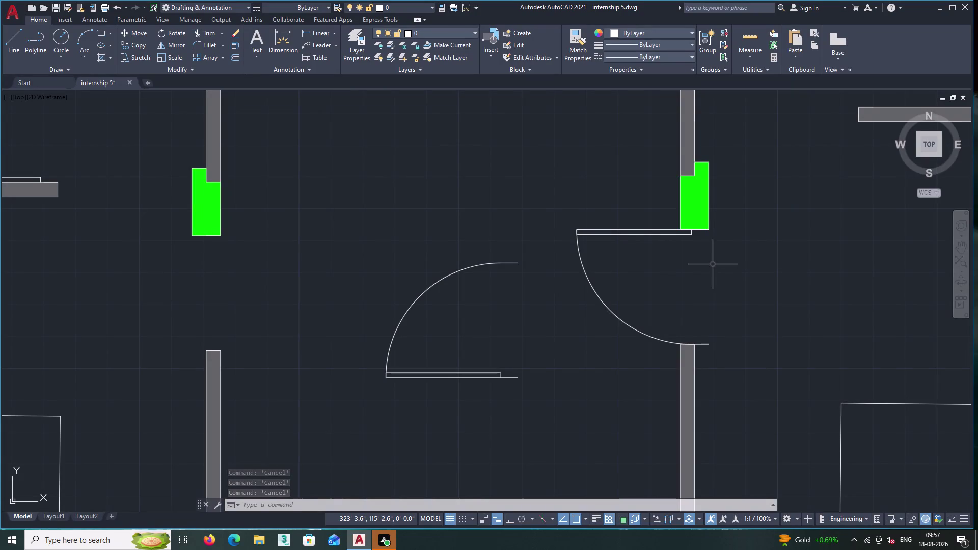
Select the right-hand door, try resizing it from the wall corner, then cancel.
key(Escape)
key(Escape)
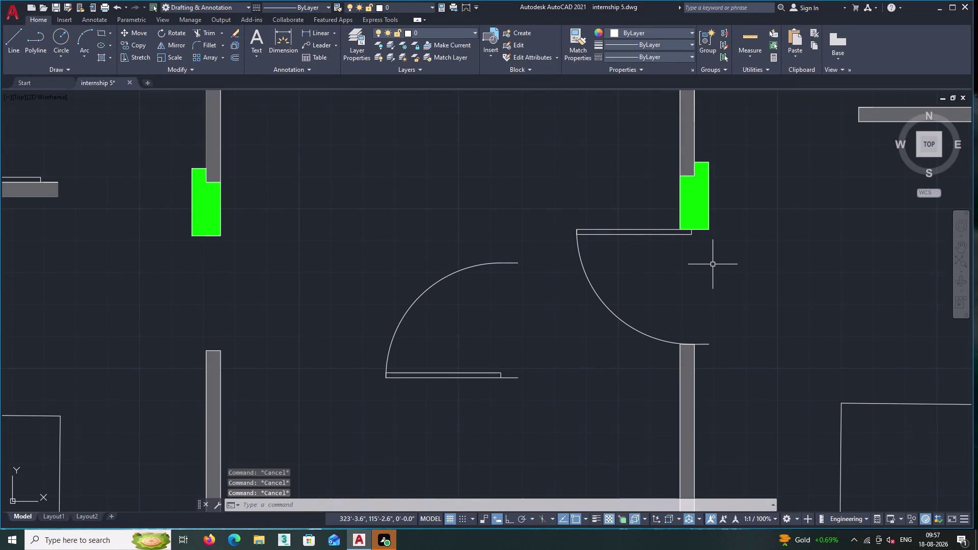
key(Escape)
key(Escape)
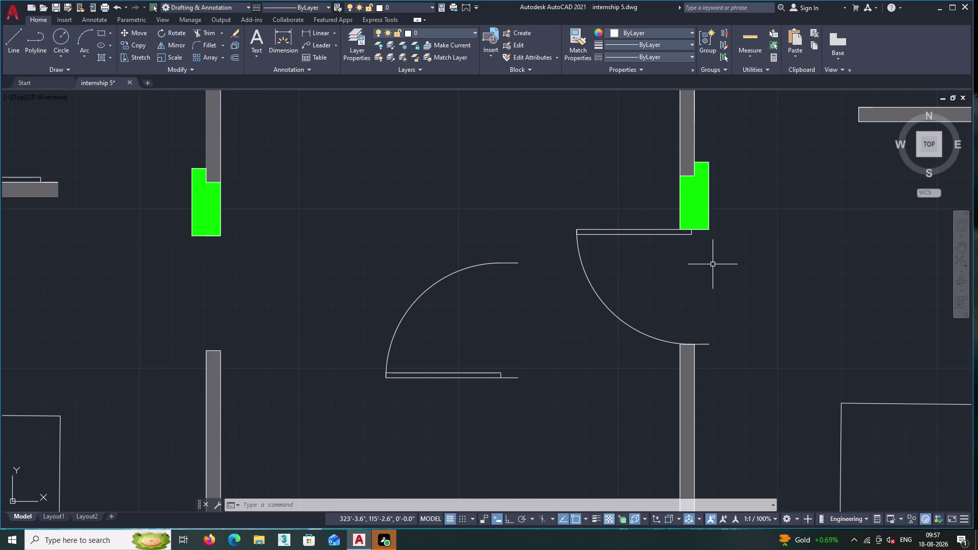
middle_drag(719, 313, 617, 314)
scroll(up, 3)
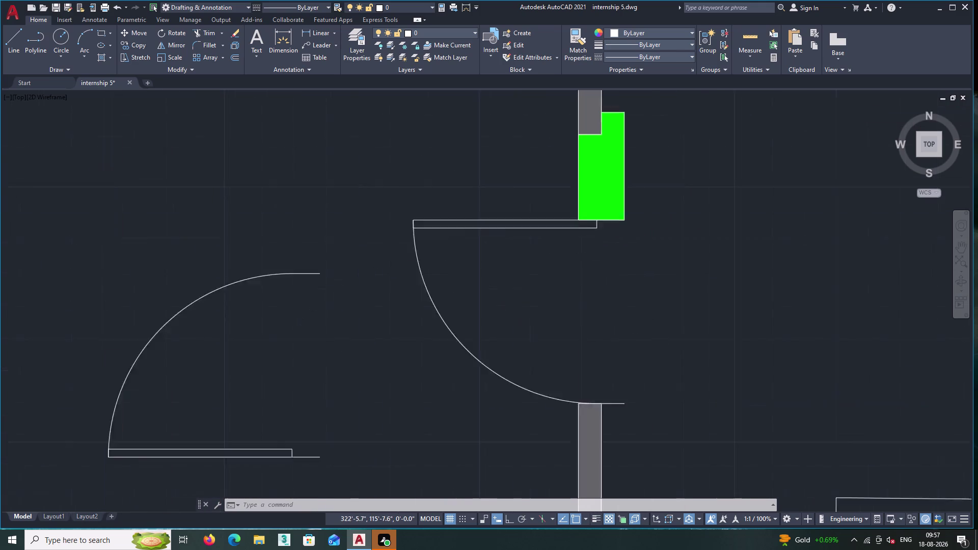
click(592, 251)
click(527, 203)
right_click(401, 164)
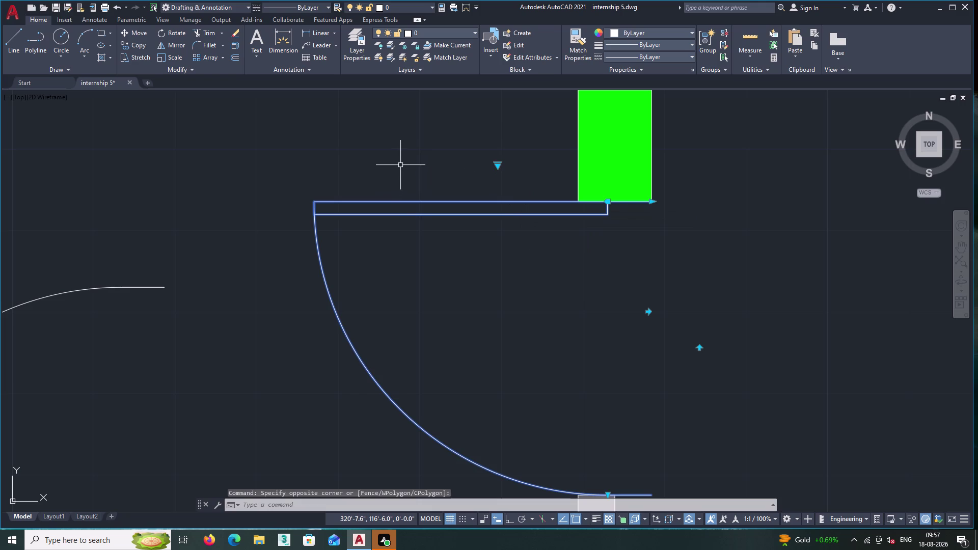
click(451, 311)
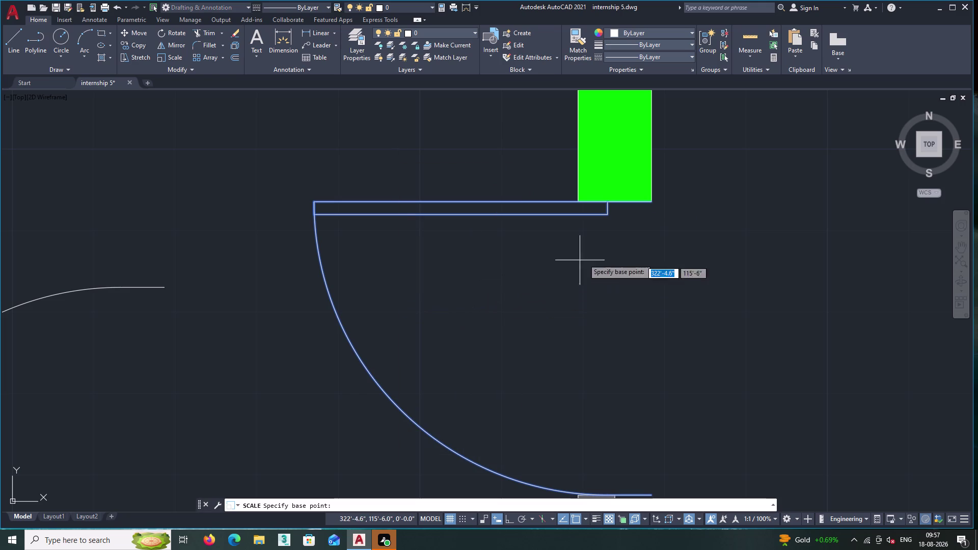
double_click(652, 203)
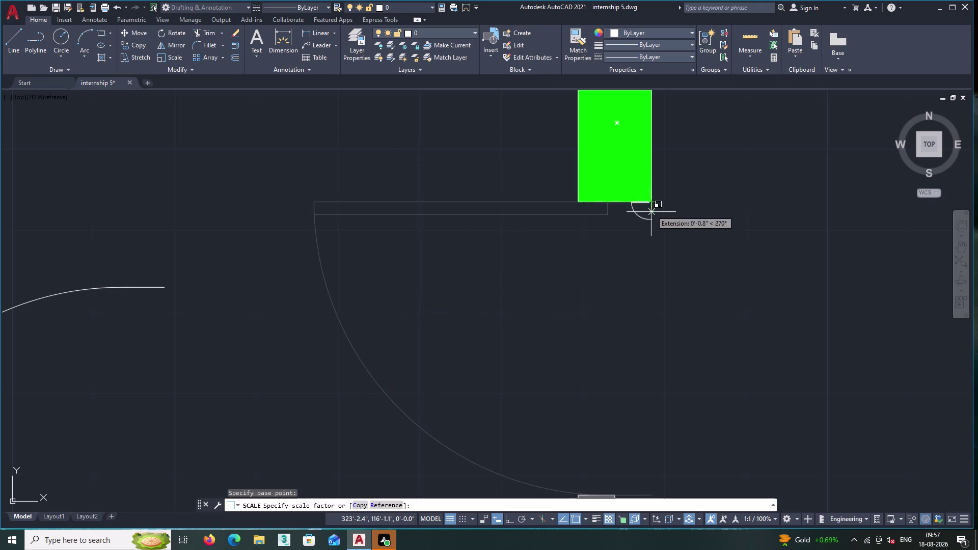
middle_drag(547, 284, 477, 181)
scroll(down, 3)
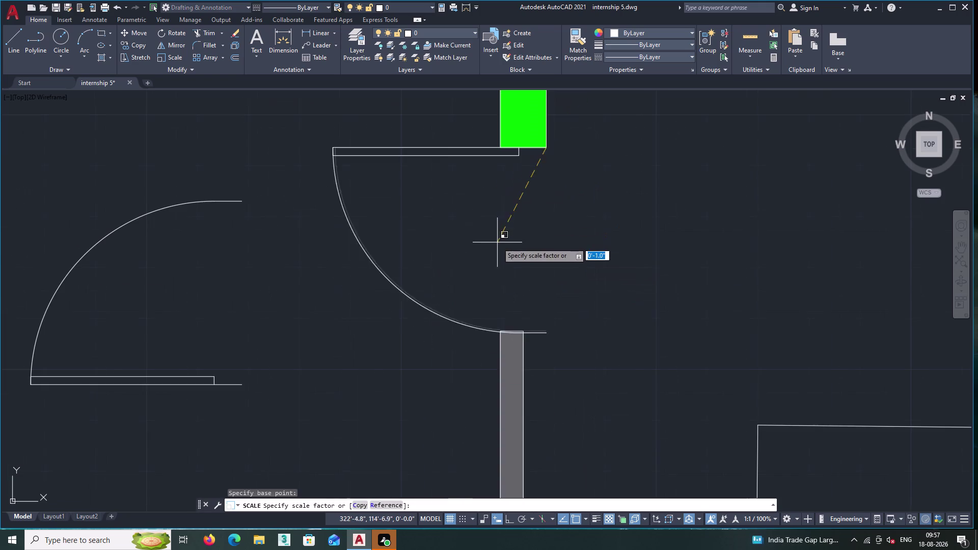
middle_drag(521, 299, 584, 324)
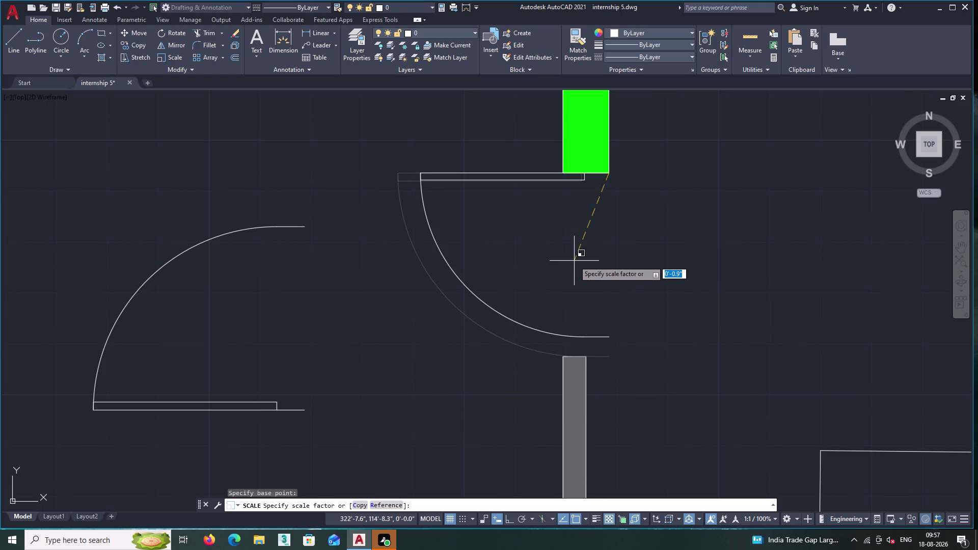
key(Escape)
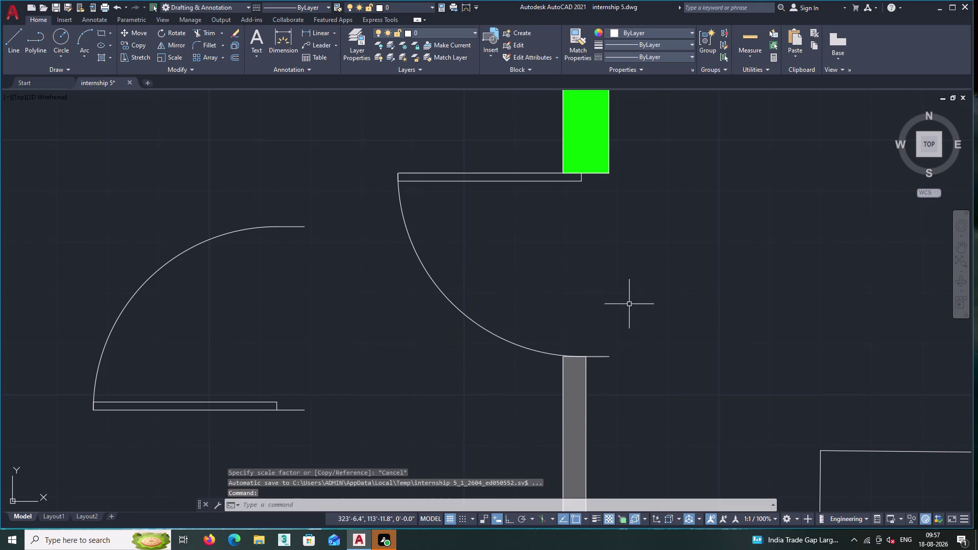
Move the right-hand door so its arc end snaps to the wall corner below.
drag(610, 386, 610, 380)
double_click(596, 333)
right_click(602, 315)
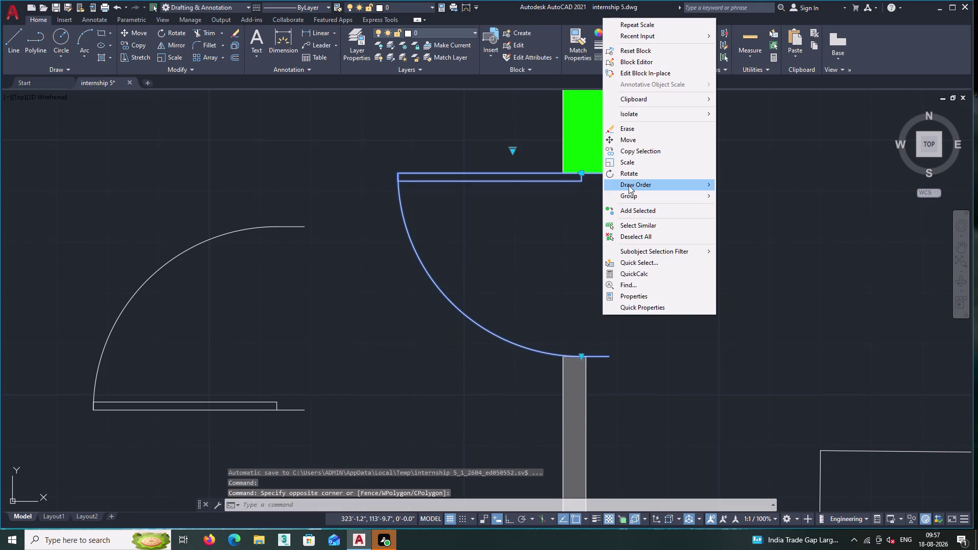
click(630, 137)
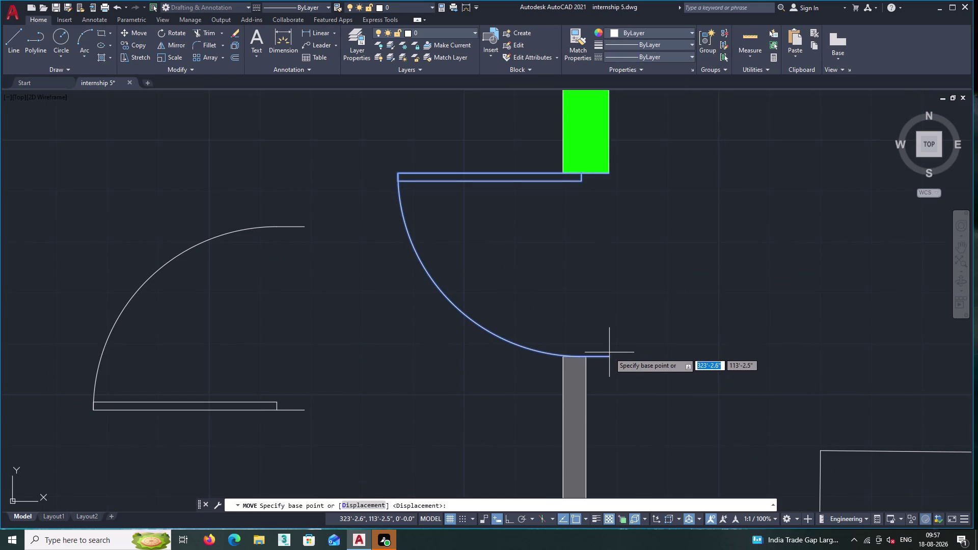
click(608, 356)
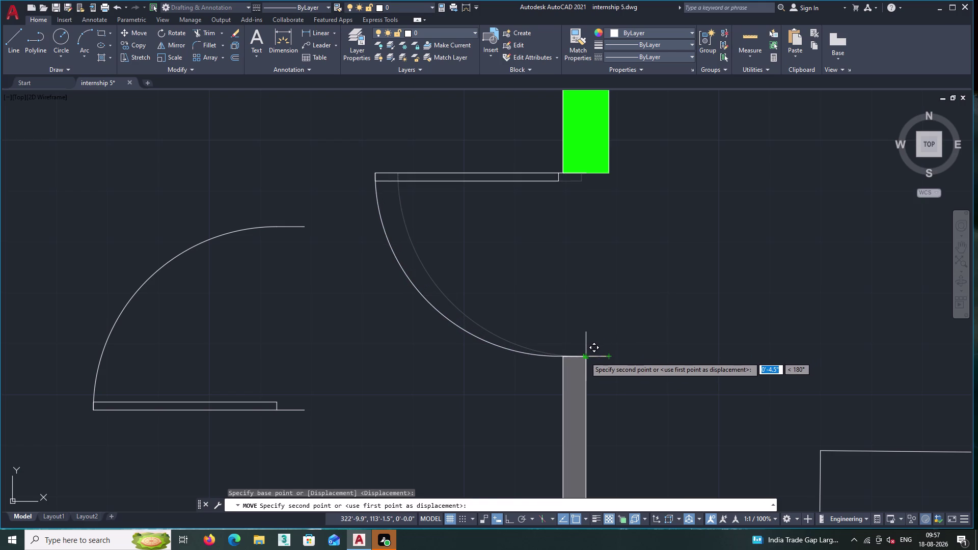
scroll(up, 3)
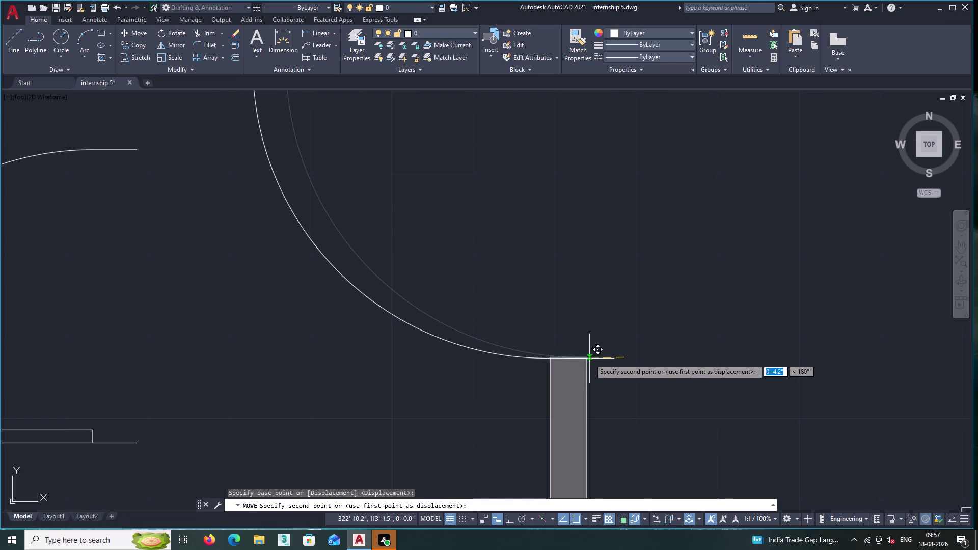
double_click(585, 359)
scroll(down, 3)
middle_drag(622, 318, 628, 376)
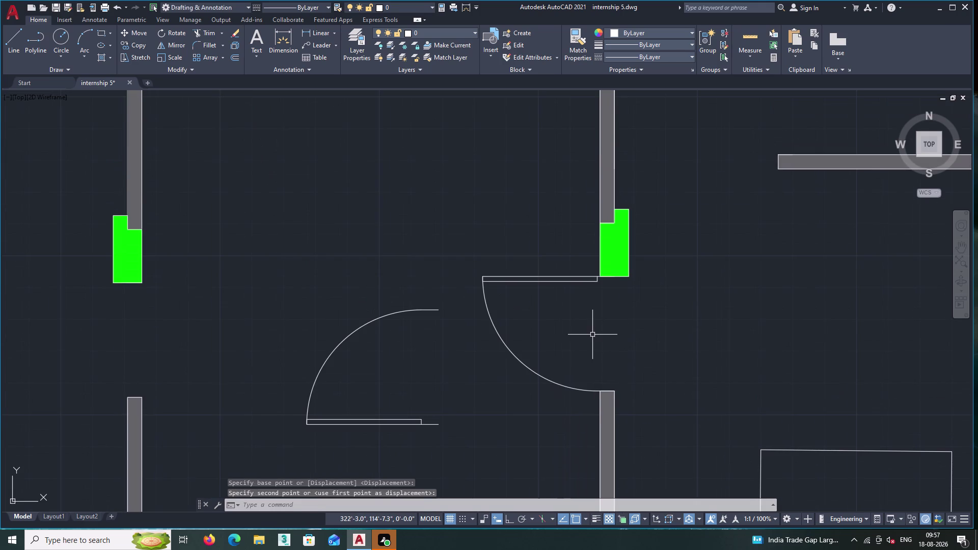
Reselect the moved door and start a resize, then cancel it unchanged.
double_click(586, 330)
click(554, 270)
right_click(526, 245)
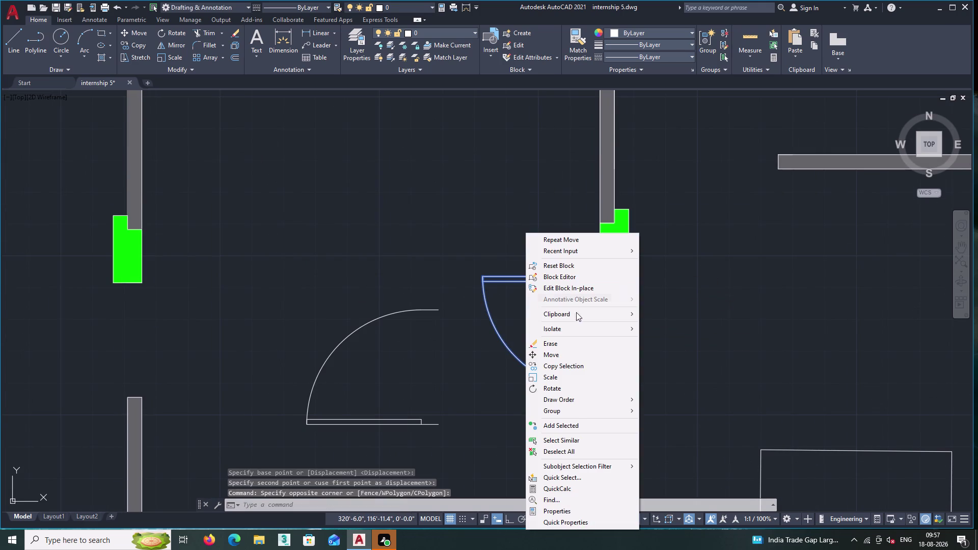
click(563, 379)
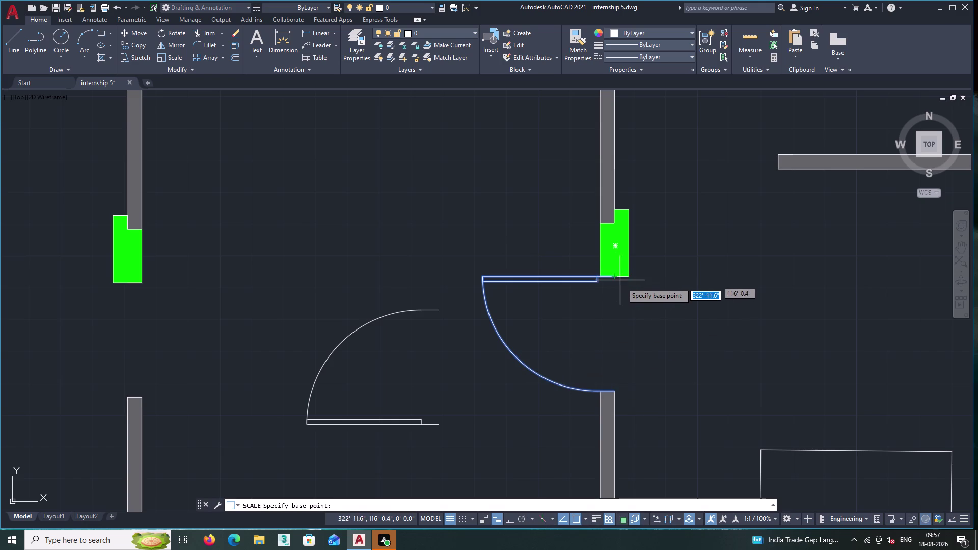
key(Escape)
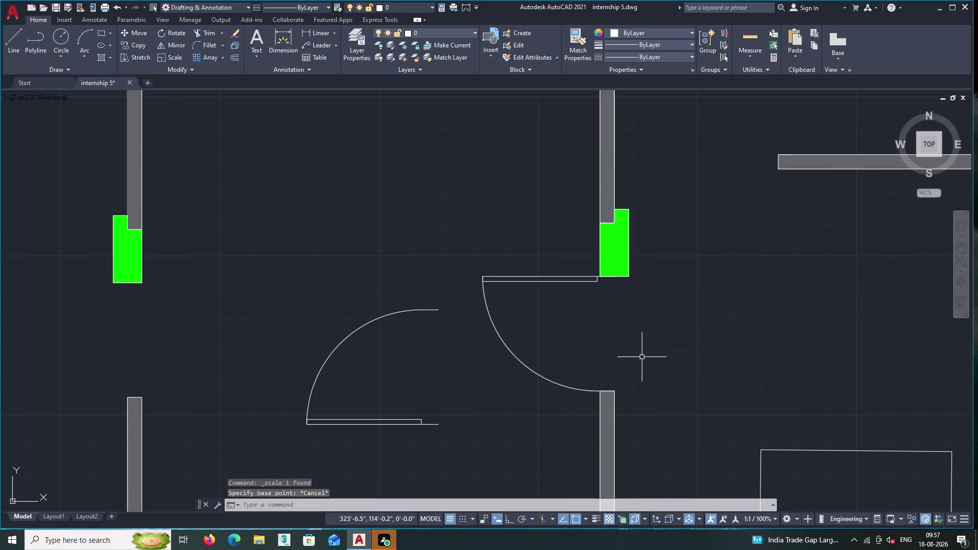
scroll(down, 3)
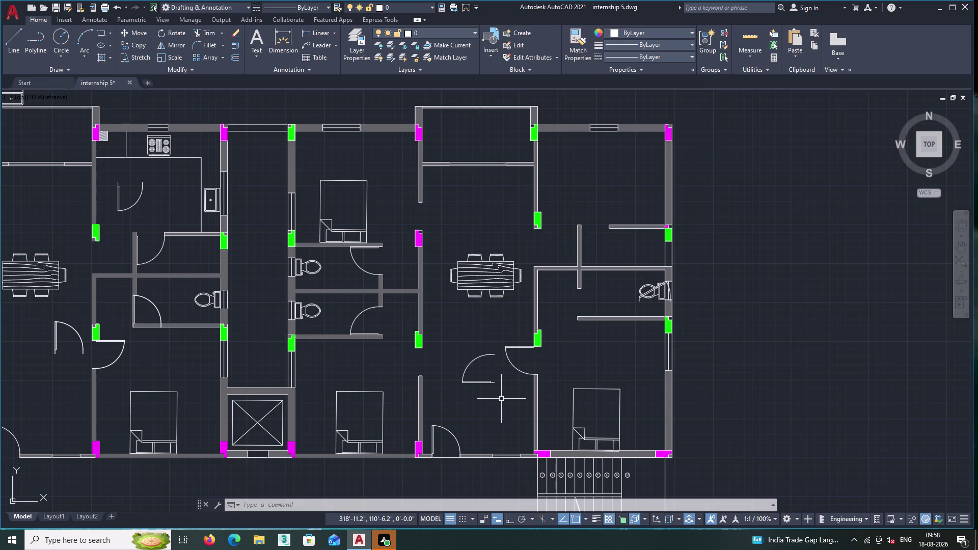
scroll(up, 3)
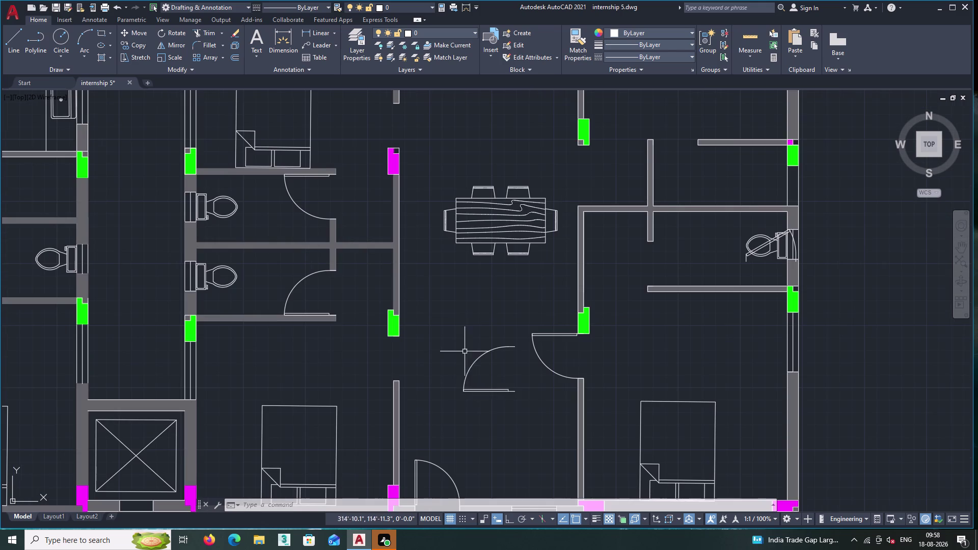
click(494, 413)
drag(493, 413, 491, 407)
click(451, 333)
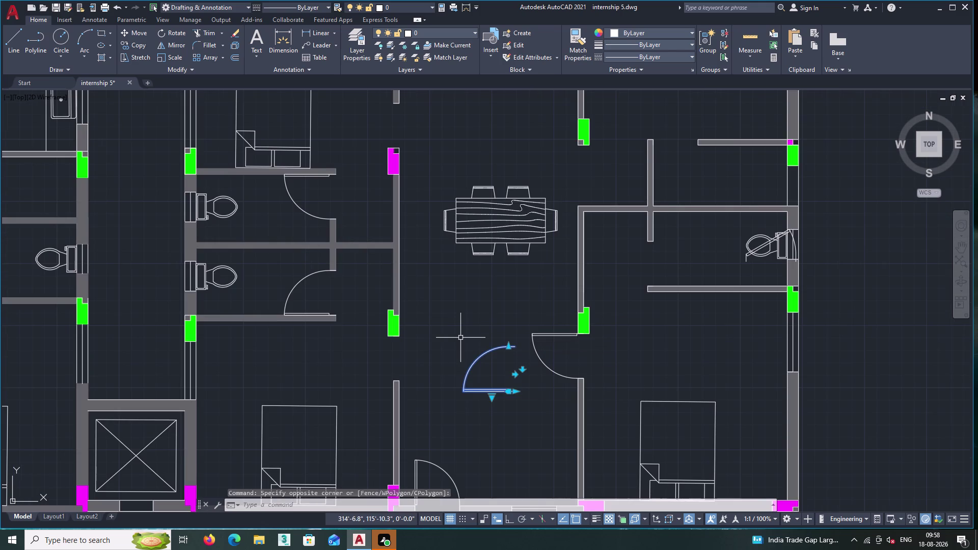
key(Escape)
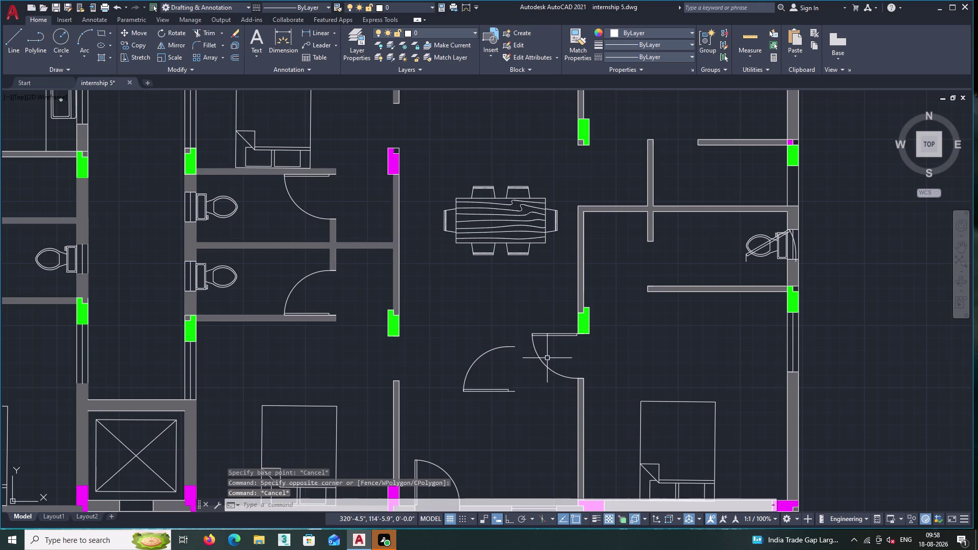
double_click(547, 358)
click(529, 325)
right_click(512, 292)
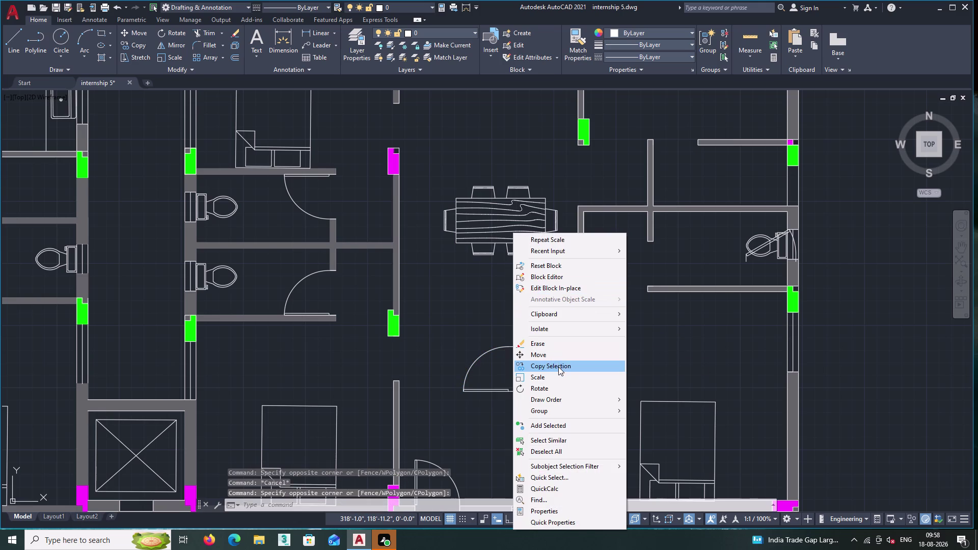
click(547, 354)
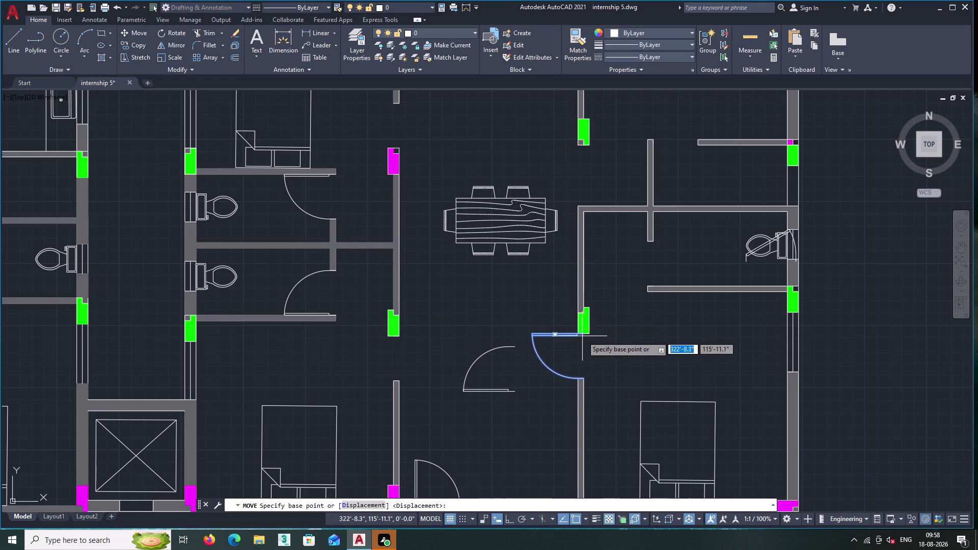
click(584, 334)
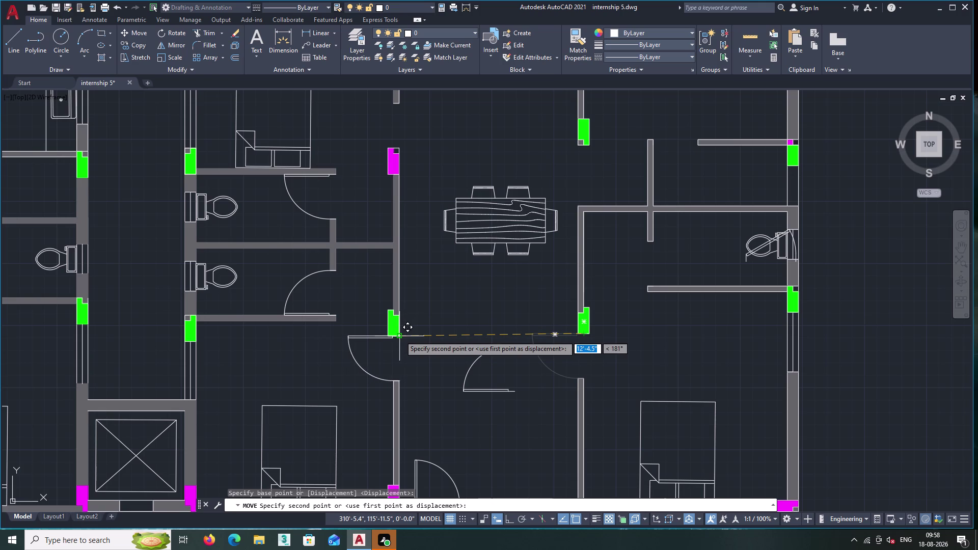
click(400, 336)
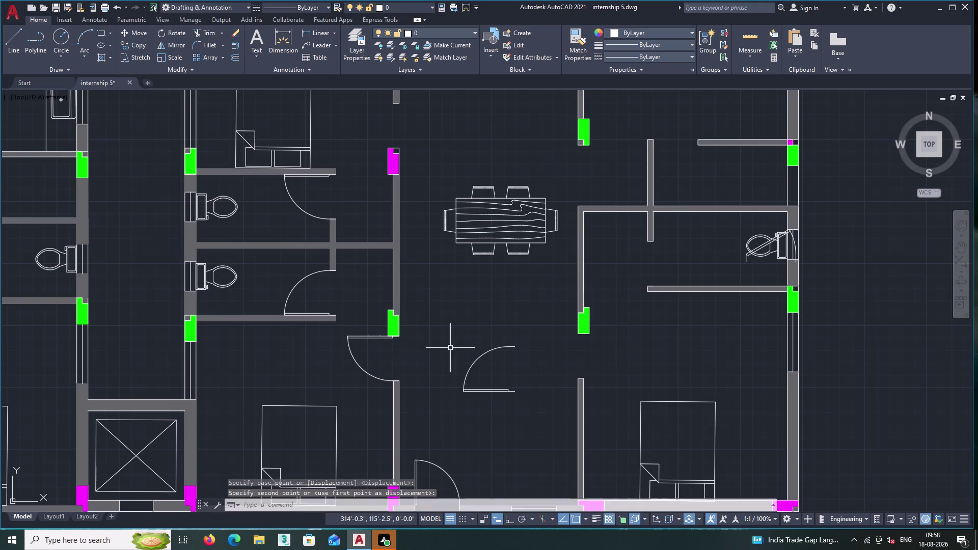
scroll(up, 3)
scroll(up, 3)
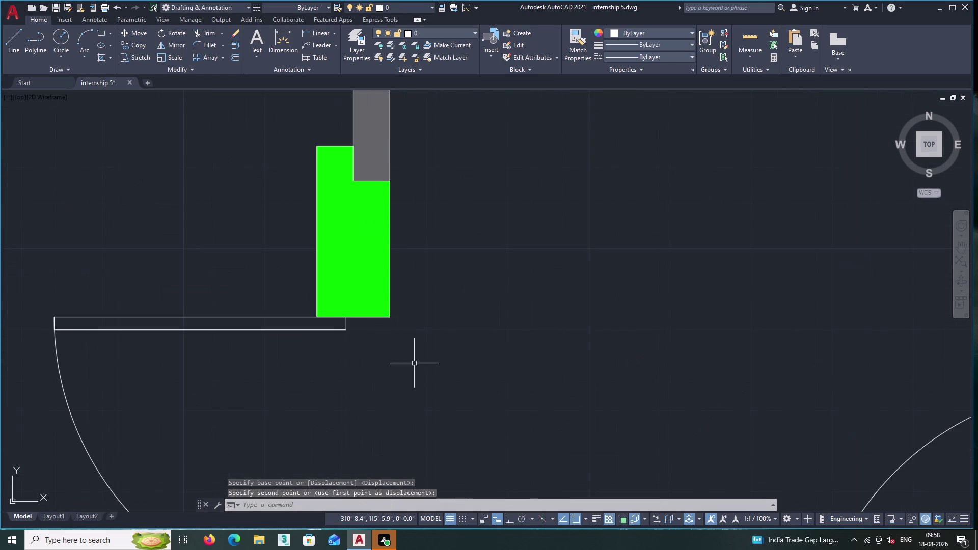
middle_drag(414, 363, 470, 255)
scroll(down, 3)
middle_drag(492, 346, 475, 302)
scroll(up, 3)
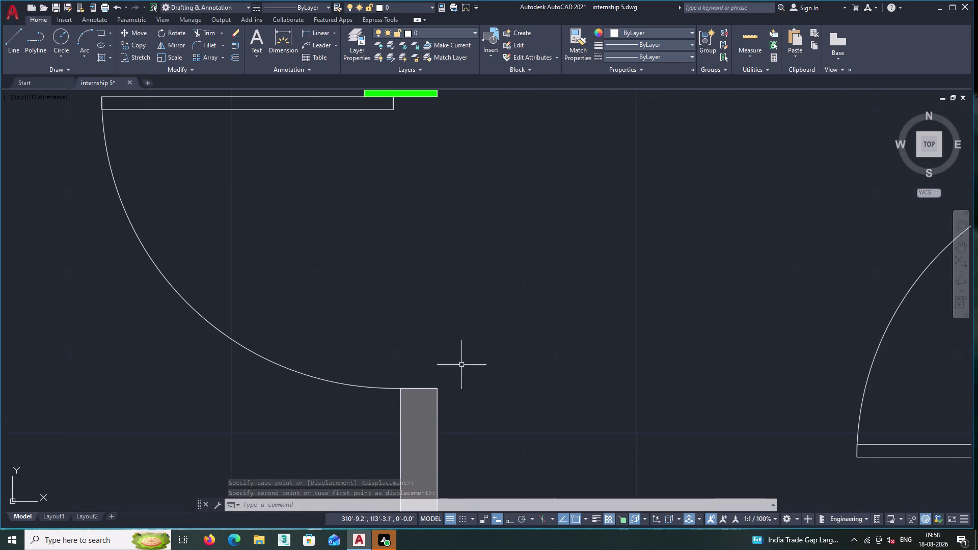
scroll(up, 3)
scroll(up, 3)
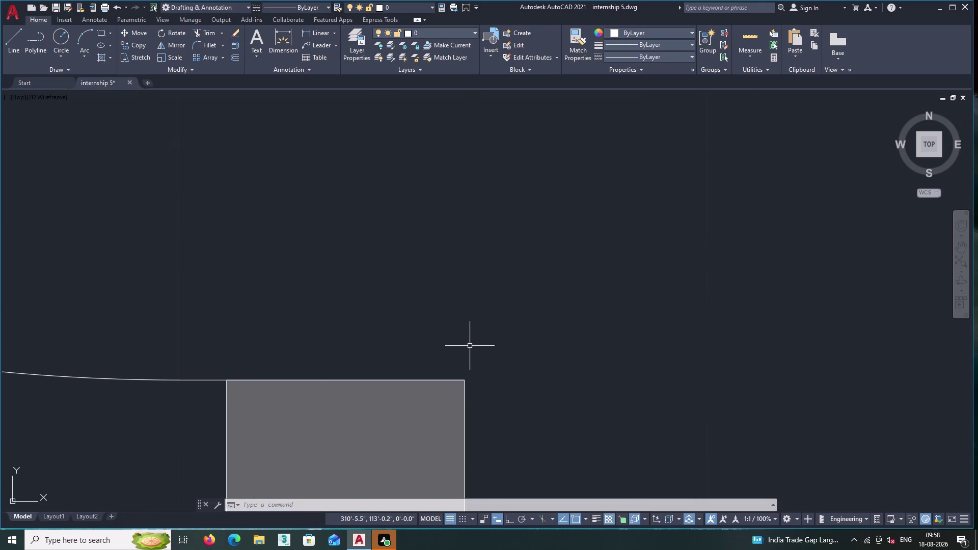
scroll(down, 3)
scroll(down, 3)
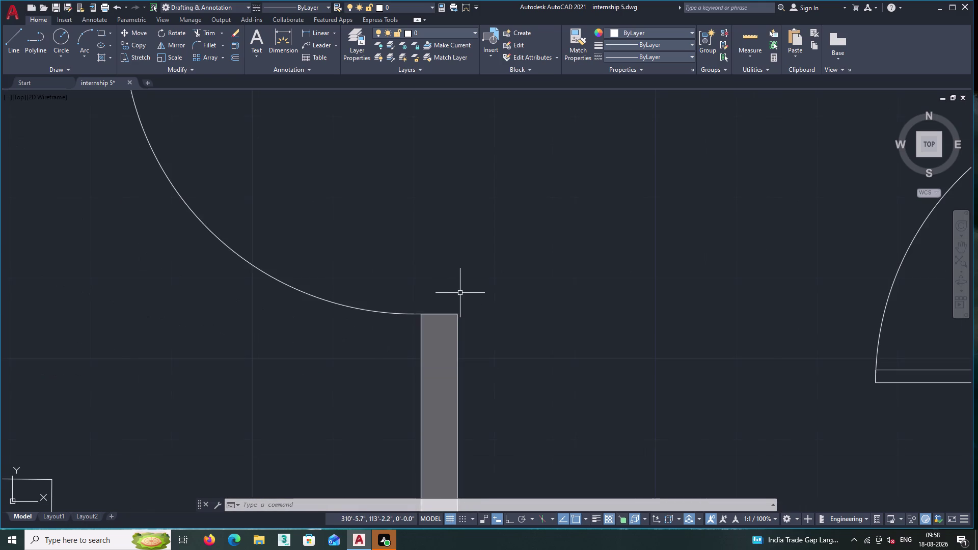
middle_drag(464, 300, 483, 399)
scroll(down, 3)
scroll(up, 3)
scroll(up, 3)
scroll(down, 3)
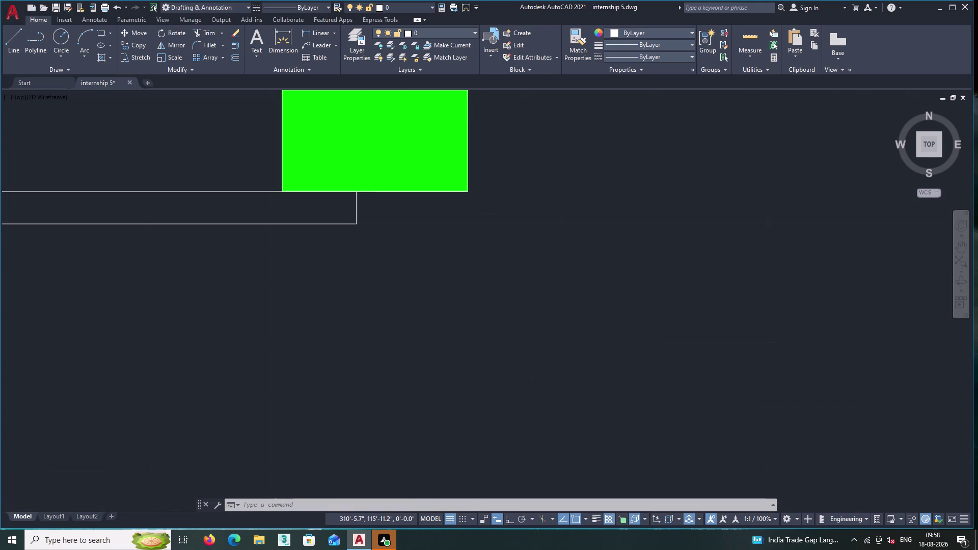
scroll(down, 3)
scroll(down, 3)
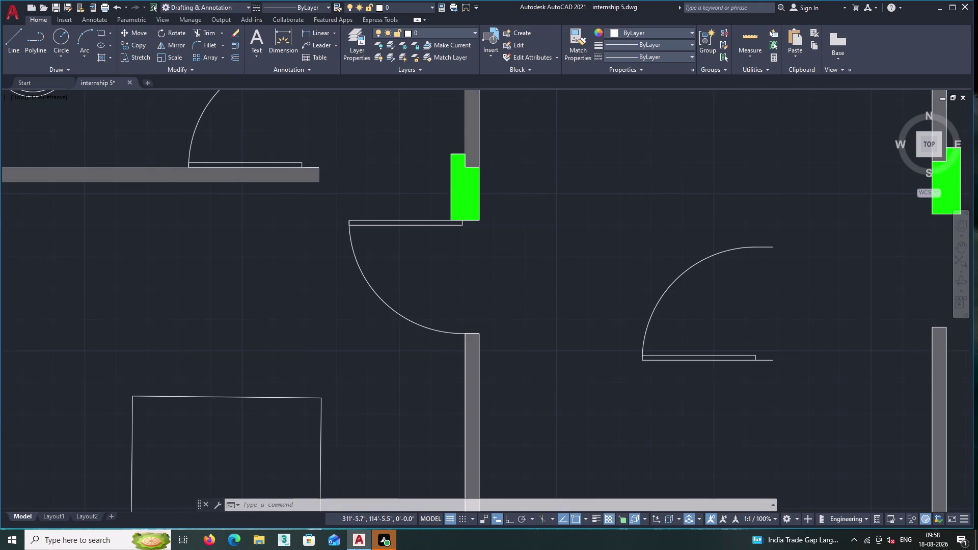
scroll(down, 3)
middle_drag(514, 276, 518, 237)
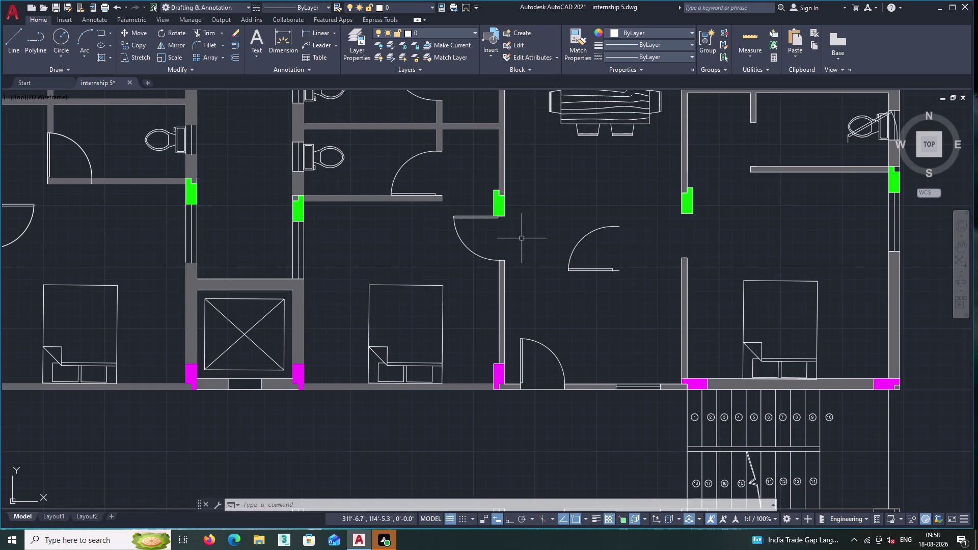
middle_drag(440, 230, 451, 303)
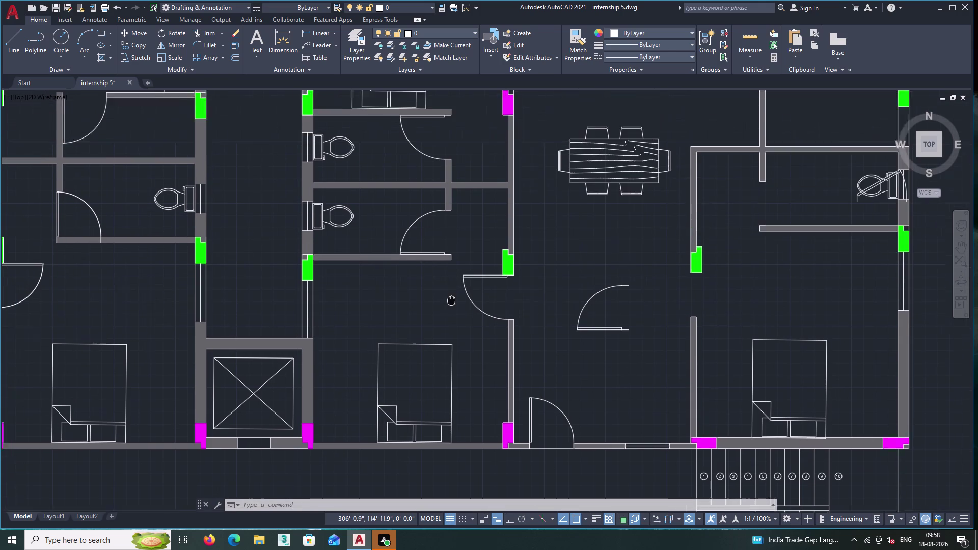
middle_drag(451, 303, 456, 347)
middle_drag(466, 224, 427, 321)
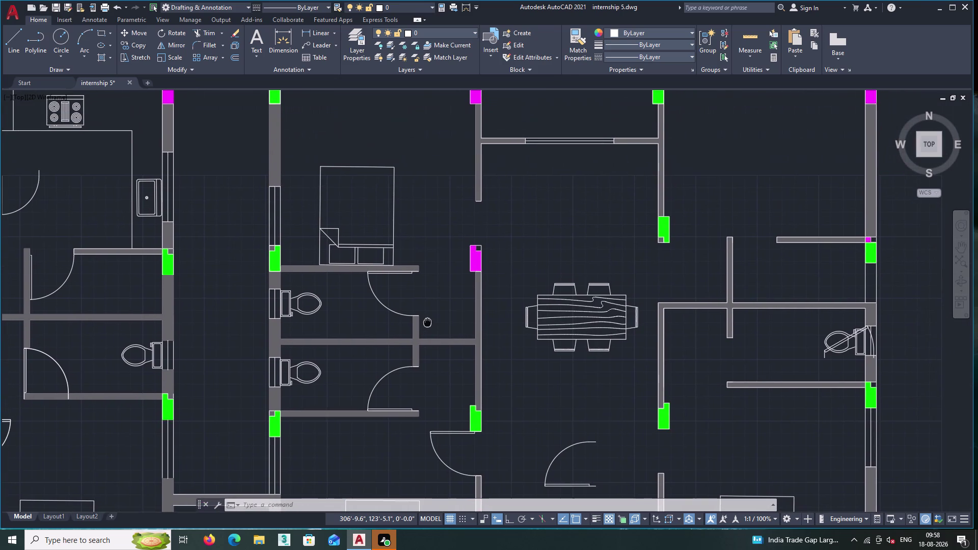
middle_drag(428, 321, 428, 322)
middle_drag(581, 432, 576, 425)
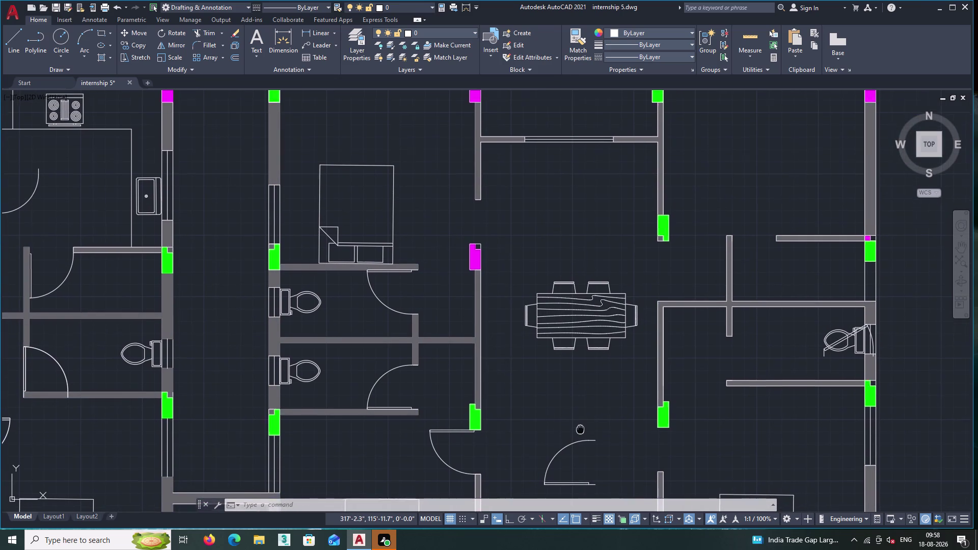
middle_drag(577, 425, 550, 400)
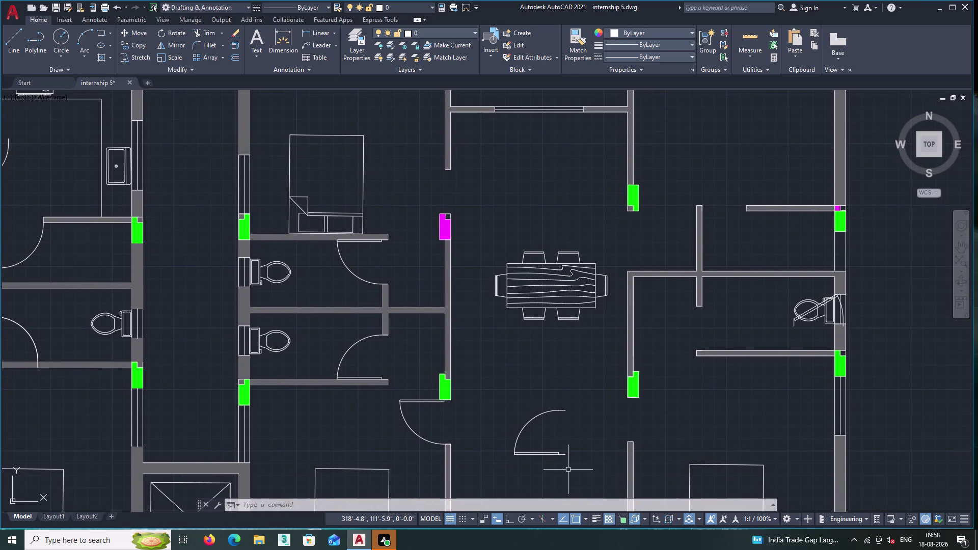
Select the loose door swing and copy it from its hinge point.
click(569, 472)
drag(569, 472, 567, 464)
click(534, 399)
right_click(520, 374)
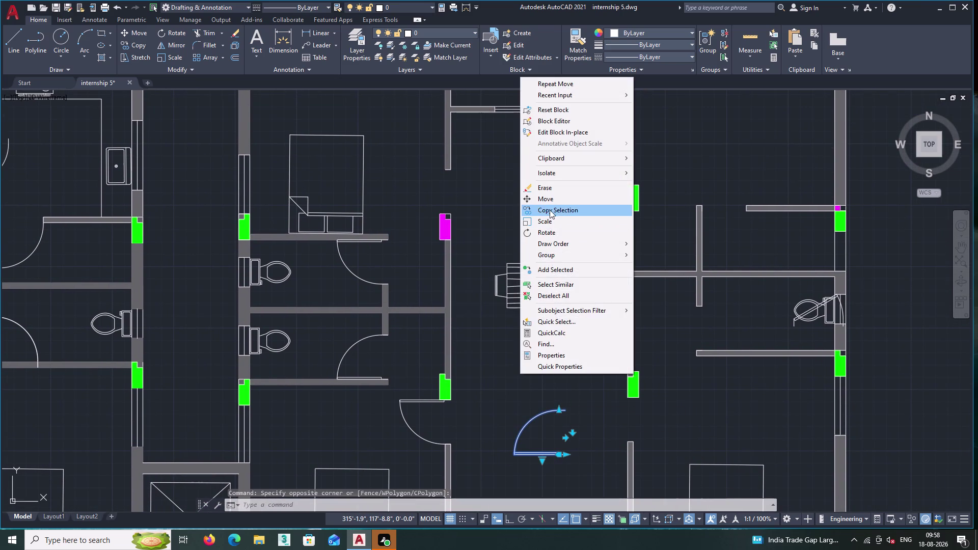
click(549, 210)
click(565, 410)
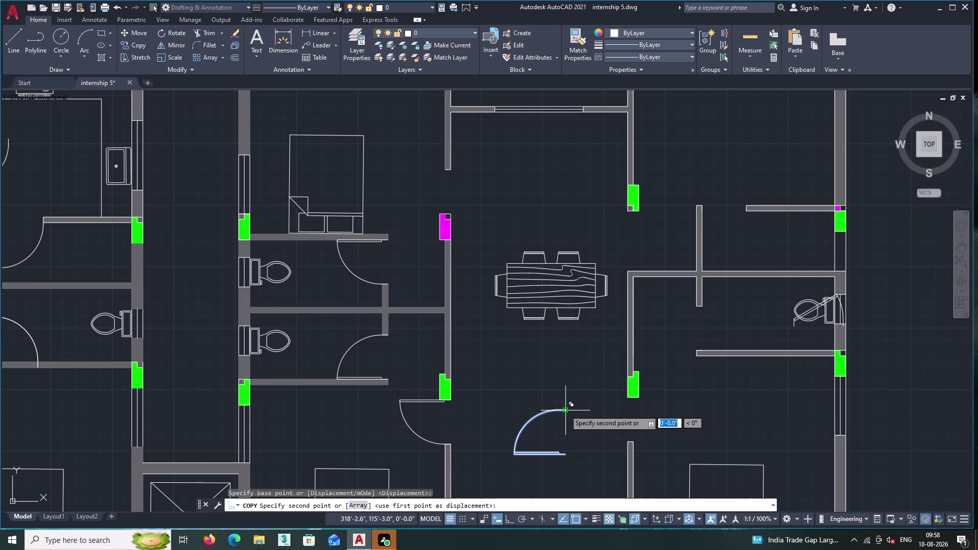
Place the door copy at the bedroom wall end and finish copying.
middle_drag(420, 216, 515, 378)
scroll(up, 3)
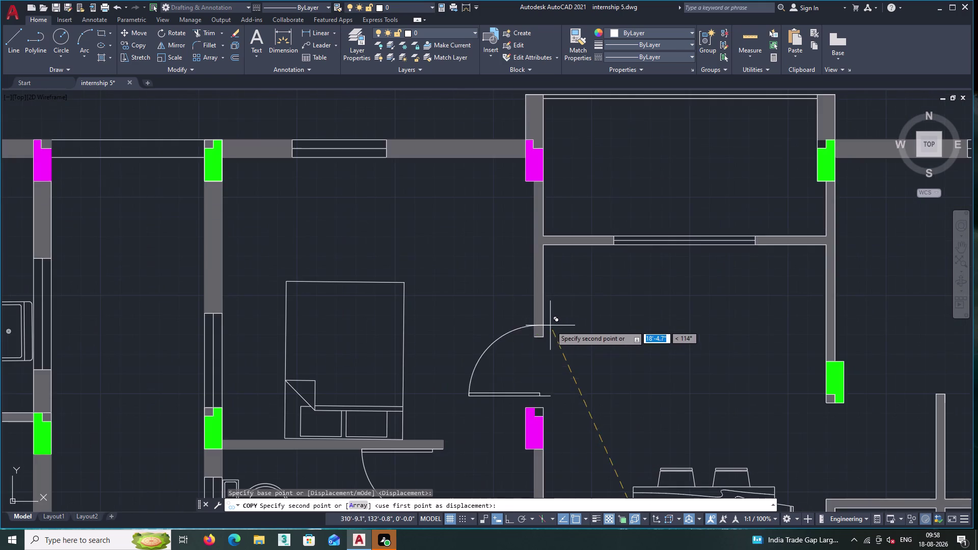
scroll(up, 3)
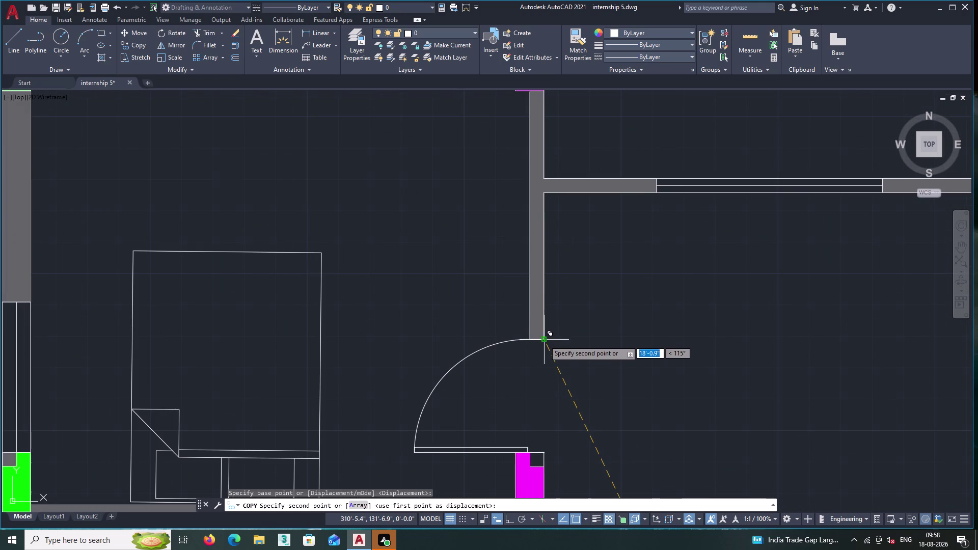
double_click(543, 340)
scroll(down, 3)
middle_drag(581, 386, 544, 345)
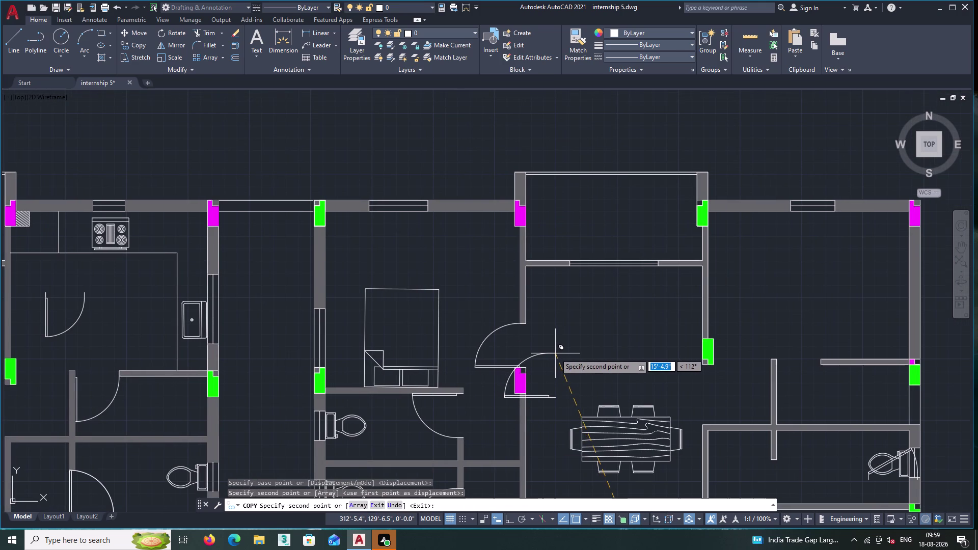
middle_drag(555, 354, 513, 292)
scroll(down, 3)
middle_drag(540, 355, 520, 284)
middle_drag(543, 357, 529, 341)
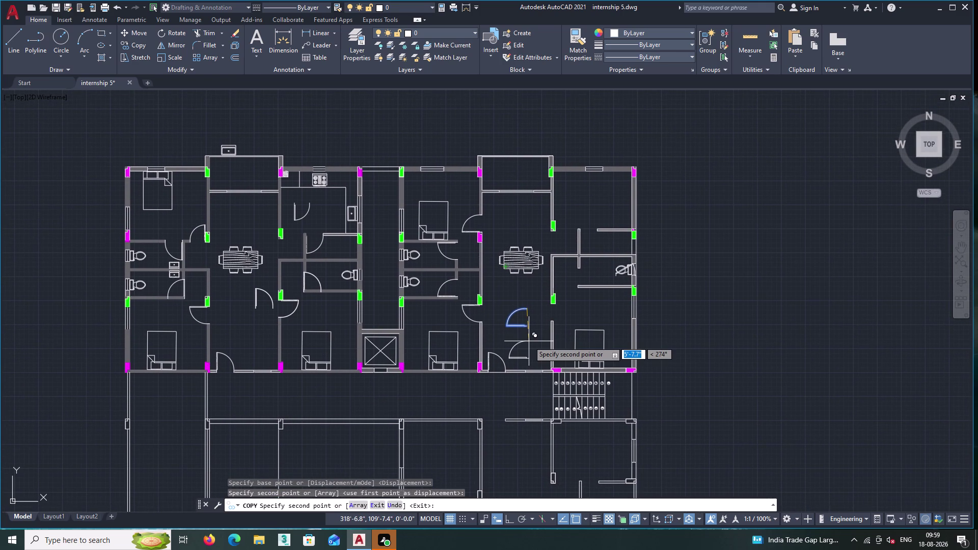
key(Escape)
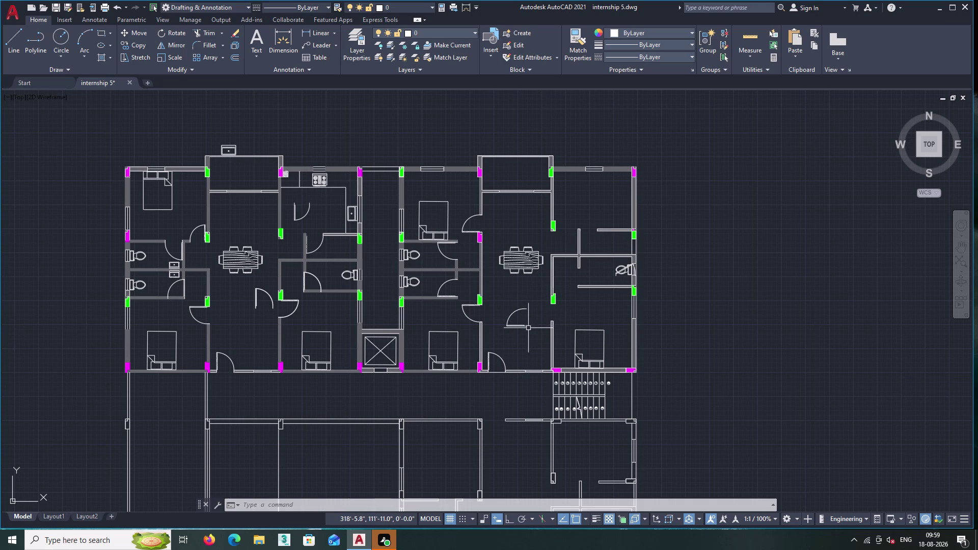
Flip the loose door swing to hang from its top edge, opening down-right.
scroll(up, 3)
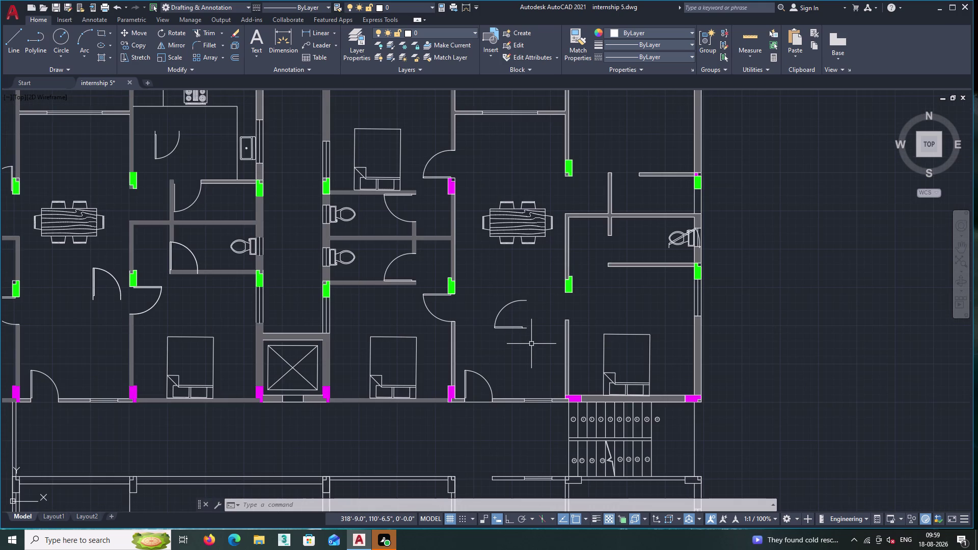
double_click(531, 343)
double_click(488, 291)
scroll(up, 3)
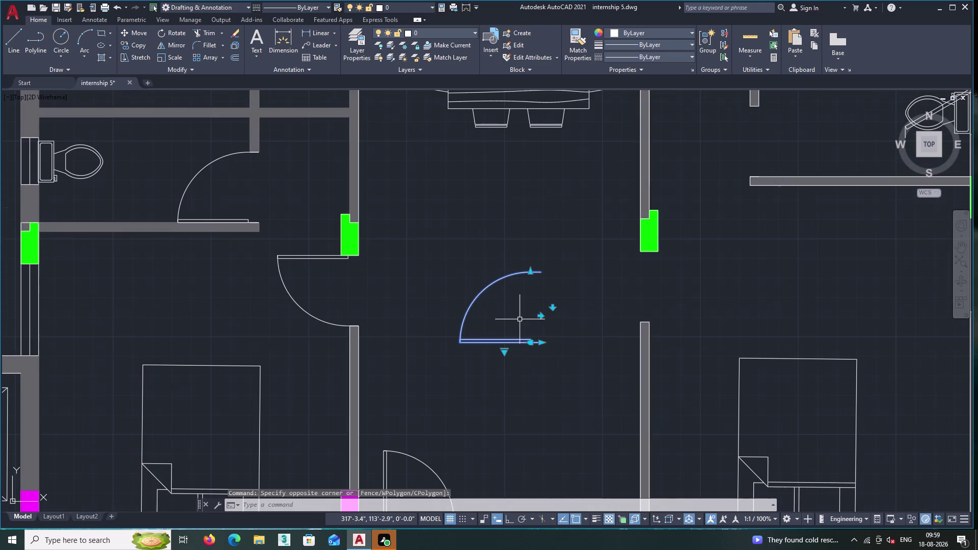
click(553, 311)
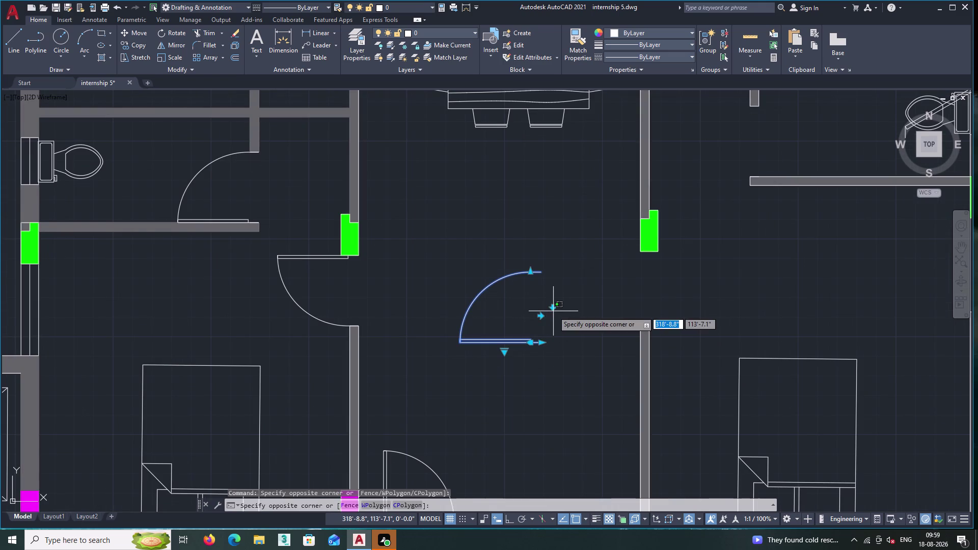
triple_click(552, 306)
click(552, 306)
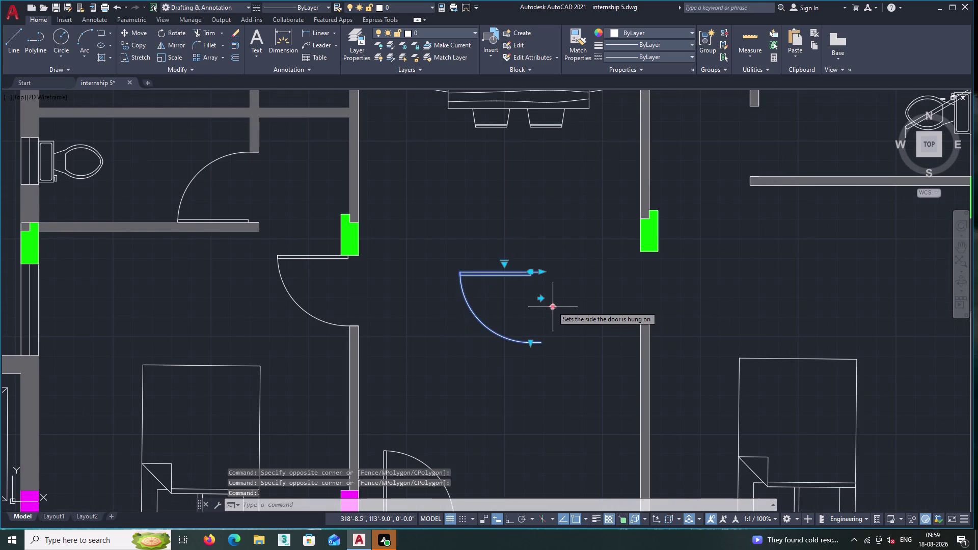
double_click(540, 298)
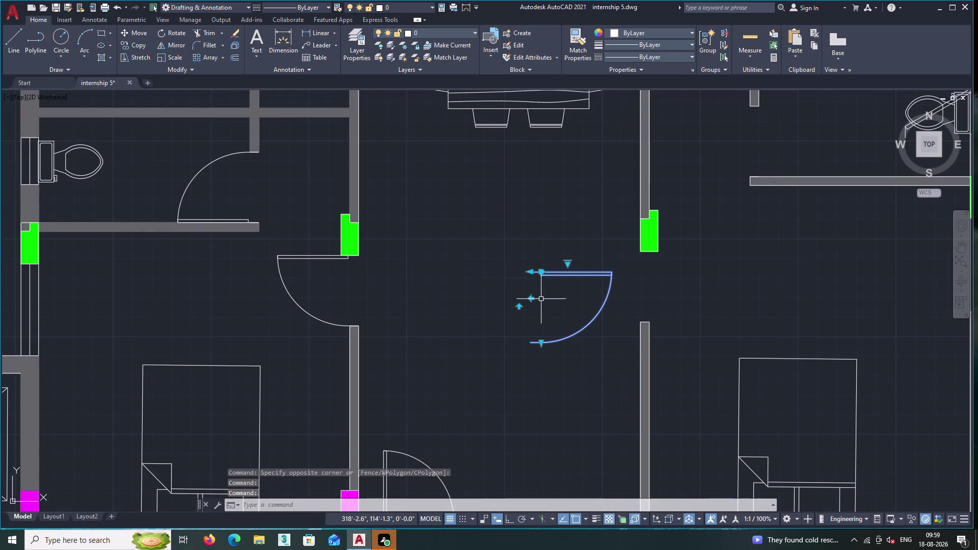
key(Escape)
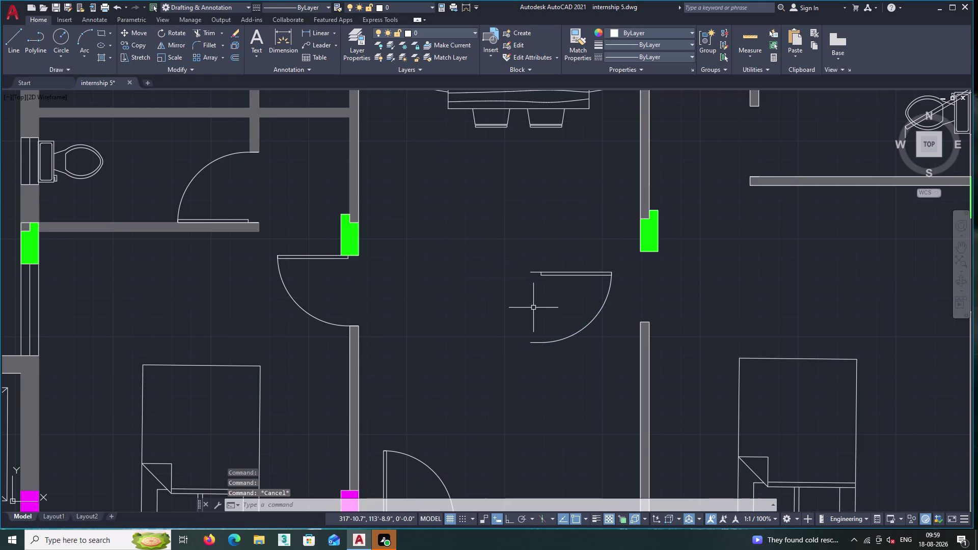
Shift the flipped door swing slightly to the left.
double_click(561, 359)
click(527, 230)
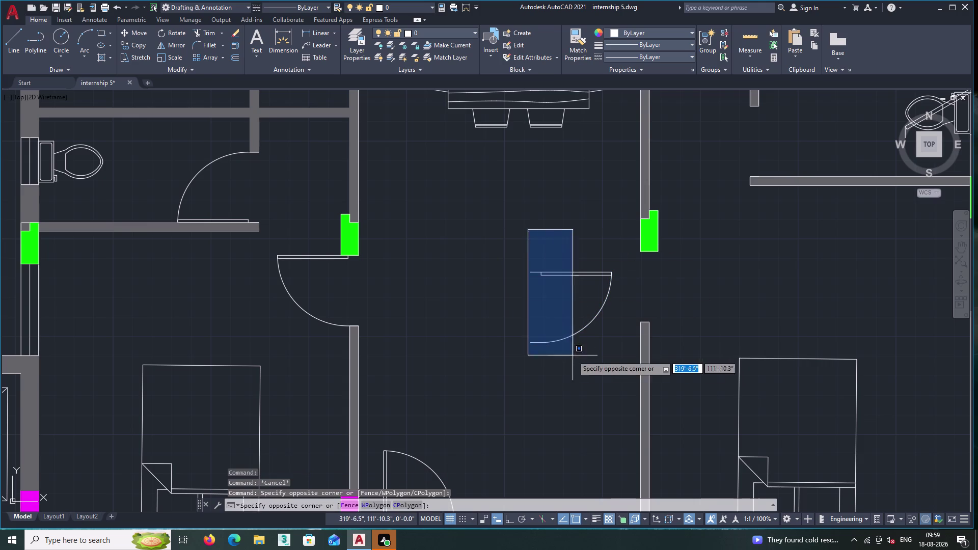
click(576, 370)
double_click(603, 385)
click(552, 255)
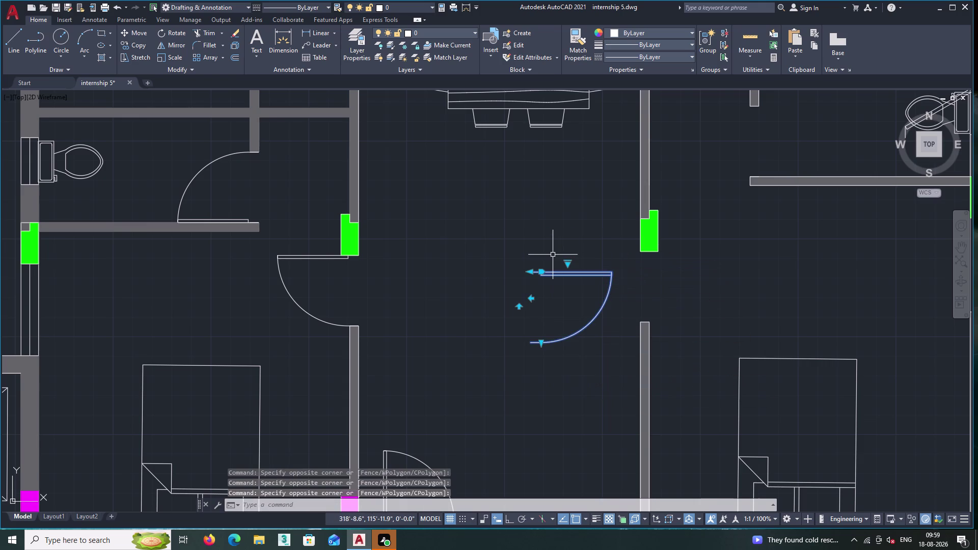
right_click(537, 246)
click(566, 355)
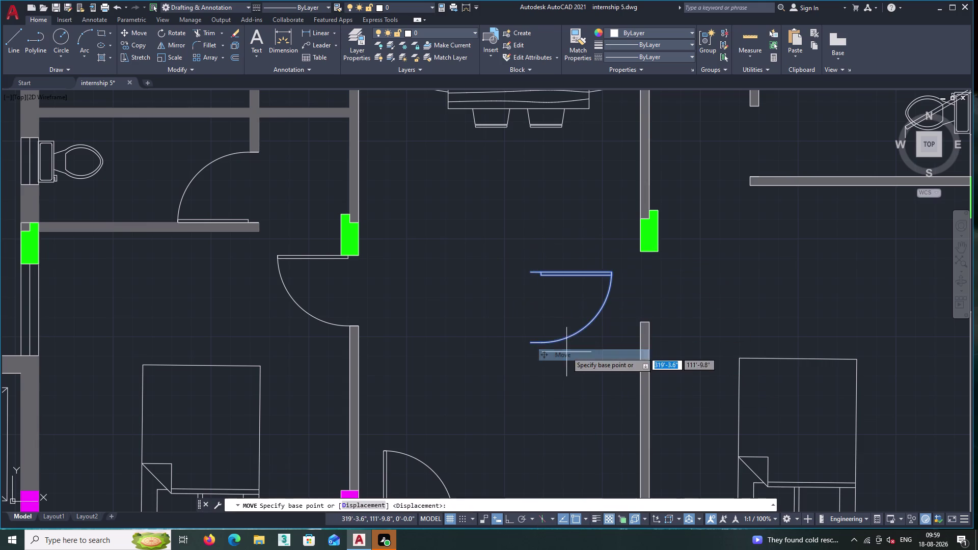
click(561, 341)
click(466, 339)
Copy the flipped door swing from its hinge to the right-hand doorway.
drag(523, 367, 522, 357)
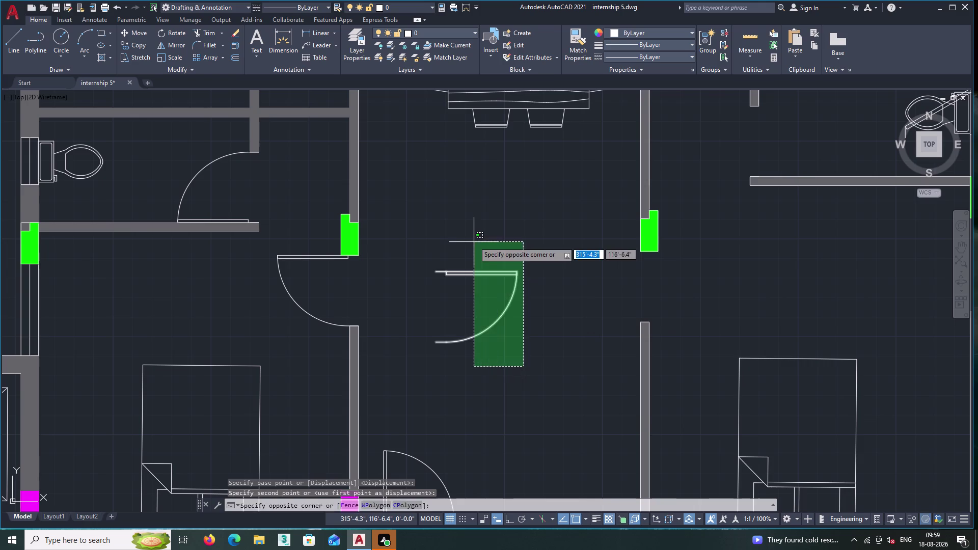
click(473, 240)
right_click(472, 217)
click(514, 350)
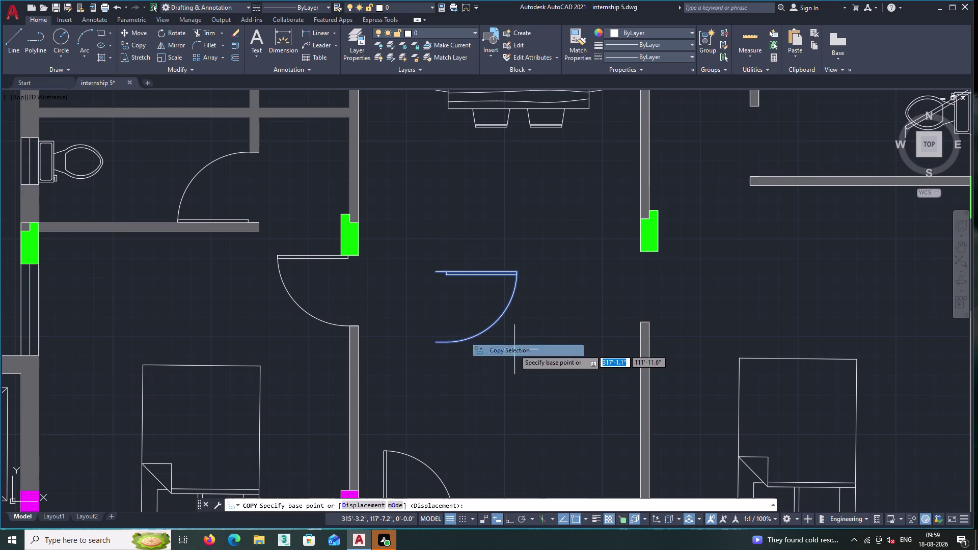
double_click(435, 273)
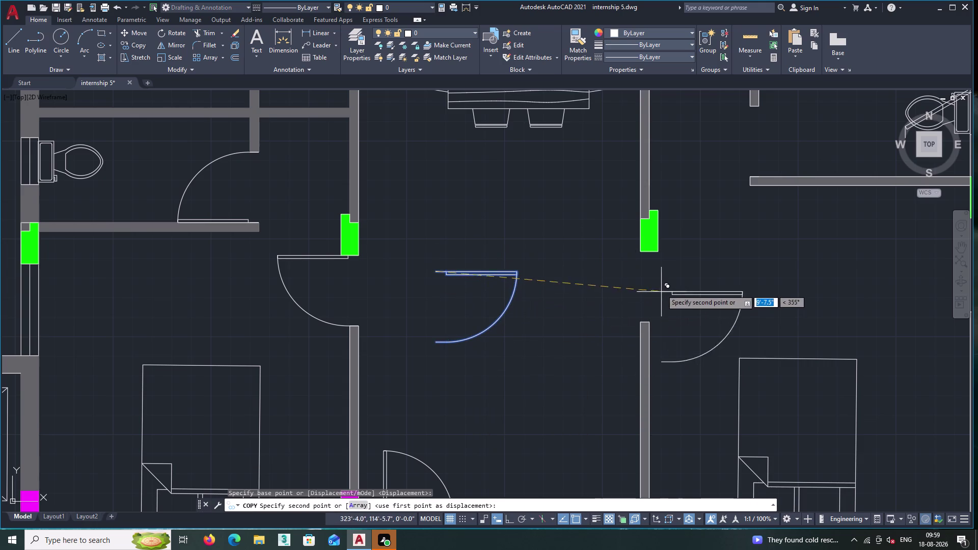
scroll(up, 3)
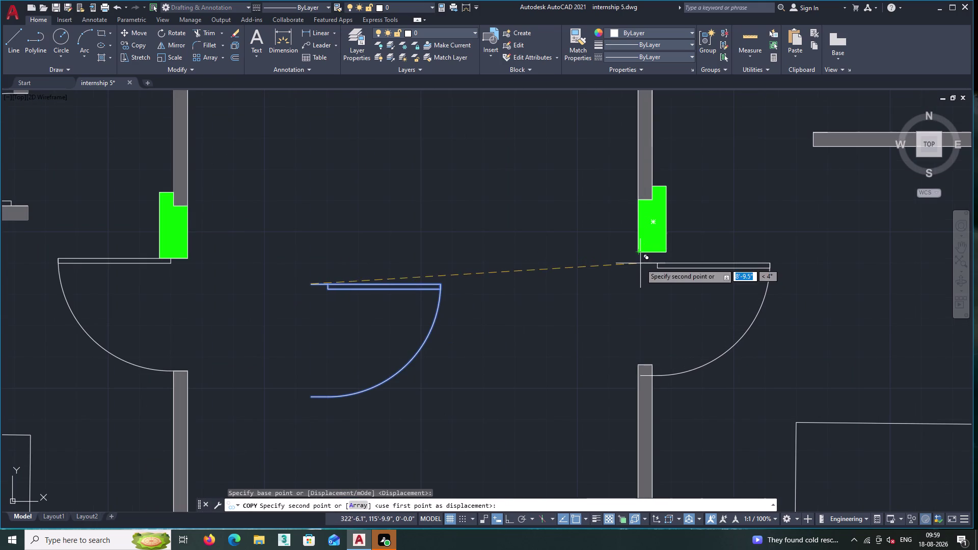
click(675, 261)
key(Escape)
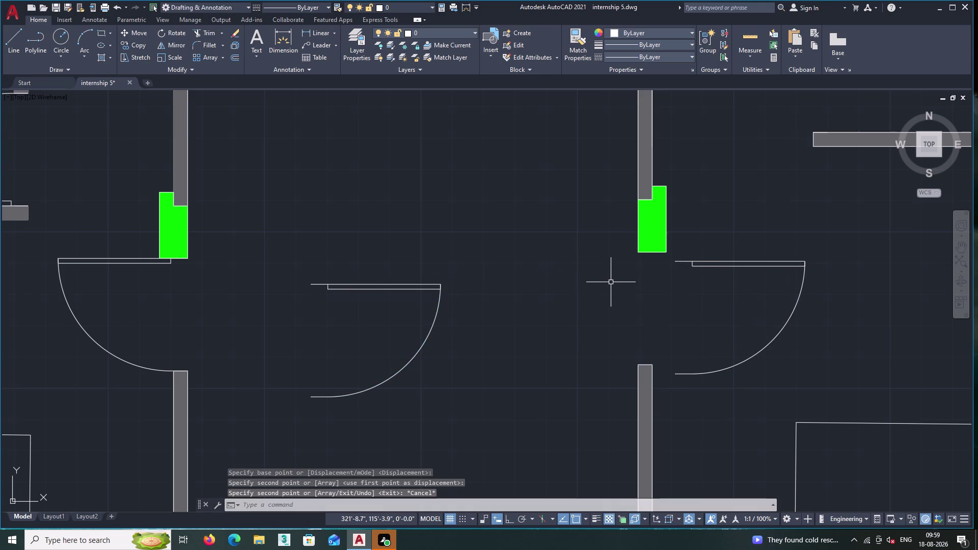
Move the copied door so its arc end snaps onto the wall below.
middle_drag(605, 292, 480, 305)
double_click(661, 371)
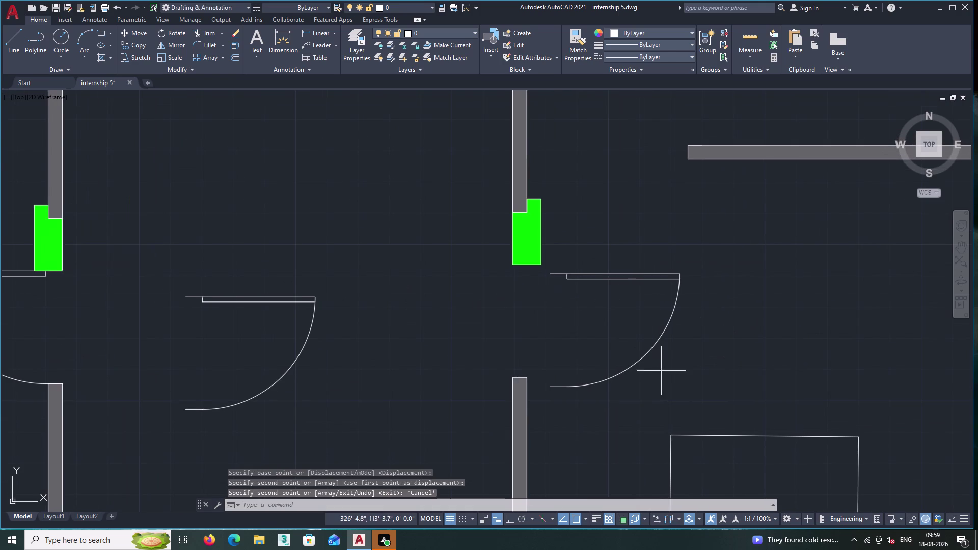
click(617, 242)
click(683, 359)
double_click(693, 358)
click(626, 233)
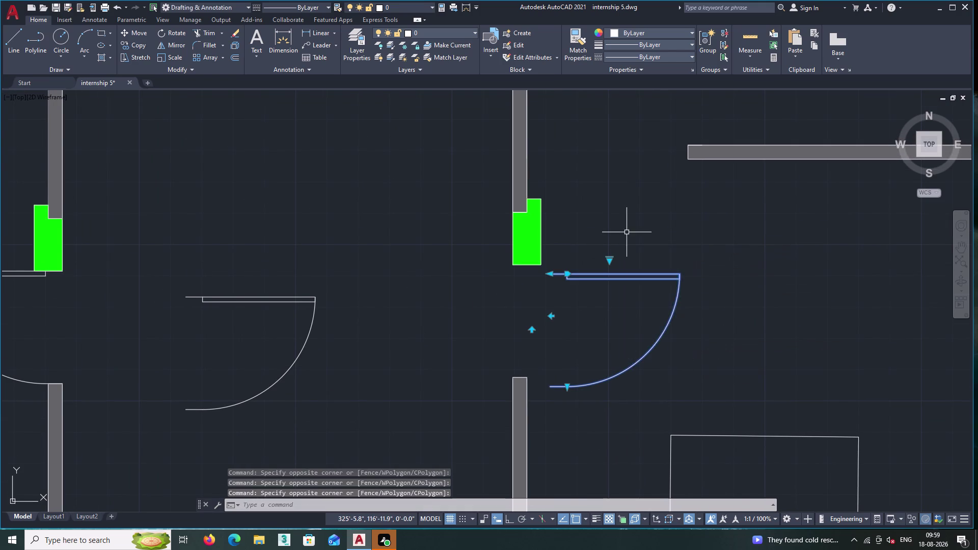
right_click(627, 232)
click(668, 349)
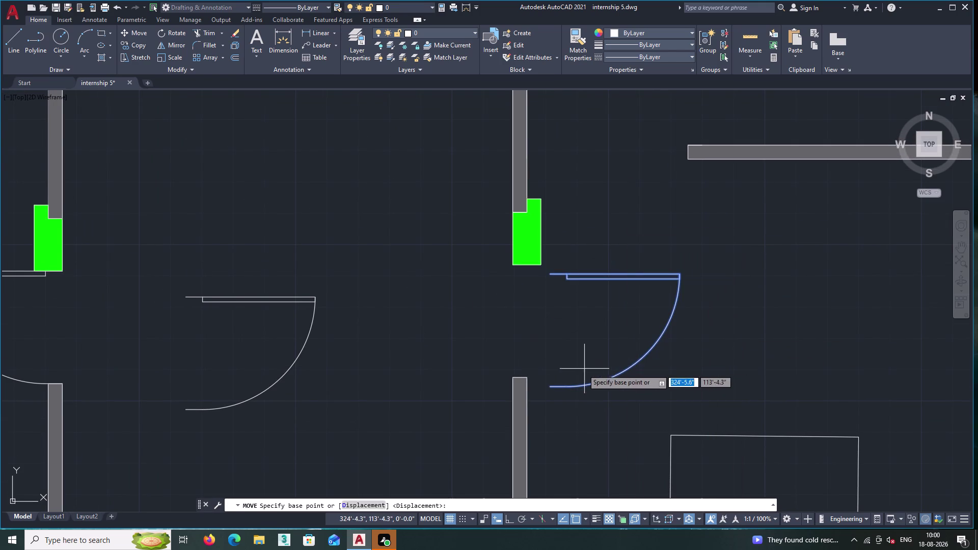
double_click(549, 388)
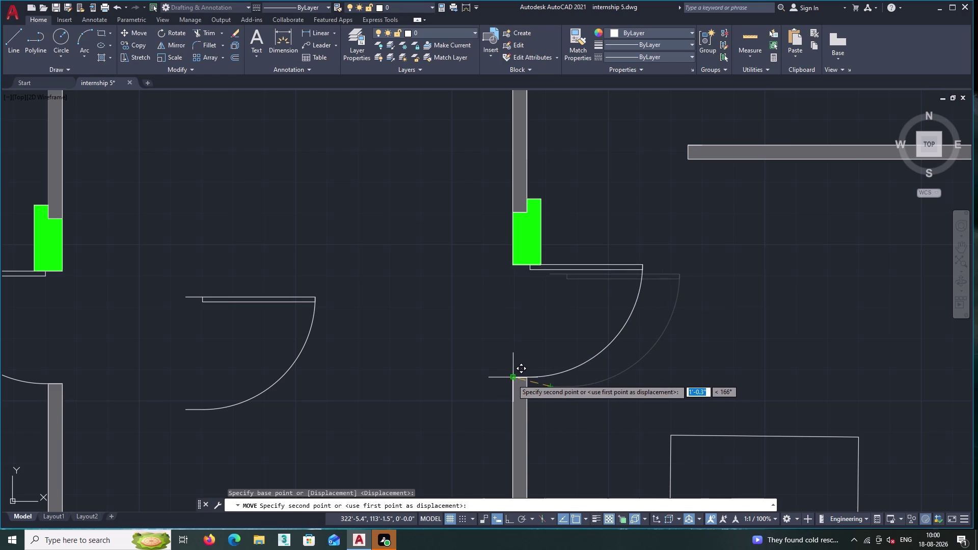
click(512, 379)
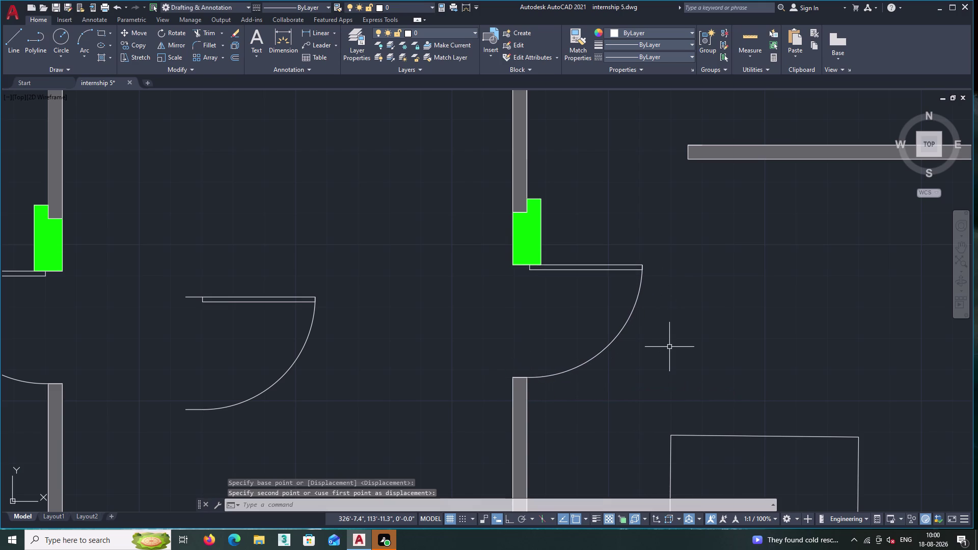
middle_drag(700, 343, 665, 364)
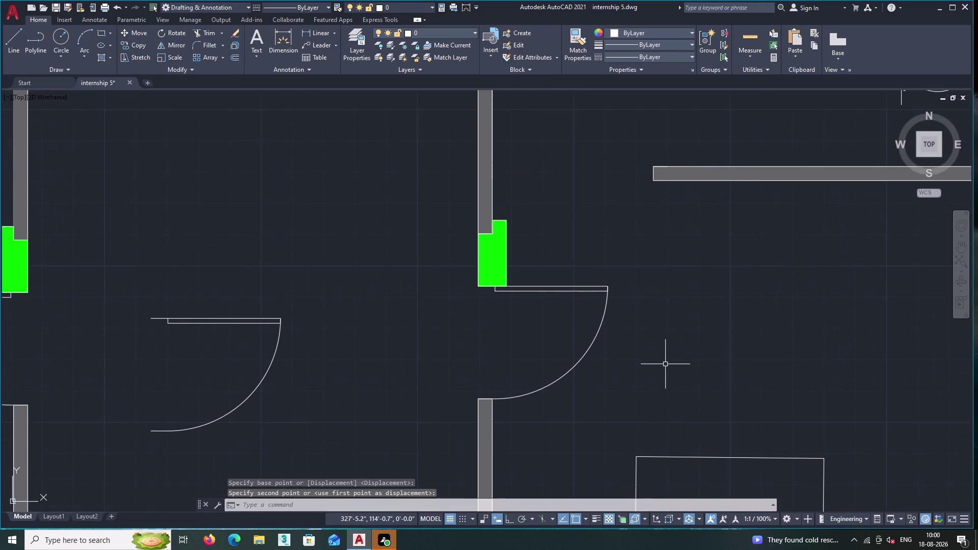
Select the door block below the dining table and start copying it.
scroll(down, 3)
middle_drag(593, 354, 602, 421)
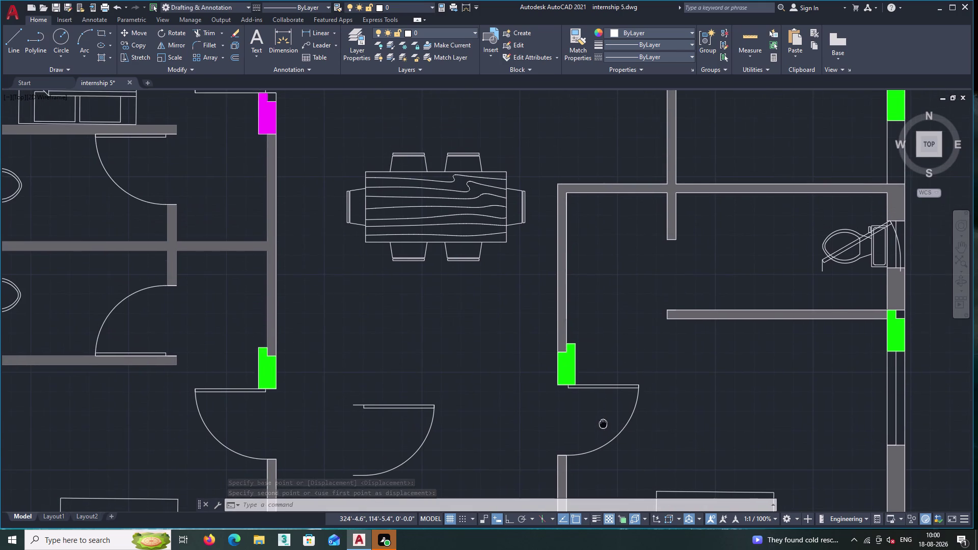
middle_drag(602, 421, 572, 391)
middle_drag(468, 402, 459, 342)
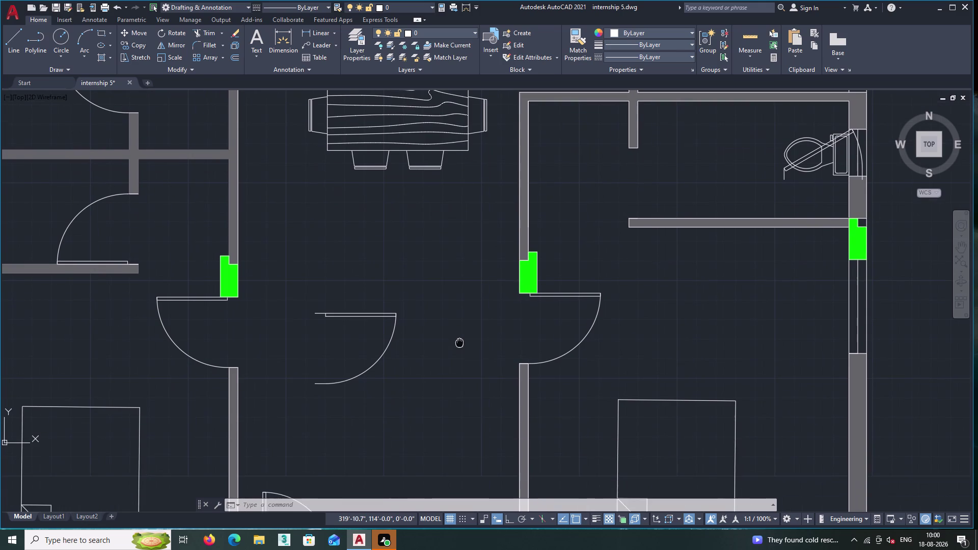
middle_drag(459, 342, 495, 357)
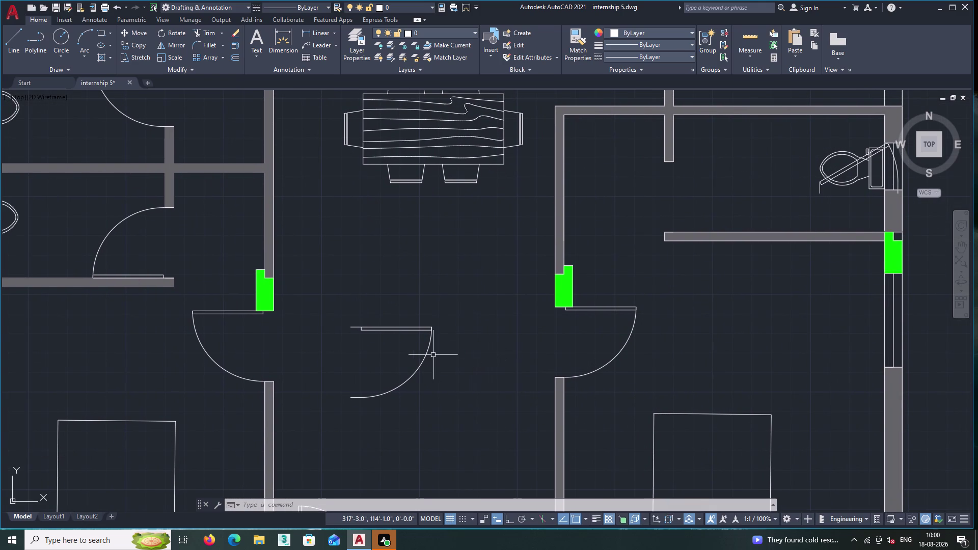
scroll(down, 3)
scroll(up, 3)
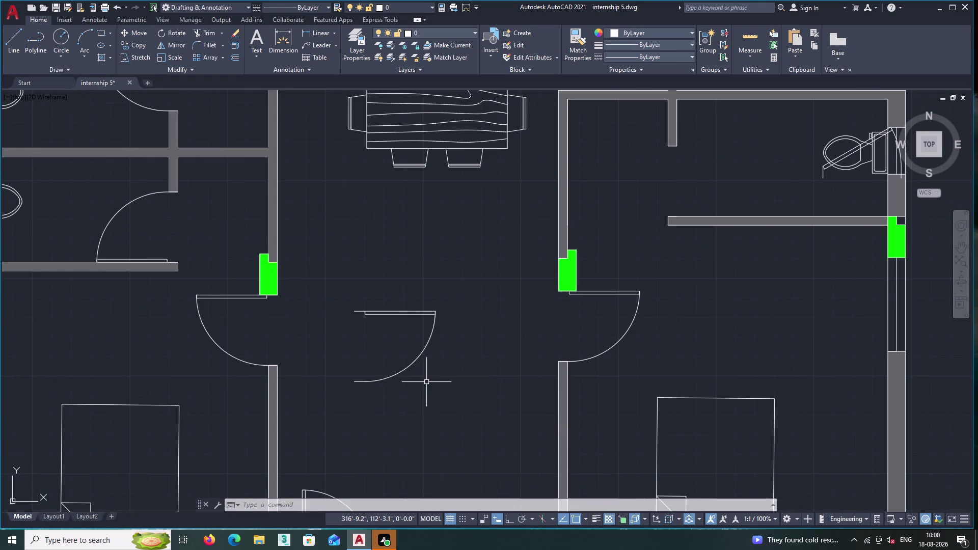
click(429, 382)
click(408, 314)
right_click(407, 277)
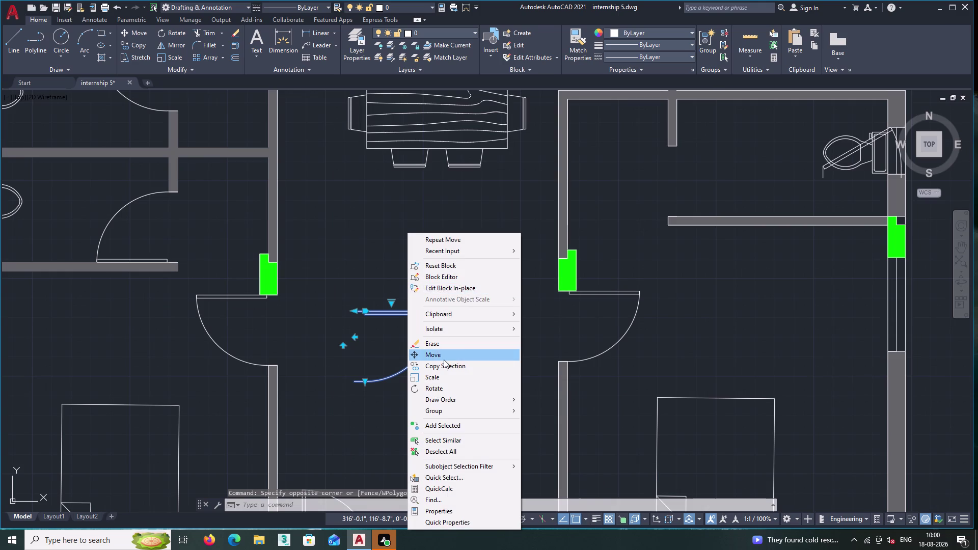
double_click(444, 363)
Place the door copy in the small room above the bathroom.
middle_drag(706, 211, 570, 315)
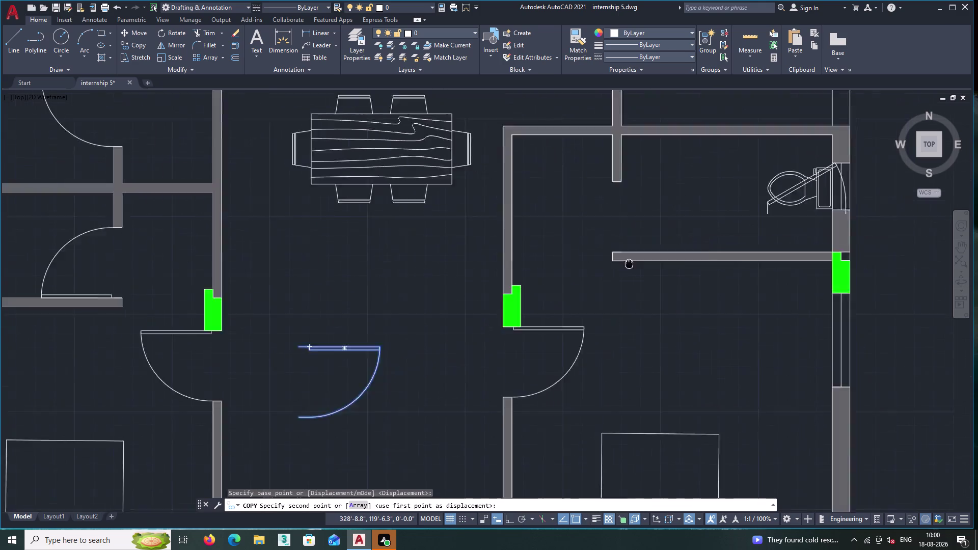
middle_drag(570, 315, 550, 335)
middle_drag(617, 188, 584, 301)
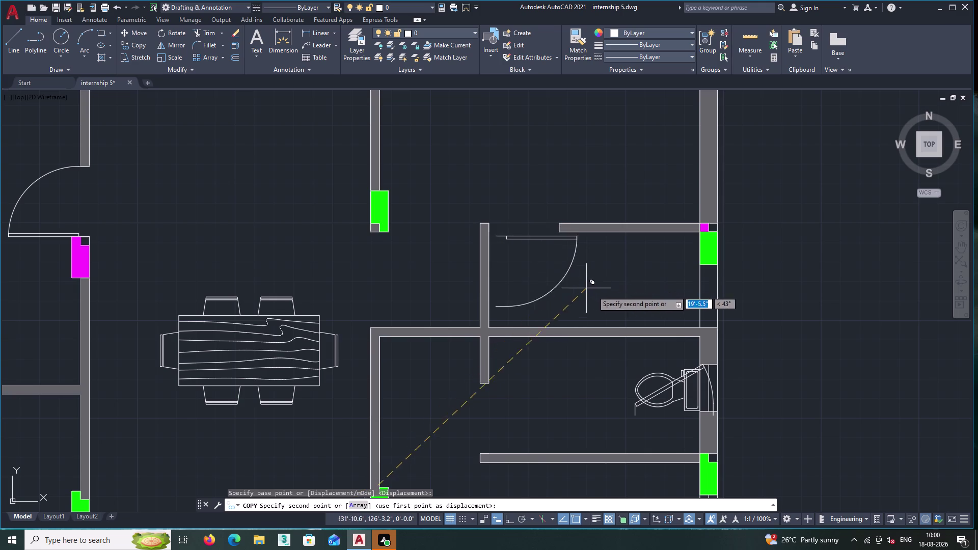
double_click(613, 297)
key(Escape)
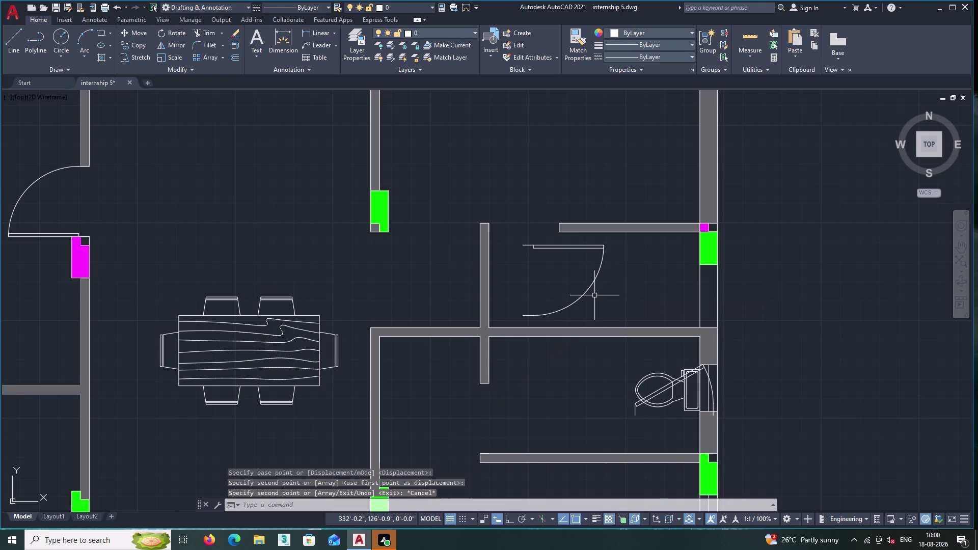
Zoom in on the copied door and begin window-selecting it.
scroll(up, 3)
middle_drag(617, 312, 595, 355)
click(594, 341)
drag(593, 341, 591, 332)
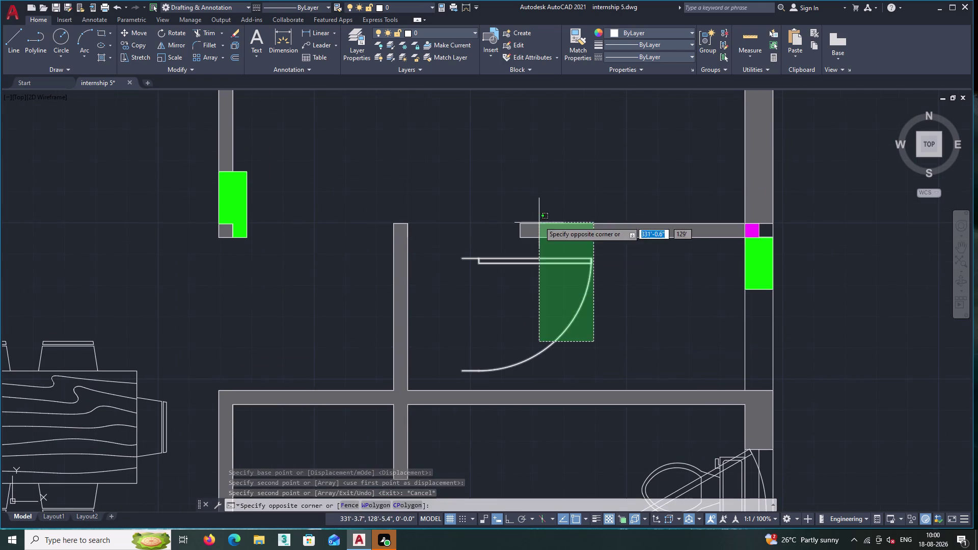
click(538, 220)
key(Escape)
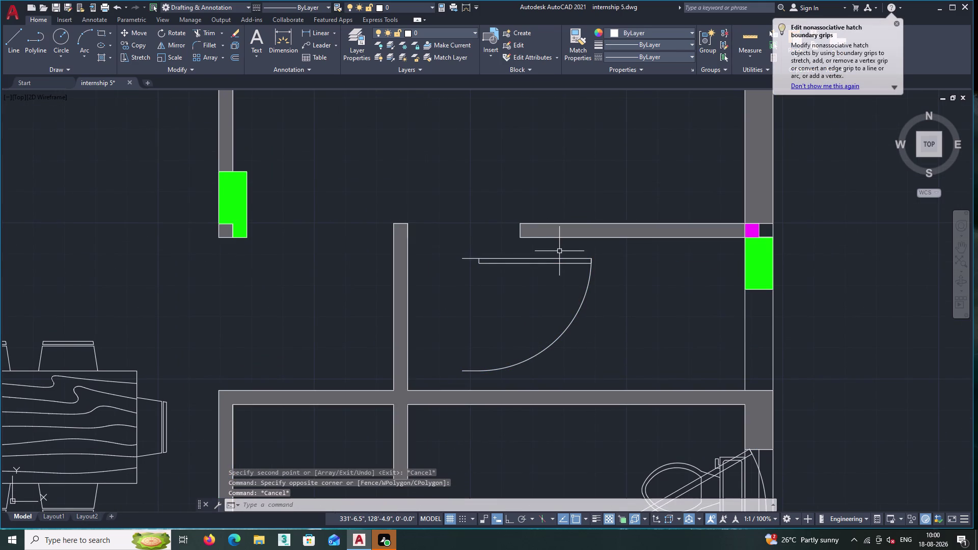
double_click(602, 311)
click(562, 279)
right_click(559, 275)
double_click(584, 278)
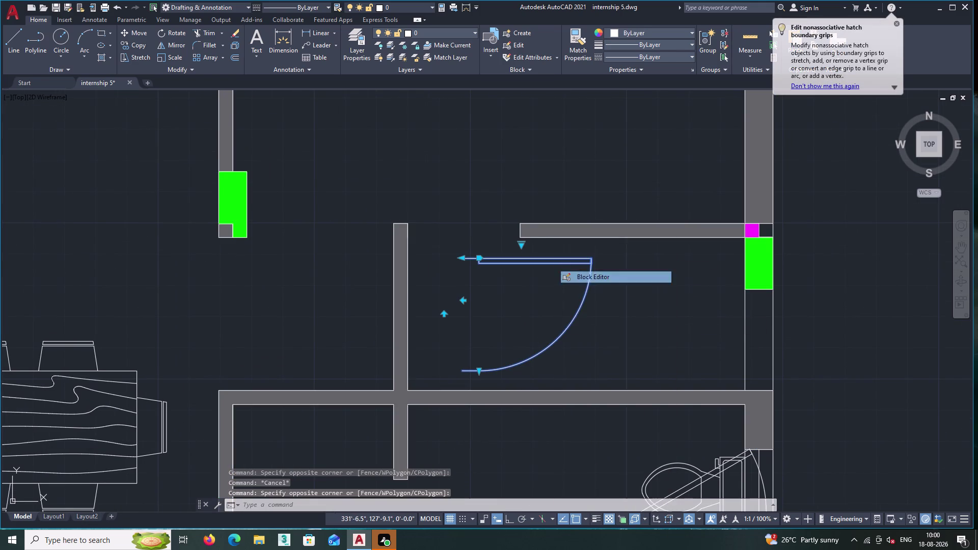
key(Escape)
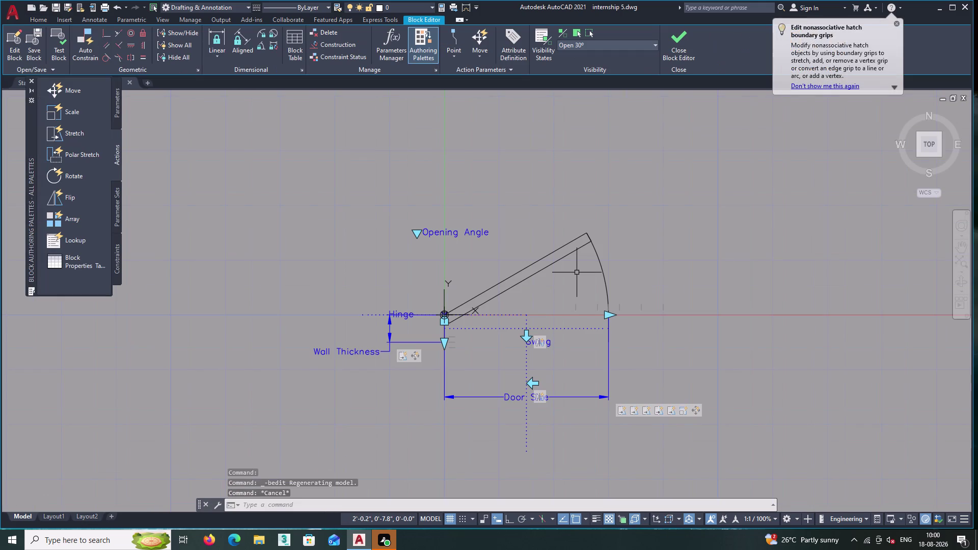
key(ctrl+z)
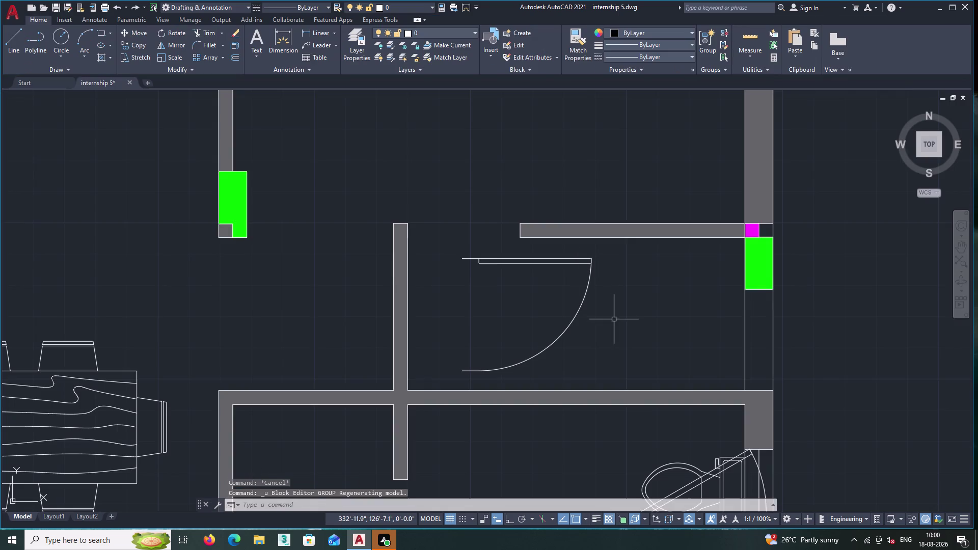
click(614, 319)
click(579, 290)
Move the copied door by its hinge end onto the wall corner at the small room's opening.
right_click(580, 290)
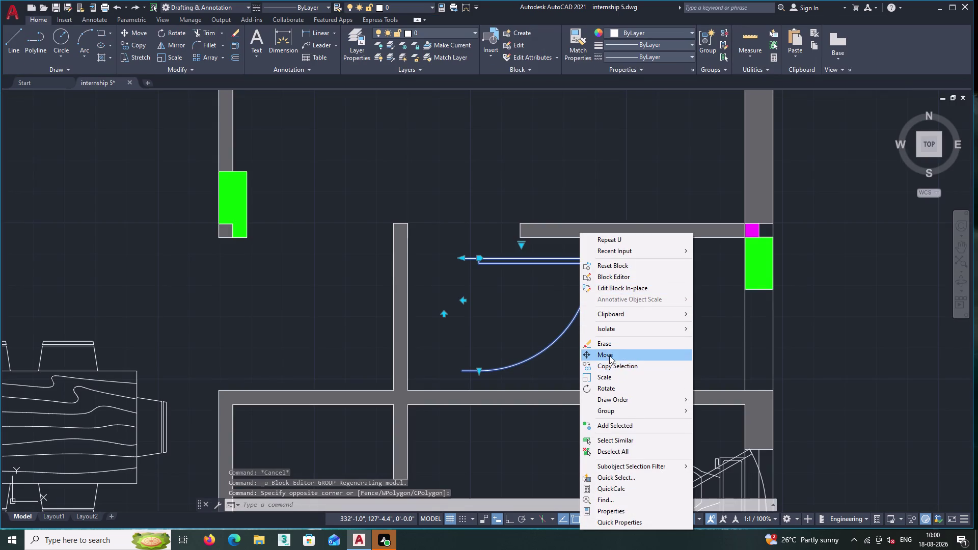
click(609, 355)
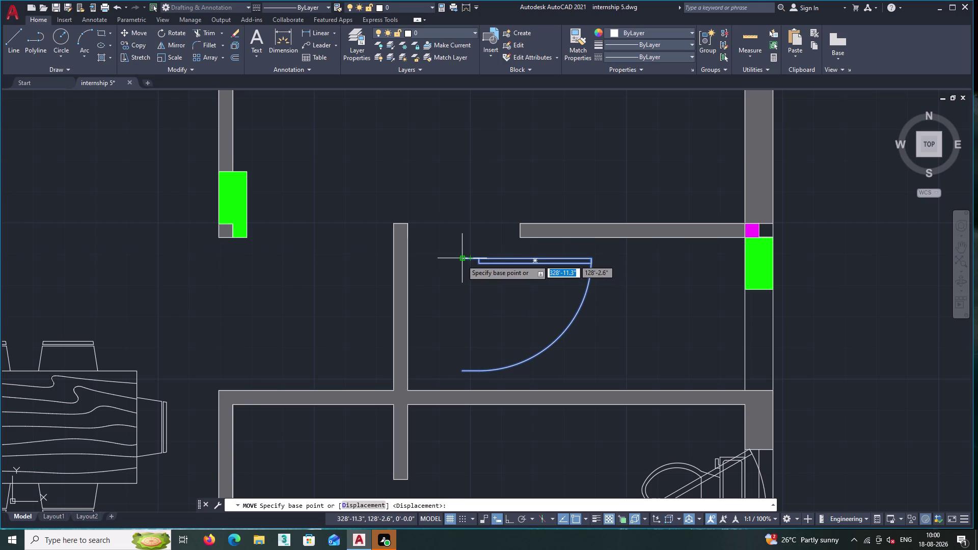
double_click(461, 260)
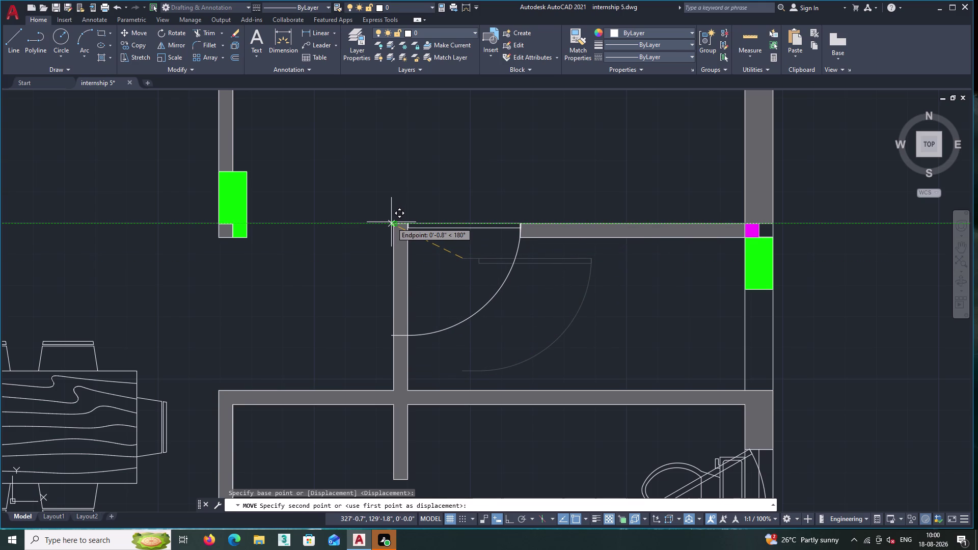
scroll(up, 3)
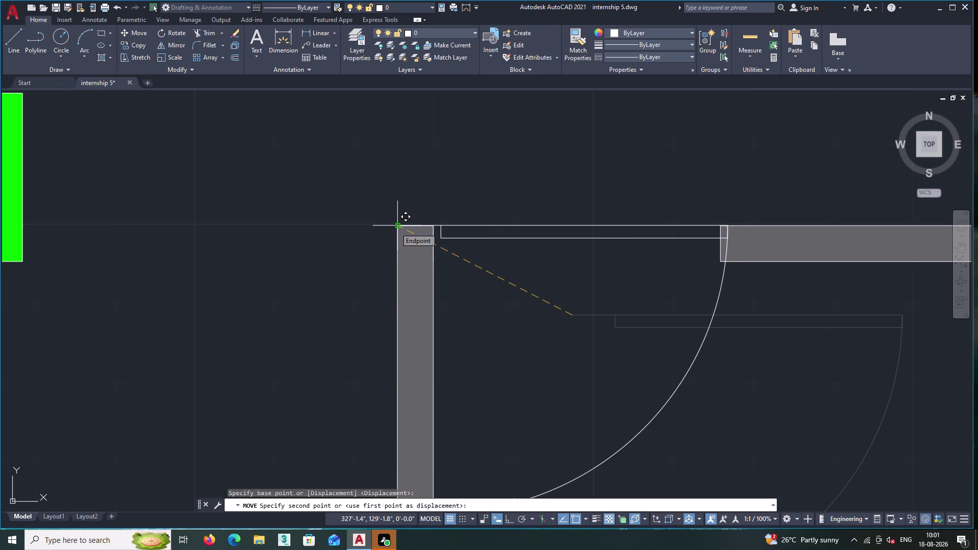
double_click(395, 227)
scroll(down, 3)
scroll(down, 3)
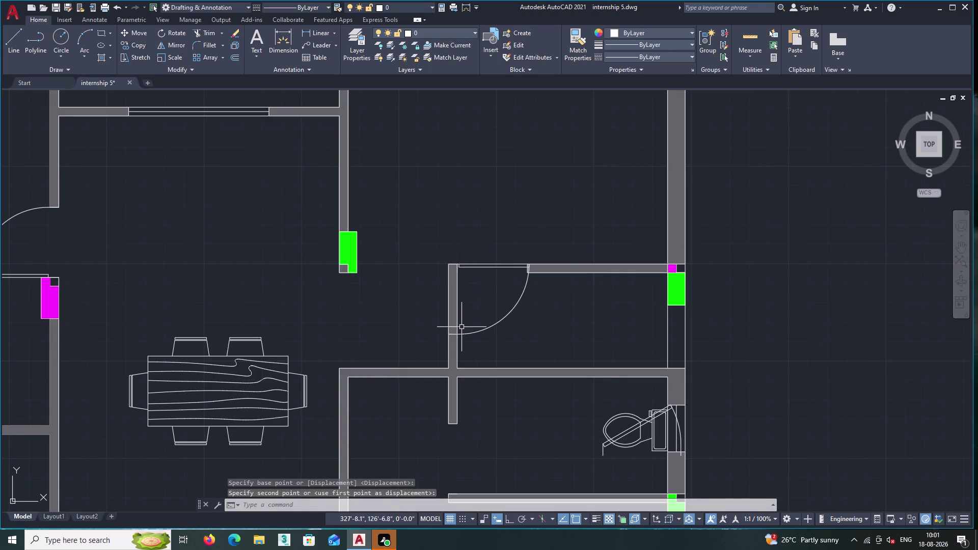
middle_drag(458, 315, 440, 275)
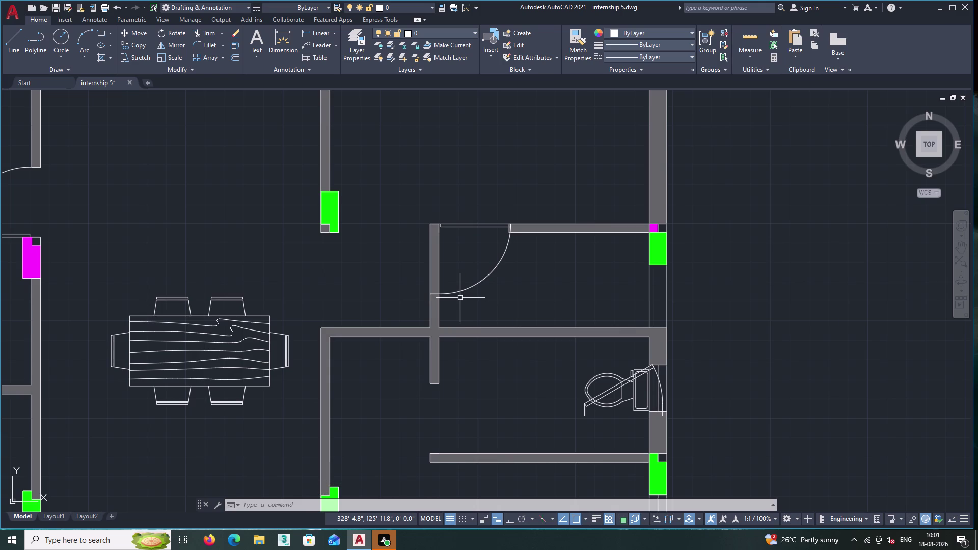
scroll(down, 3)
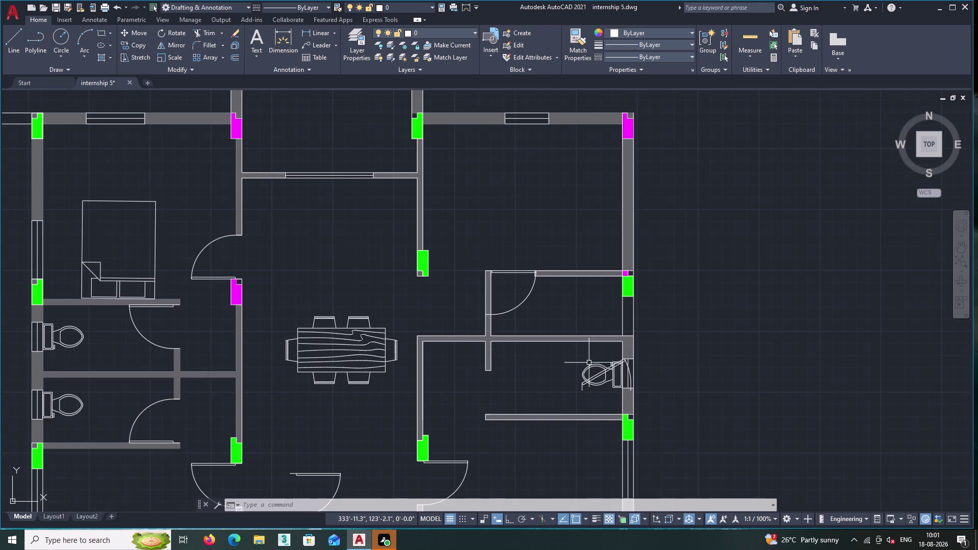
scroll(up, 3)
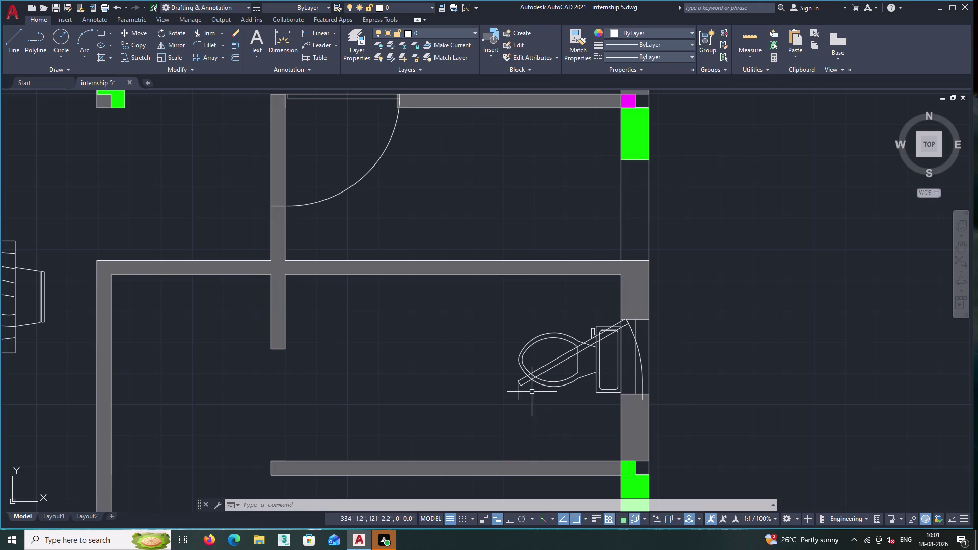
Move the angled door block off the toilet to outside the plan, east of the bathroom.
click(526, 385)
right_click(455, 373)
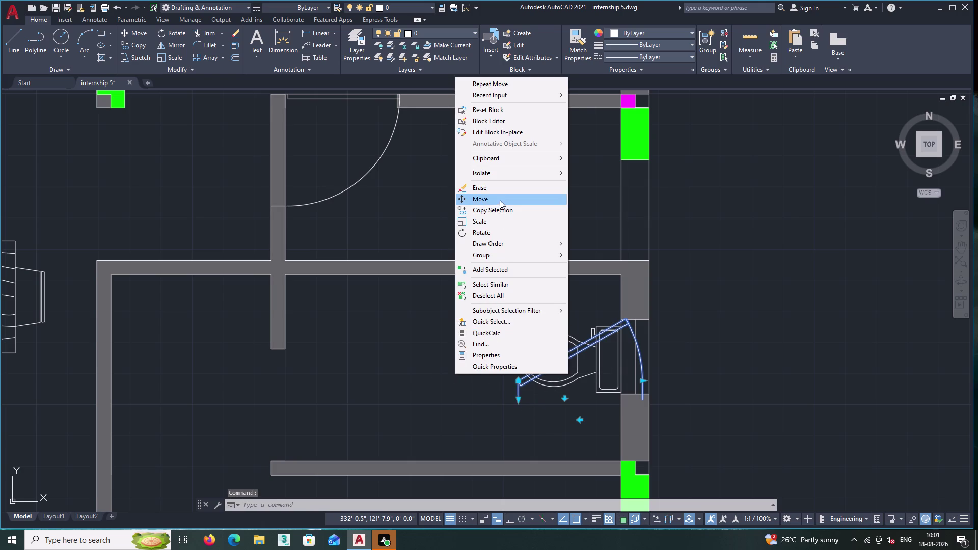
click(492, 200)
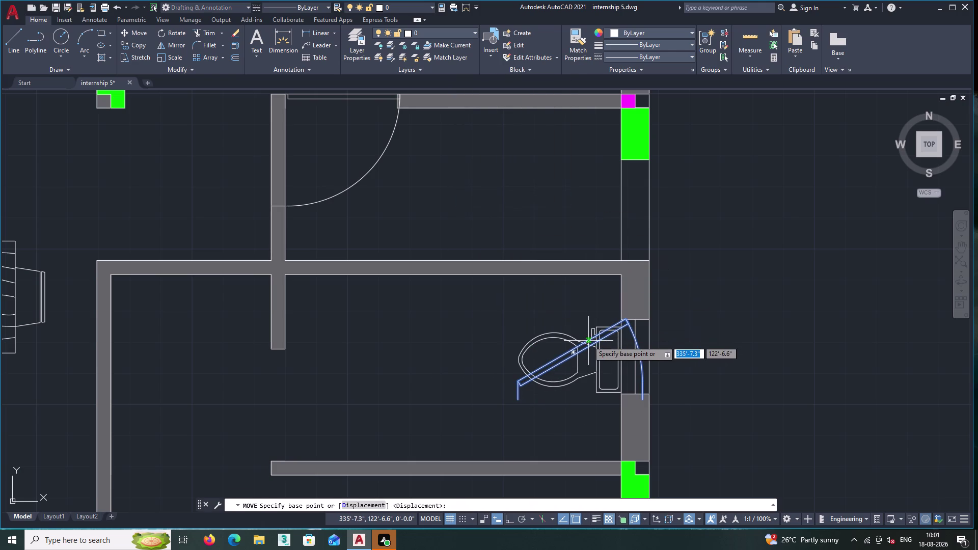
click(588, 341)
click(815, 293)
scroll(down, 3)
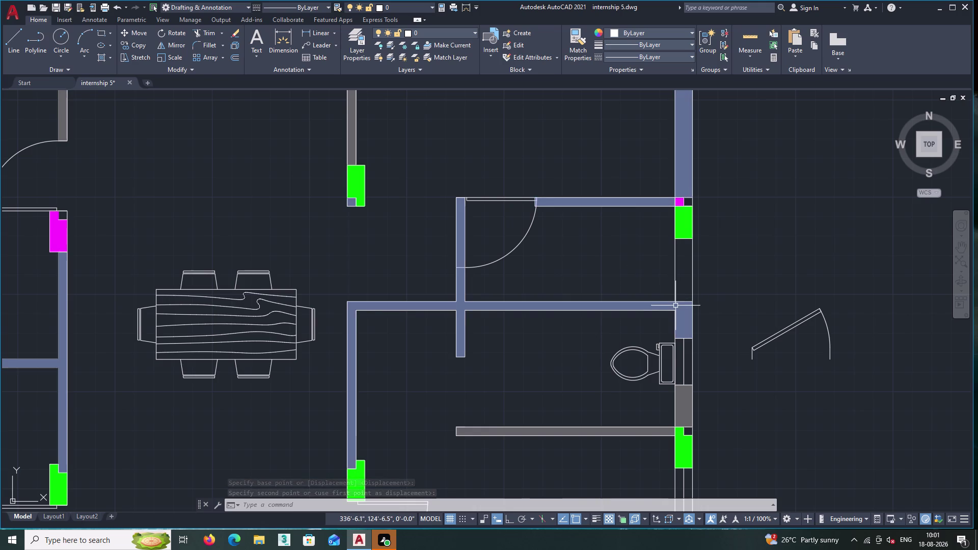
Pan and zoom around the plan to review the door placements.
middle_drag(563, 349, 532, 318)
scroll(up, 3)
middle_drag(503, 227, 564, 352)
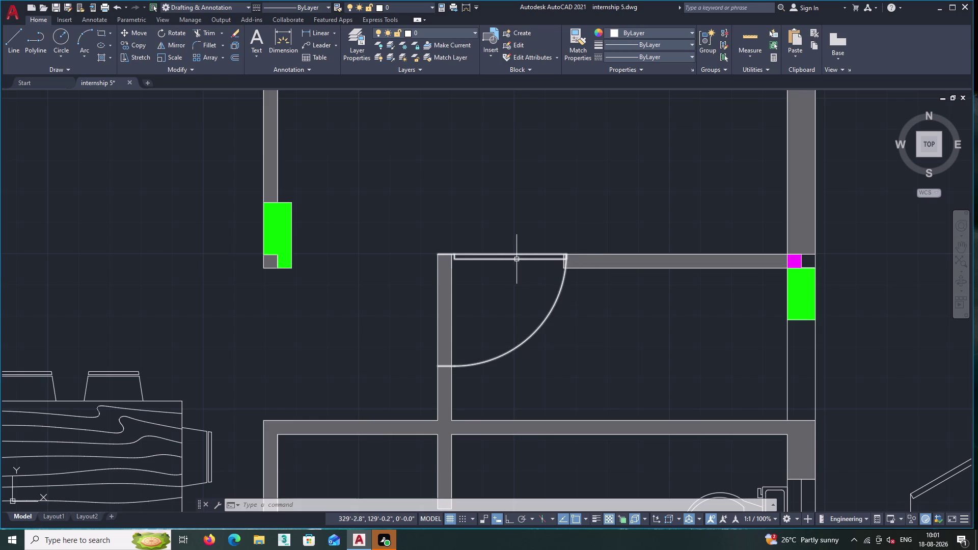
scroll(up, 3)
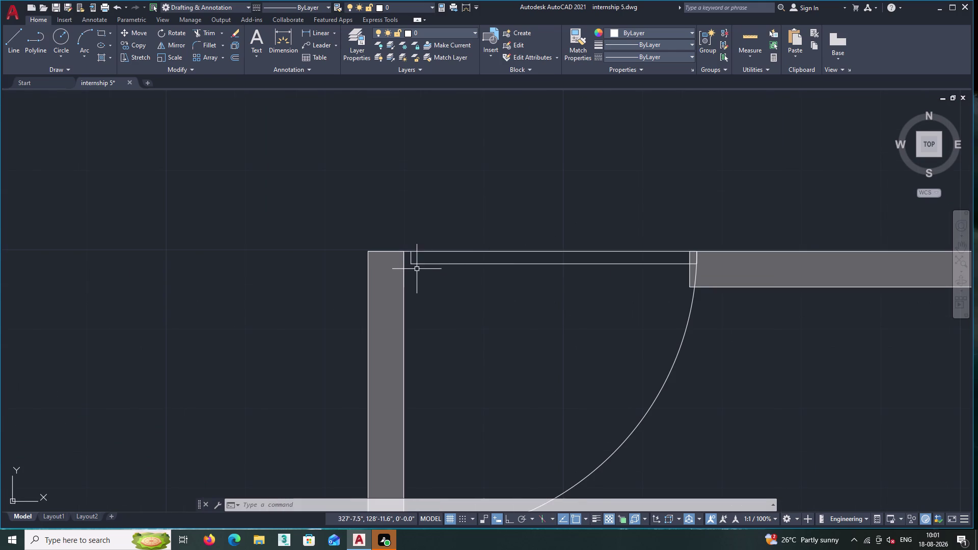
scroll(down, 3)
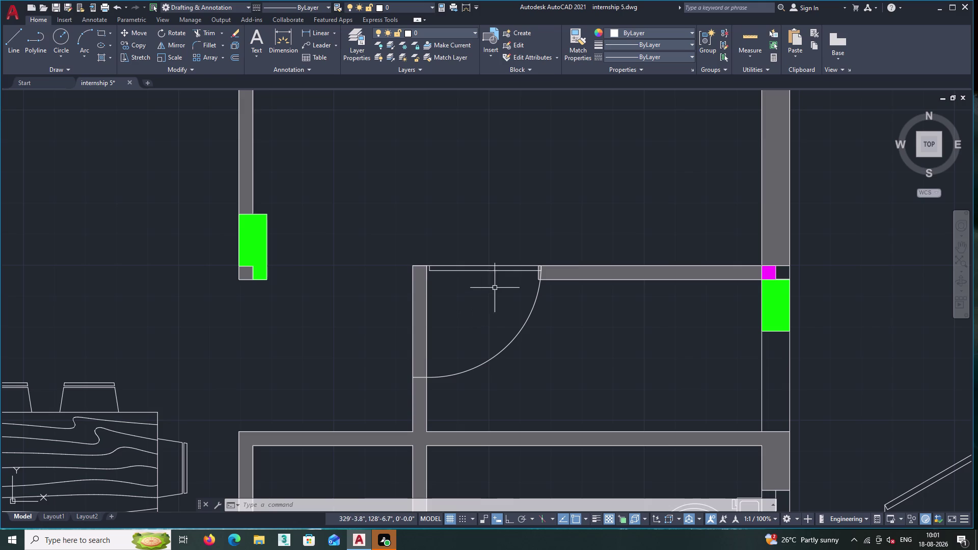
scroll(up, 3)
scroll(down, 3)
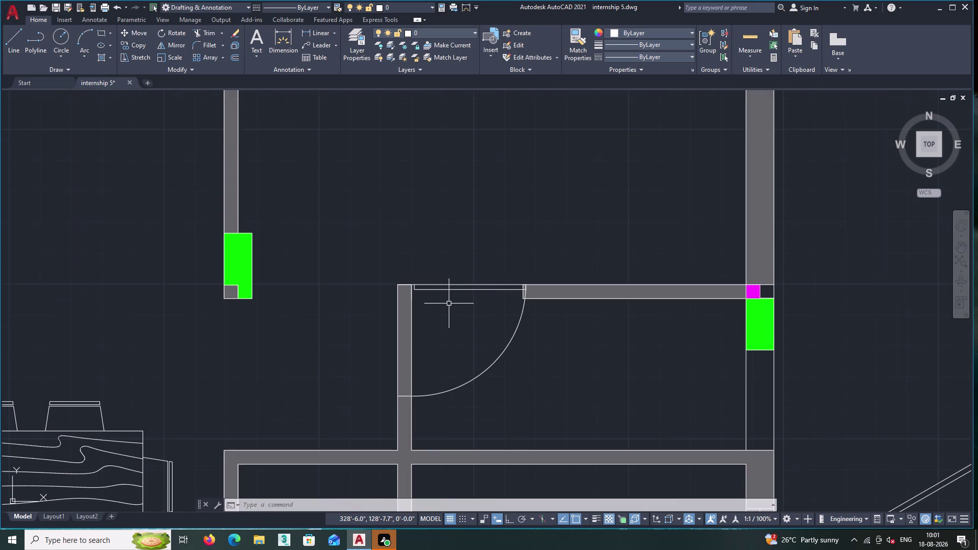
scroll(down, 3)
middle_drag(479, 334, 445, 134)
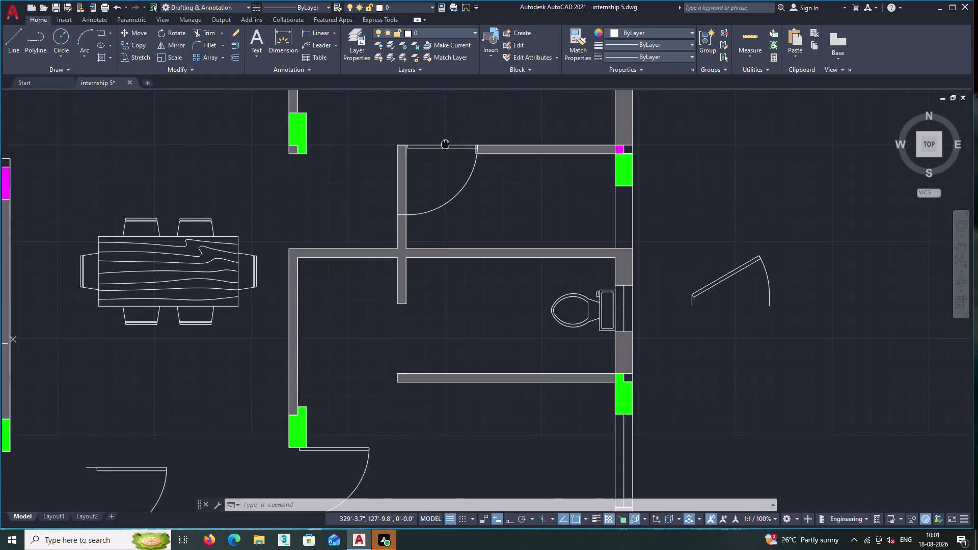
middle_drag(445, 133, 445, 131)
middle_drag(469, 235, 472, 247)
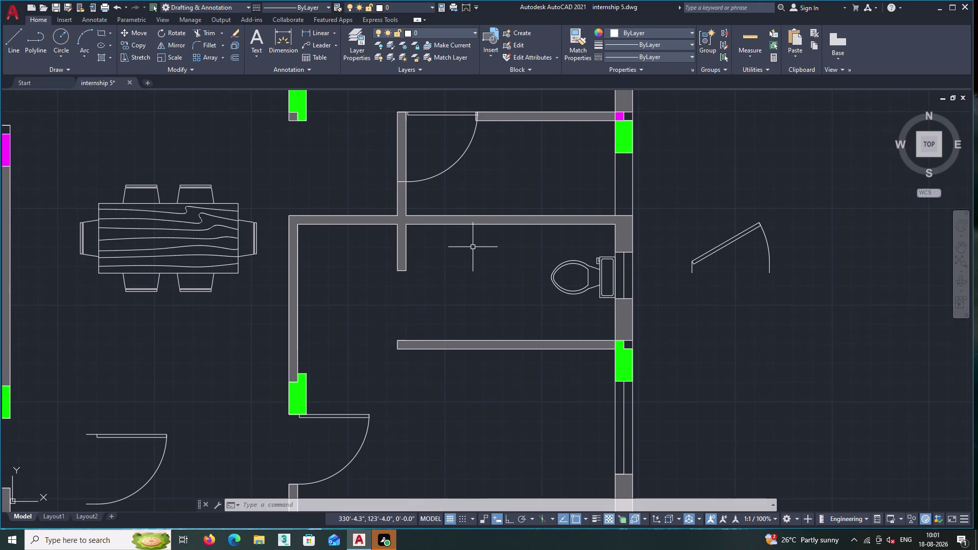
middle_drag(473, 247, 471, 223)
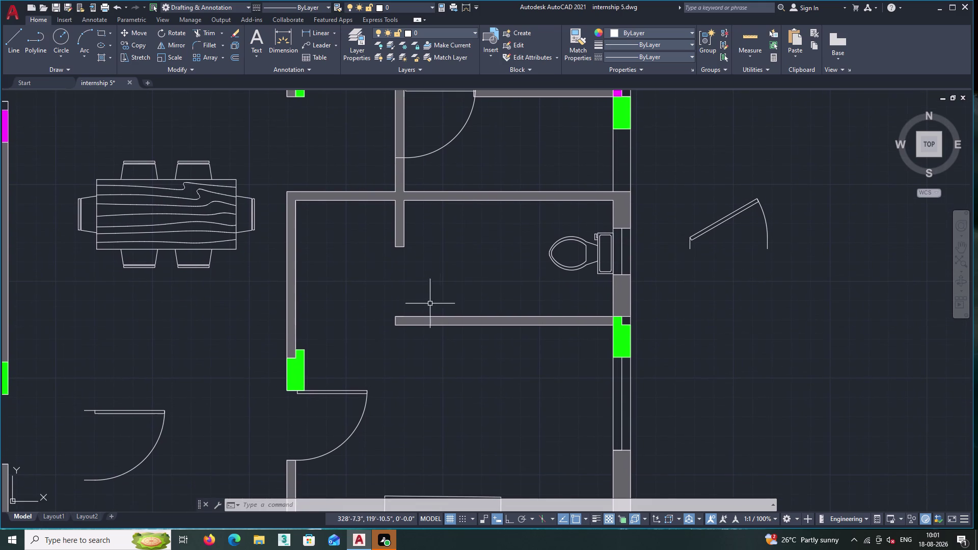
Flip the loose door swing below the dining table so its straight leaf runs along the bottom.
middle_drag(418, 307, 545, 254)
click(326, 384)
triple_click(242, 332)
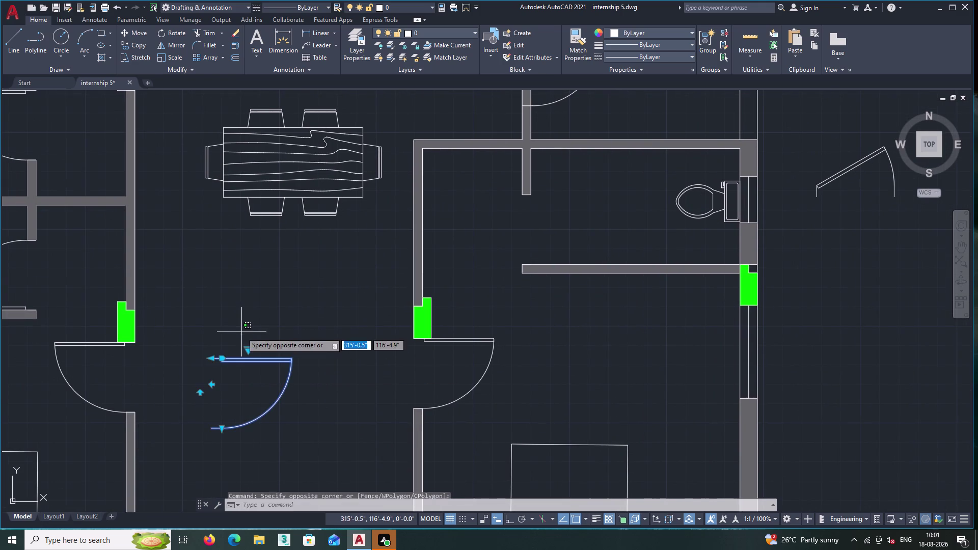
double_click(256, 372)
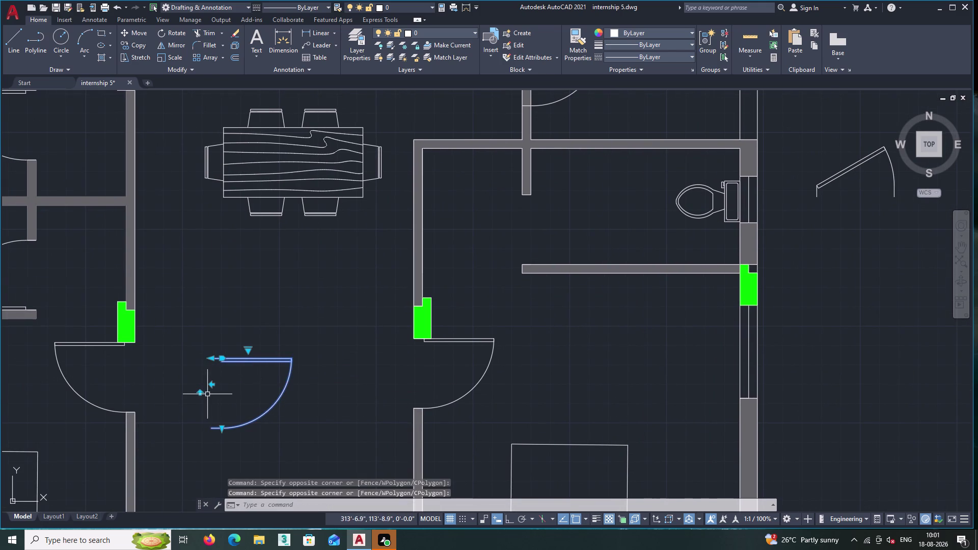
click(211, 386)
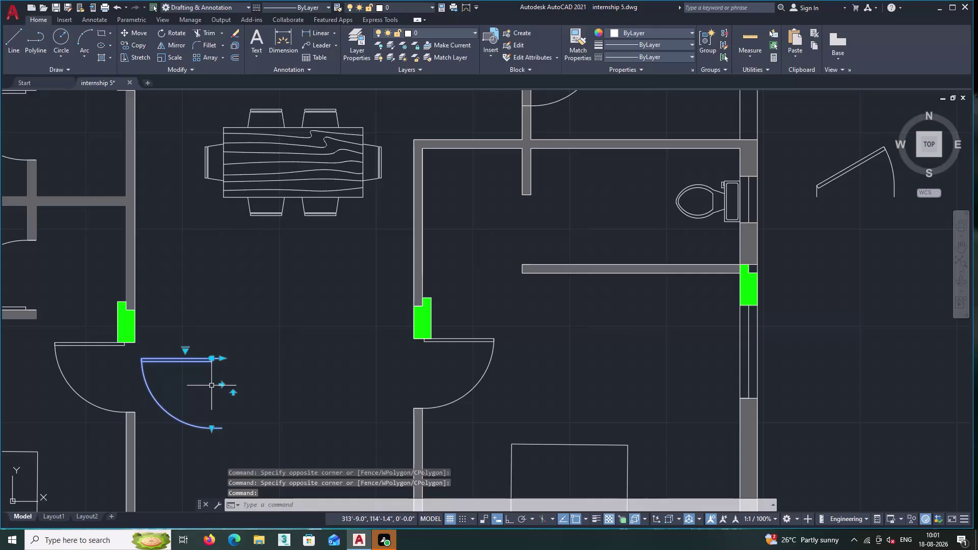
double_click(232, 392)
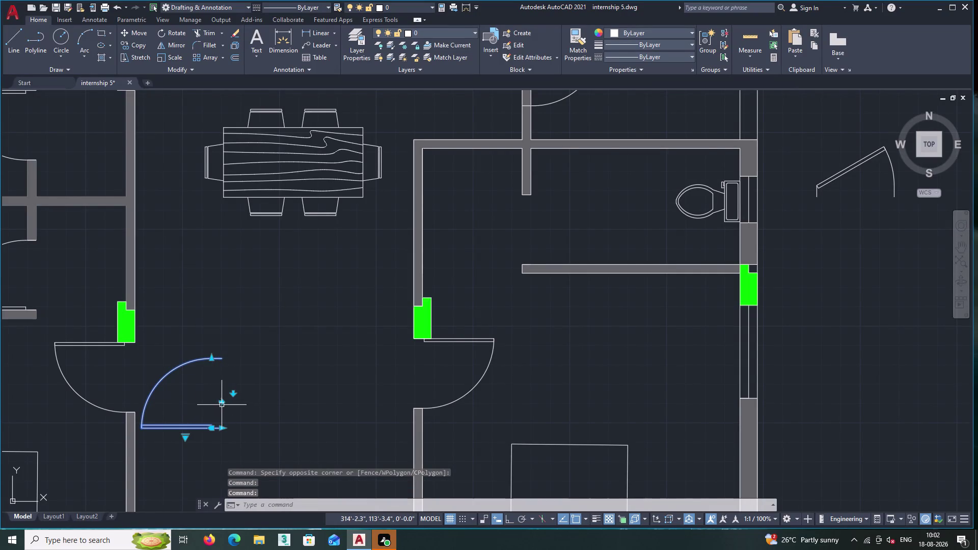
click(221, 404)
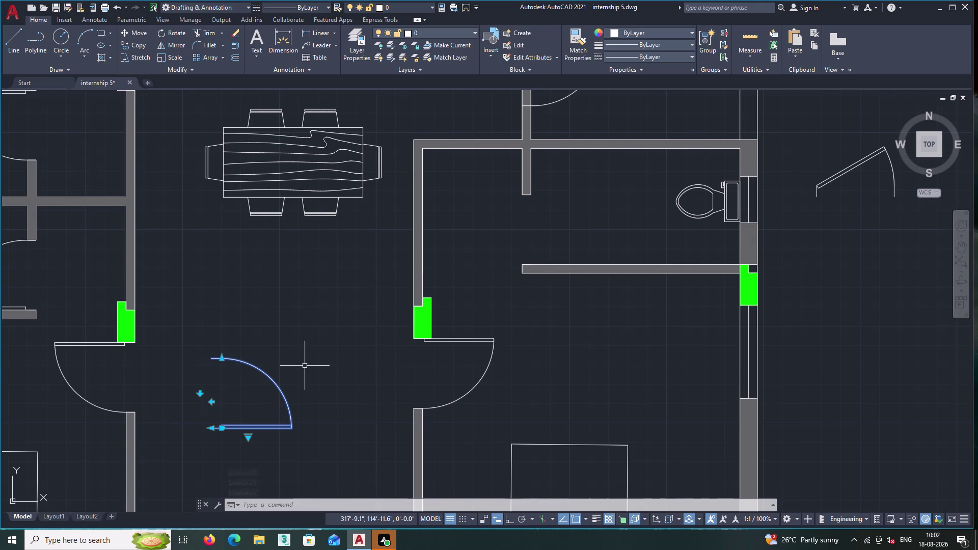
scroll(down, 3)
key(Escape)
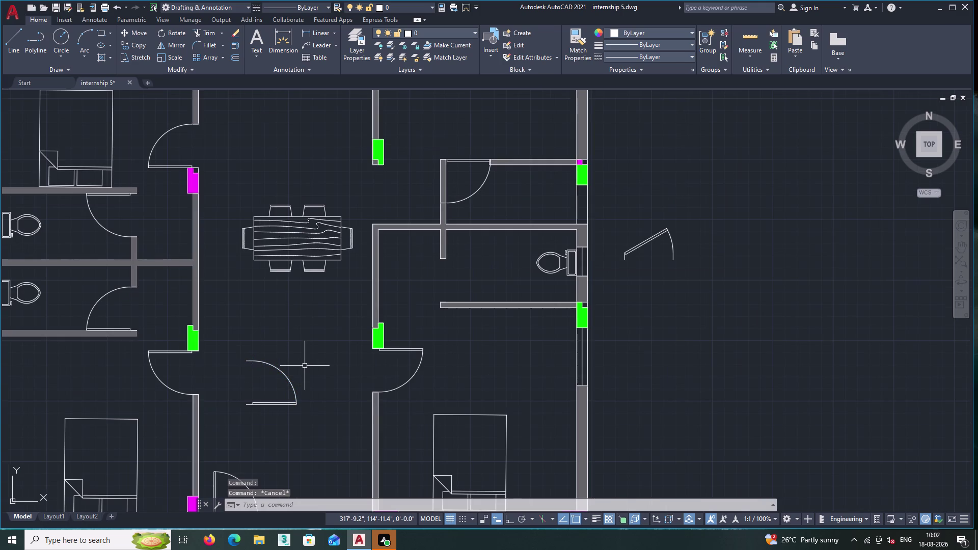
Copy the flipped door swing from its hinge into the lower bathroom doorway beside the toilet.
drag(296, 392, 294, 384)
click(273, 350)
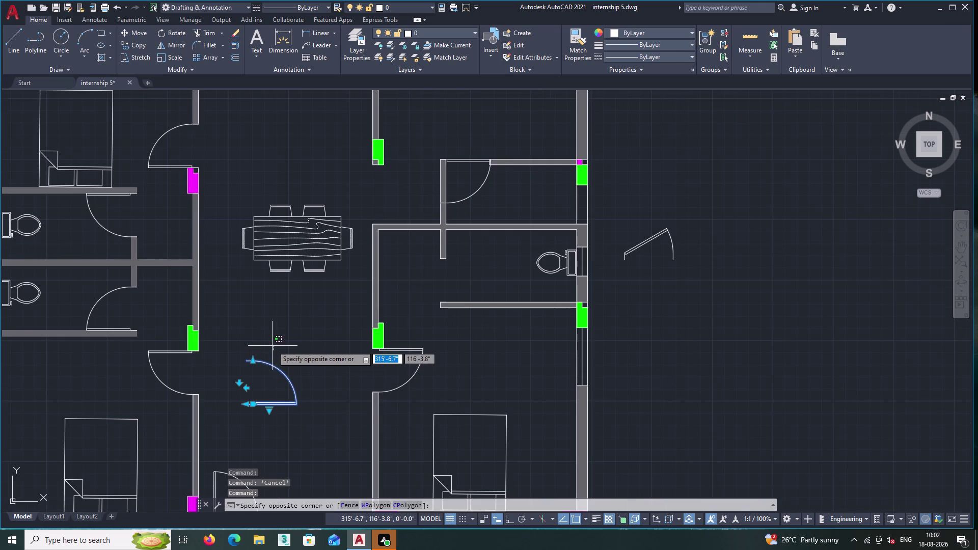
right_click(273, 346)
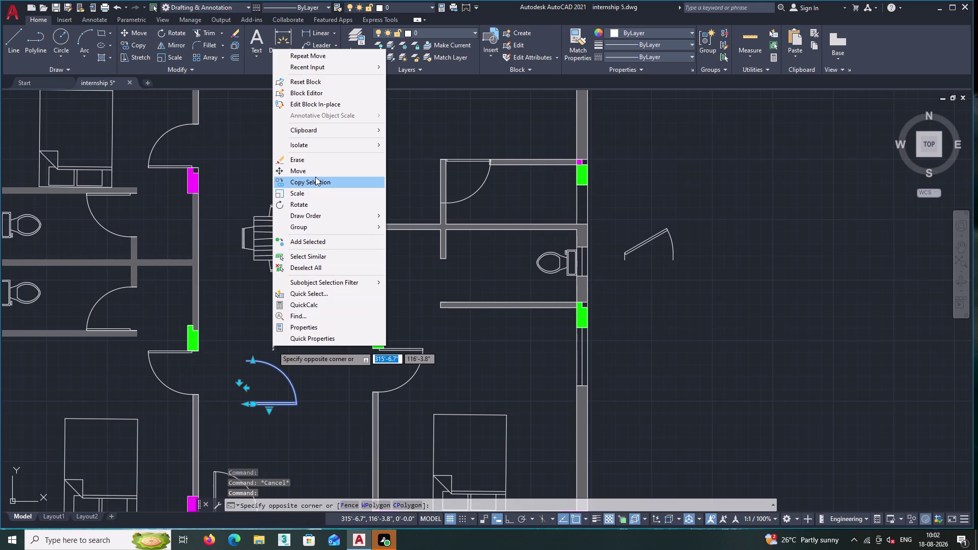
click(315, 182)
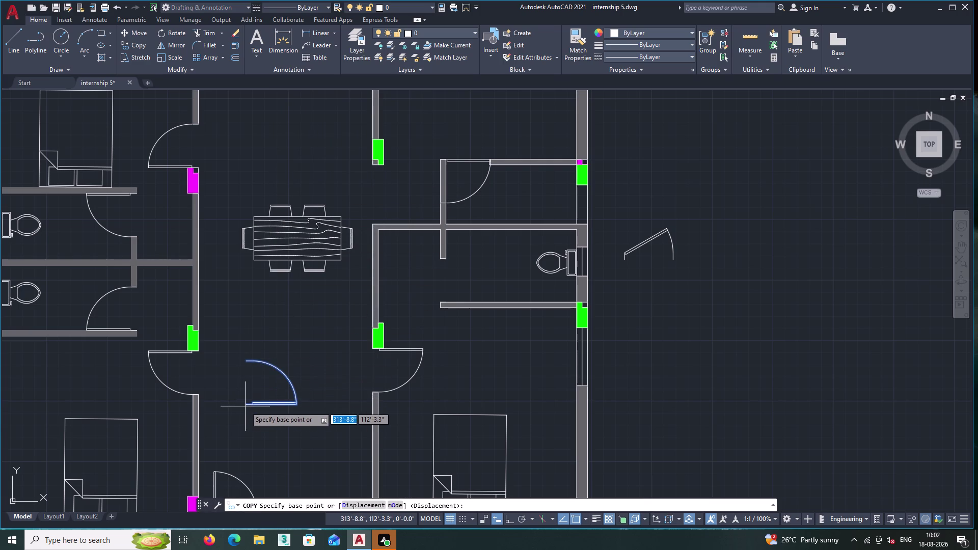
double_click(246, 404)
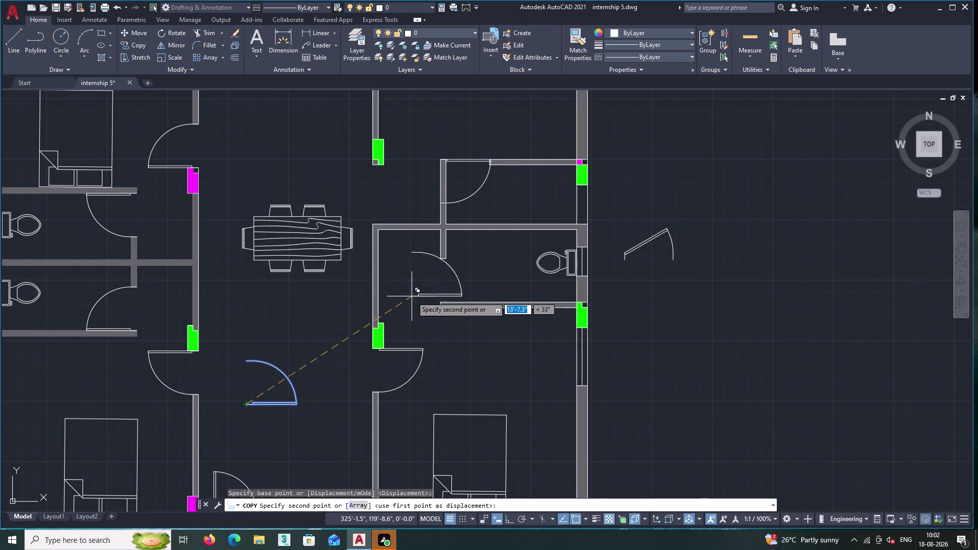
scroll(up, 3)
click(484, 312)
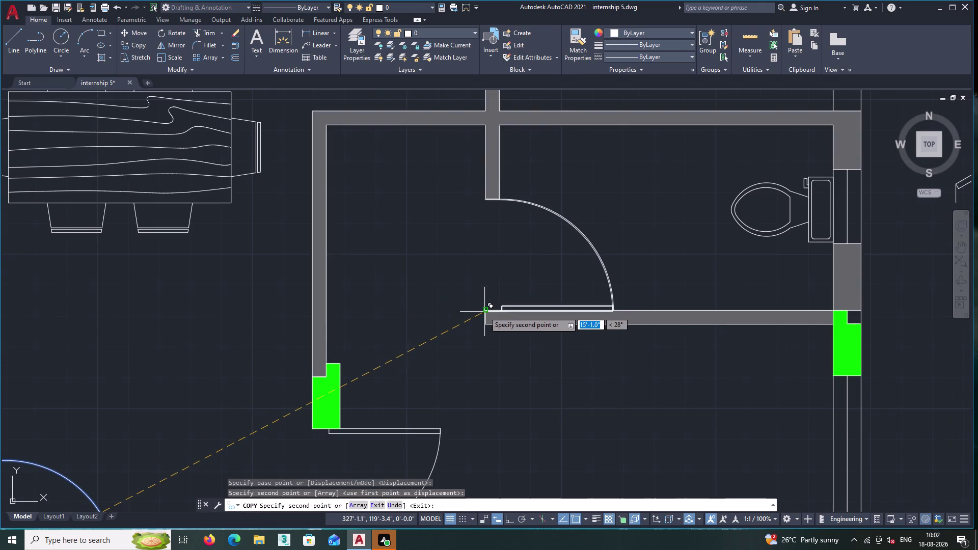
scroll(down, 3)
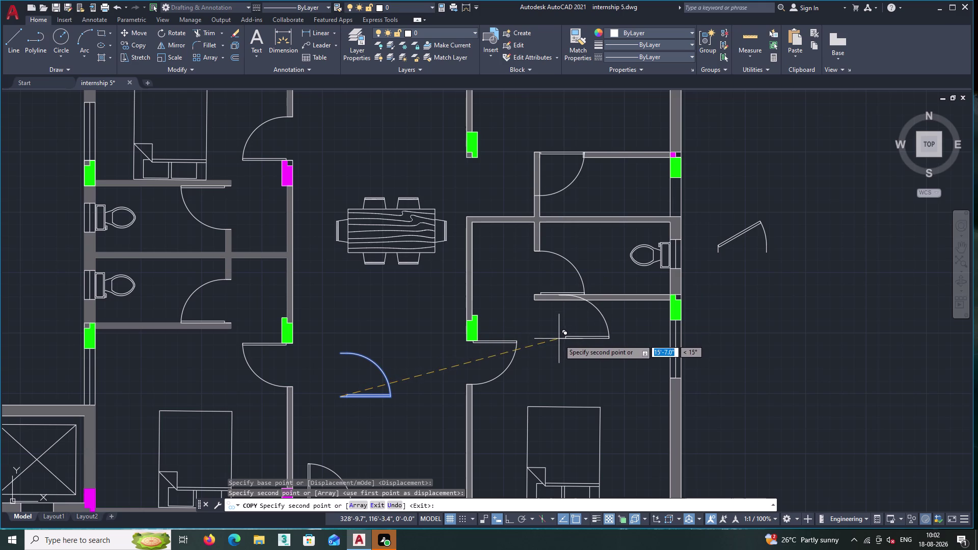
middle_drag(558, 340, 491, 336)
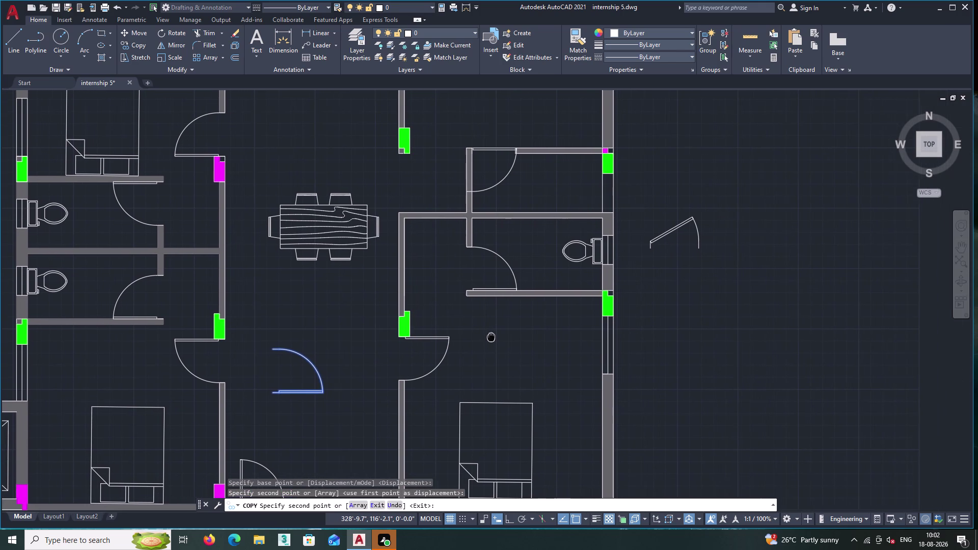
middle_drag(491, 337, 483, 335)
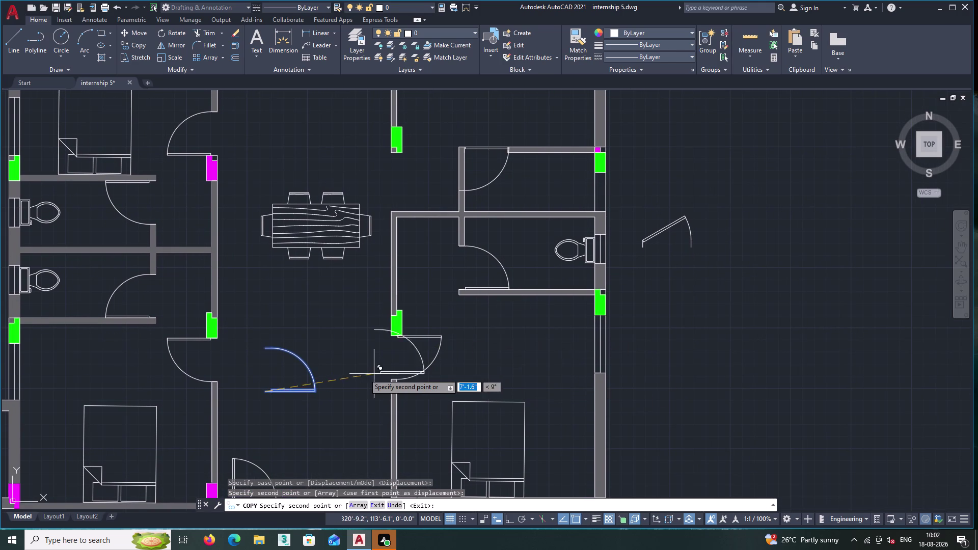
key(Escape)
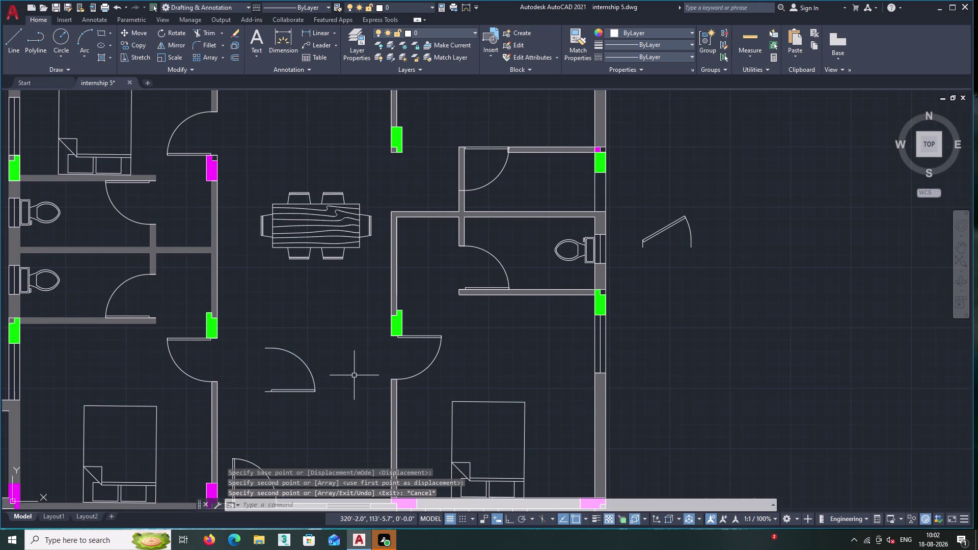
scroll(down, 3)
Delete the leftover hall door swing and the stray angled door outside the building.
middle_drag(334, 378, 336, 351)
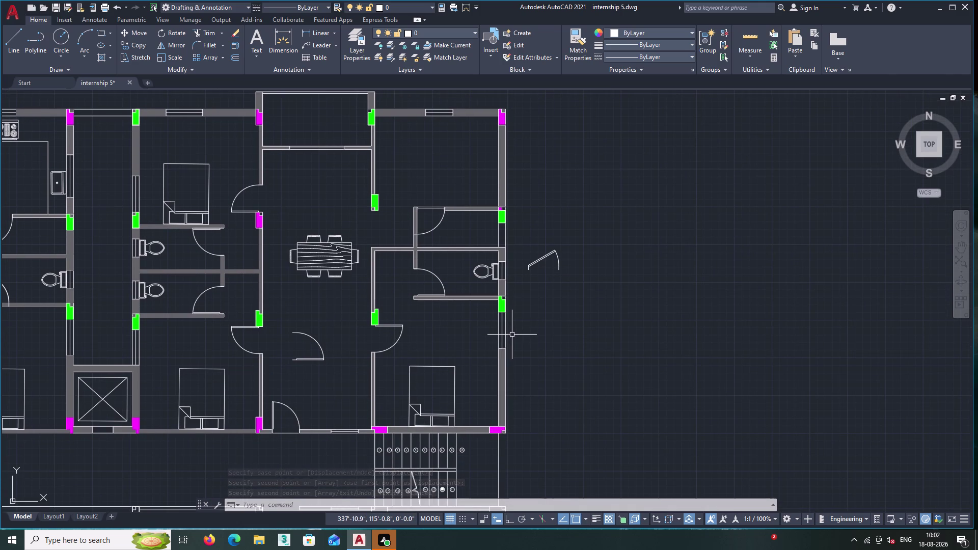
scroll(down, 3)
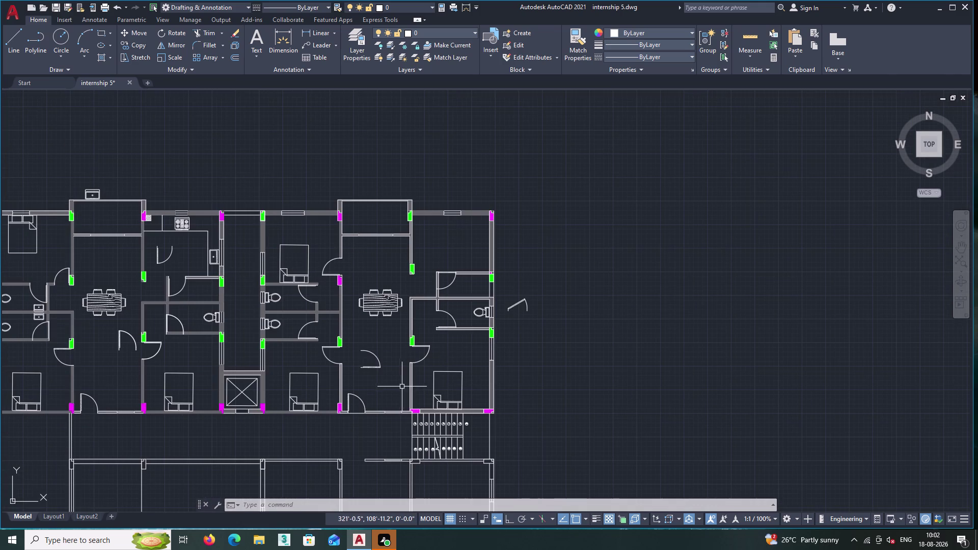
middle_drag(402, 387, 469, 371)
scroll(up, 3)
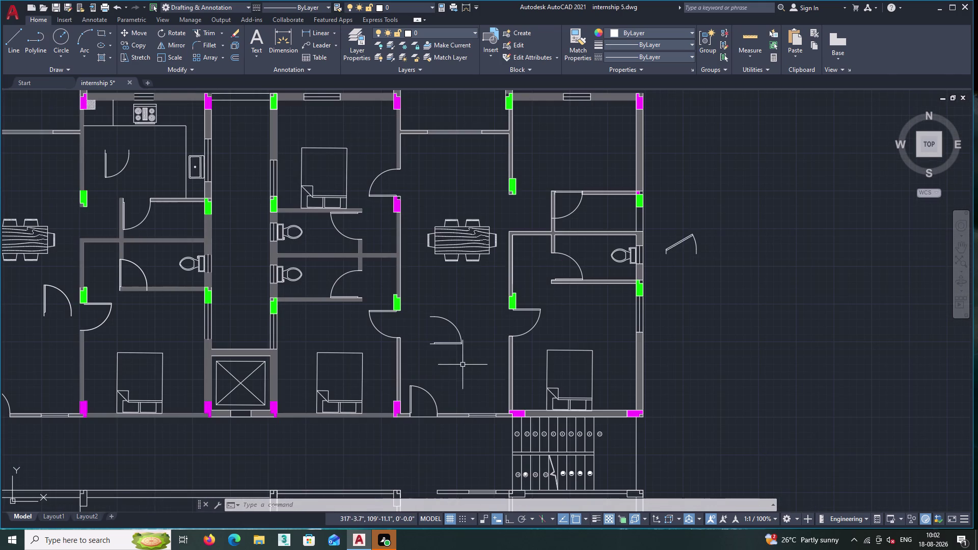
drag(464, 360, 460, 353)
click(433, 317)
click(714, 303)
double_click(672, 232)
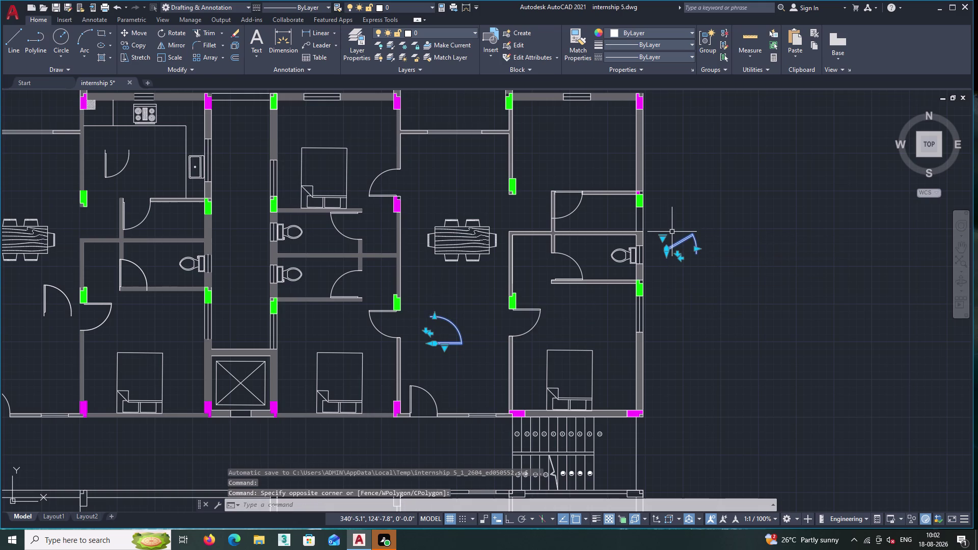
key(Delete)
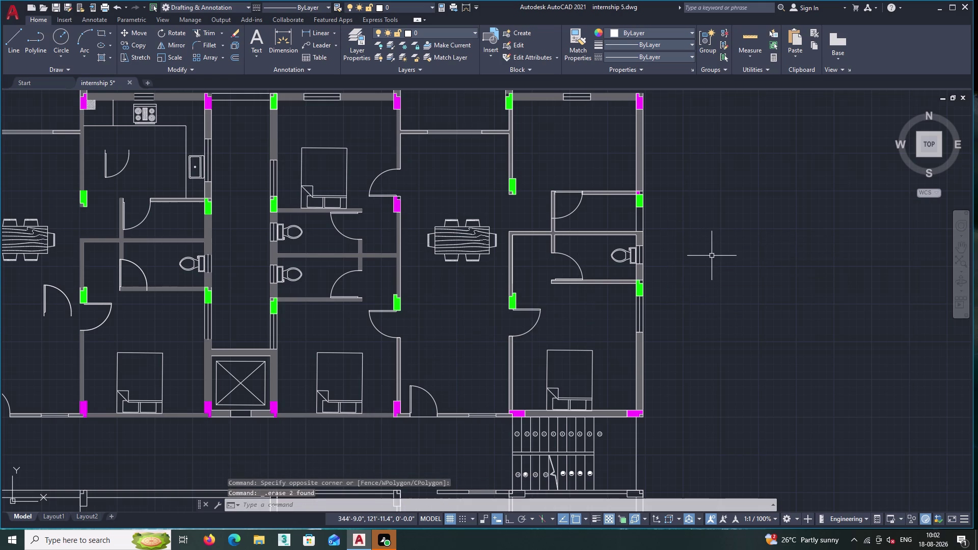
Zoom out over the whole plan, then zoom into the lift area and start an offset.
scroll(down, 3)
middle_drag(711, 256, 815, 209)
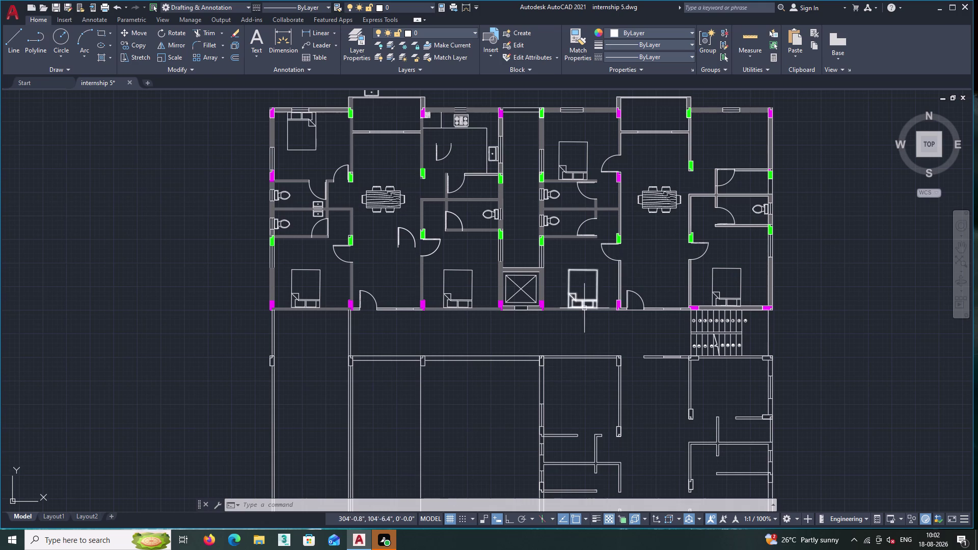
scroll(up, 3)
scroll(up, 3)
scroll(up, 3)
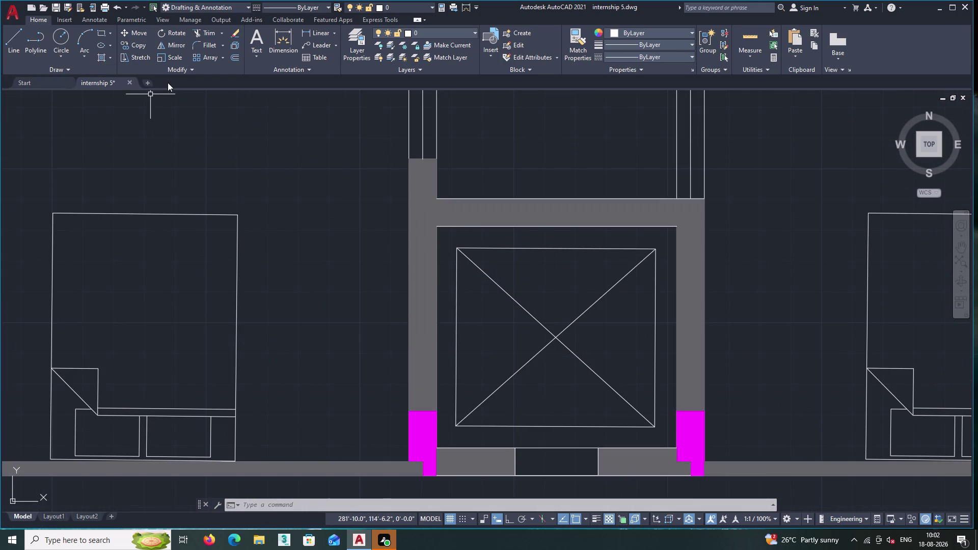
double_click(236, 57)
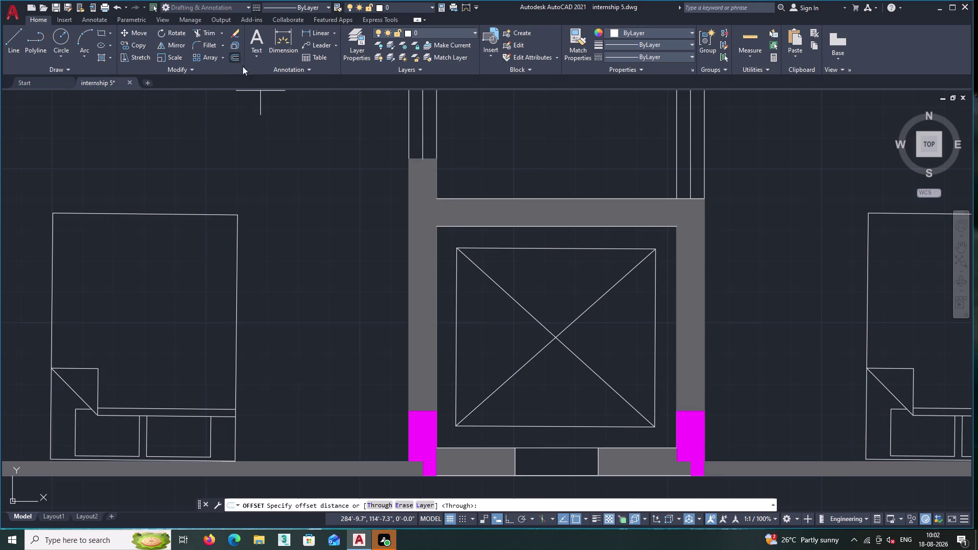
Offset the lift's top edge upward by a distance of 1.
click(506, 250)
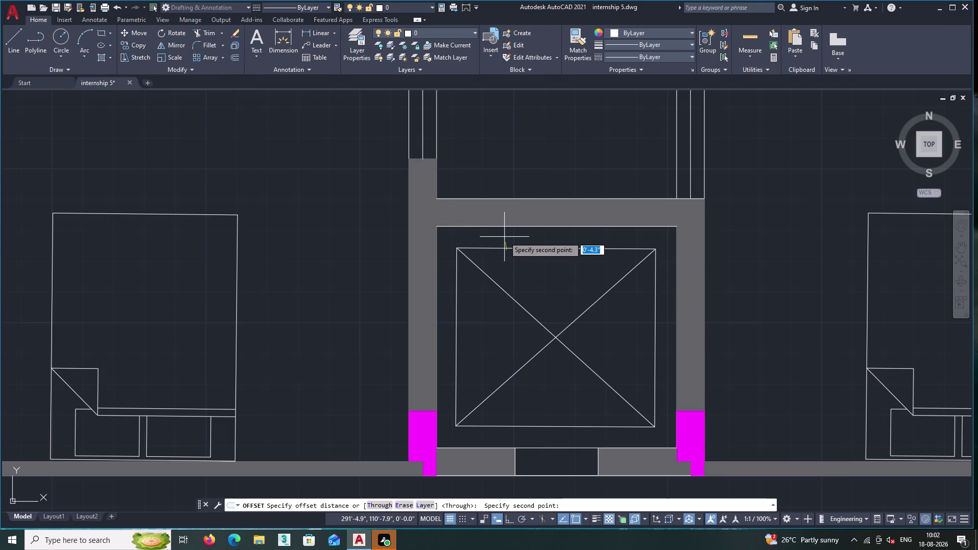
key(1)
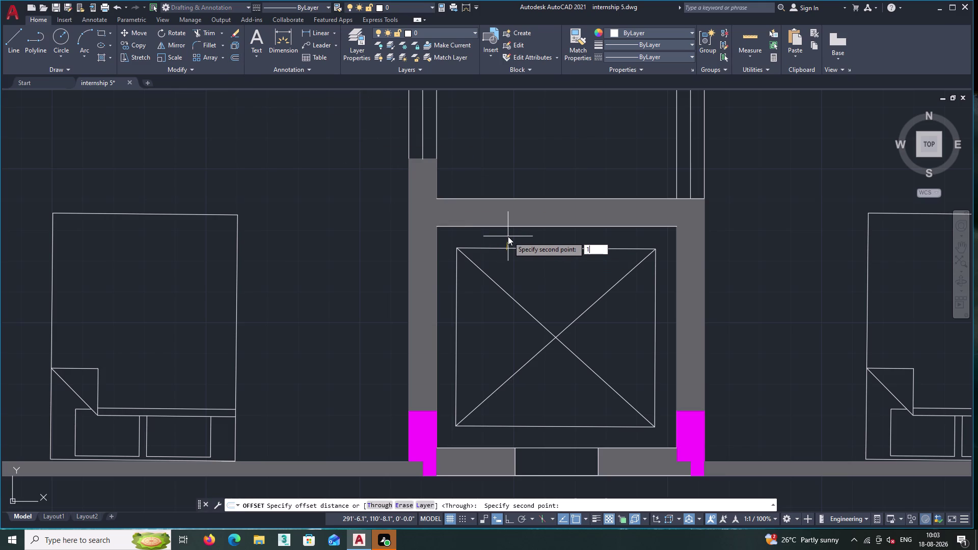
key(Return)
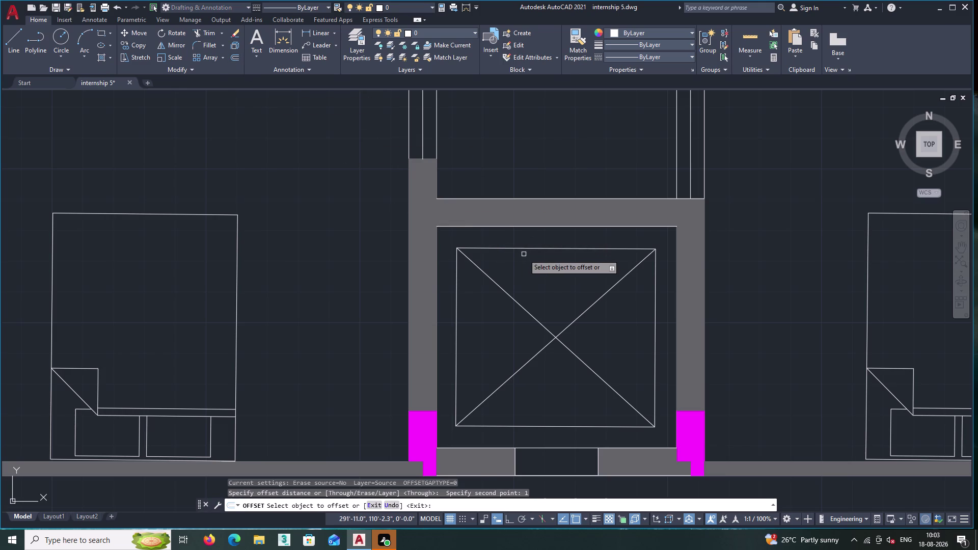
click(527, 249)
click(532, 239)
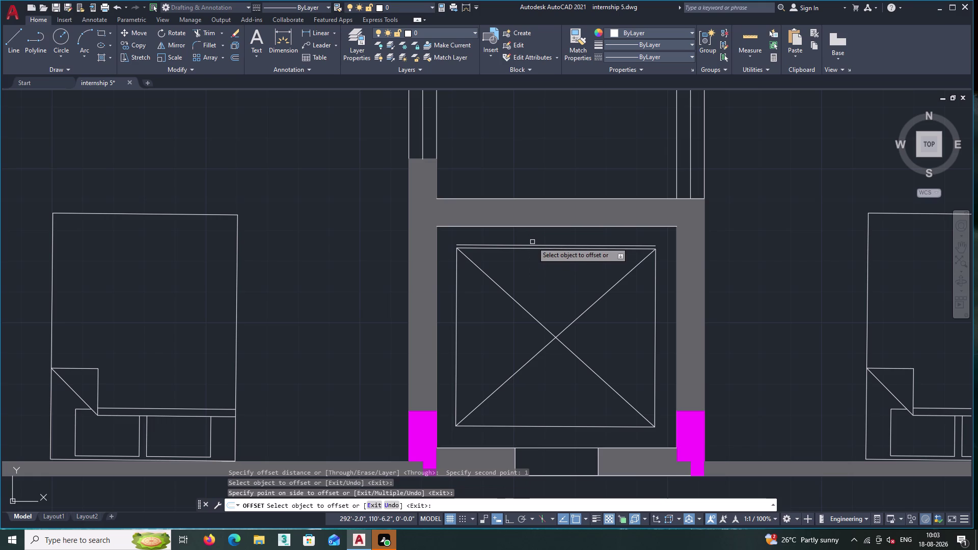
scroll(up, 3)
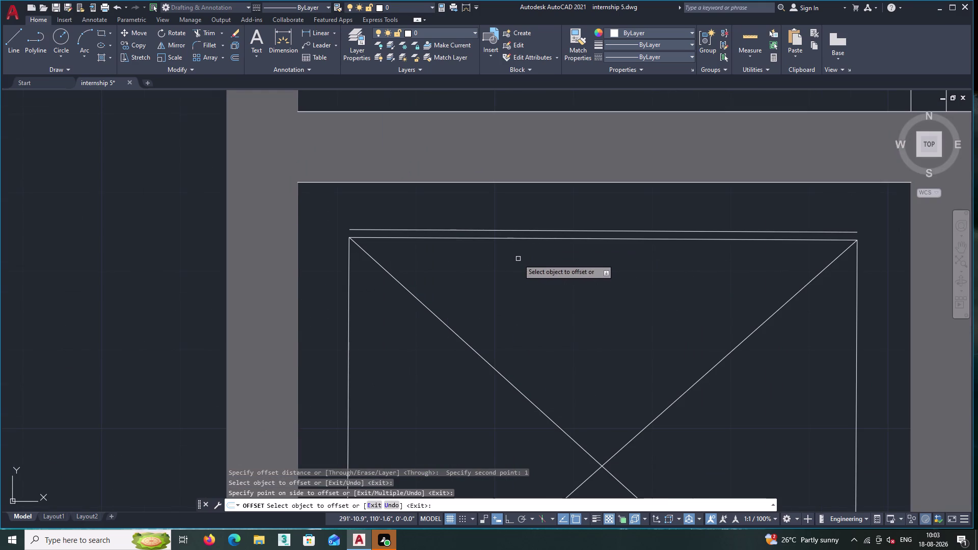
key(Return)
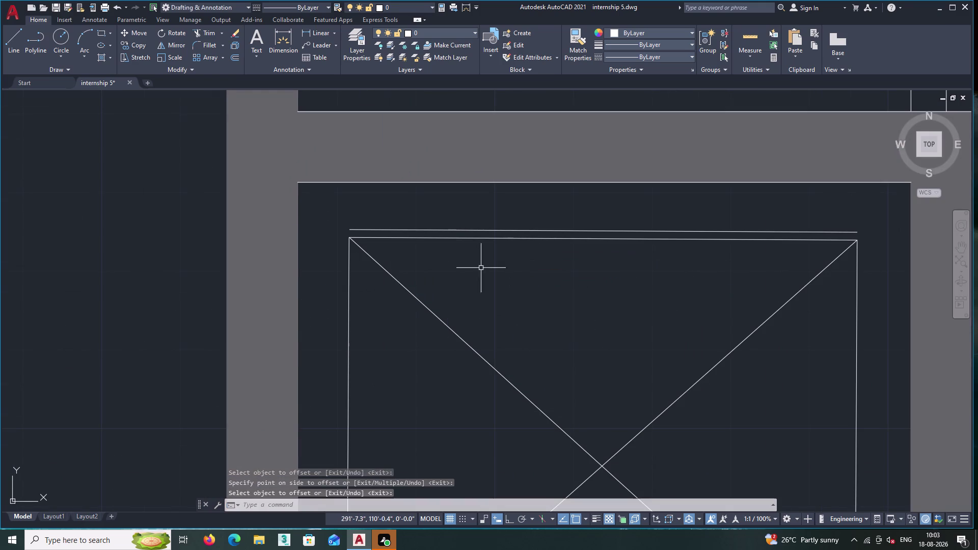
Draw vertical lines from the offset line's end and the box's top-right corner up to the wall.
click(20, 41)
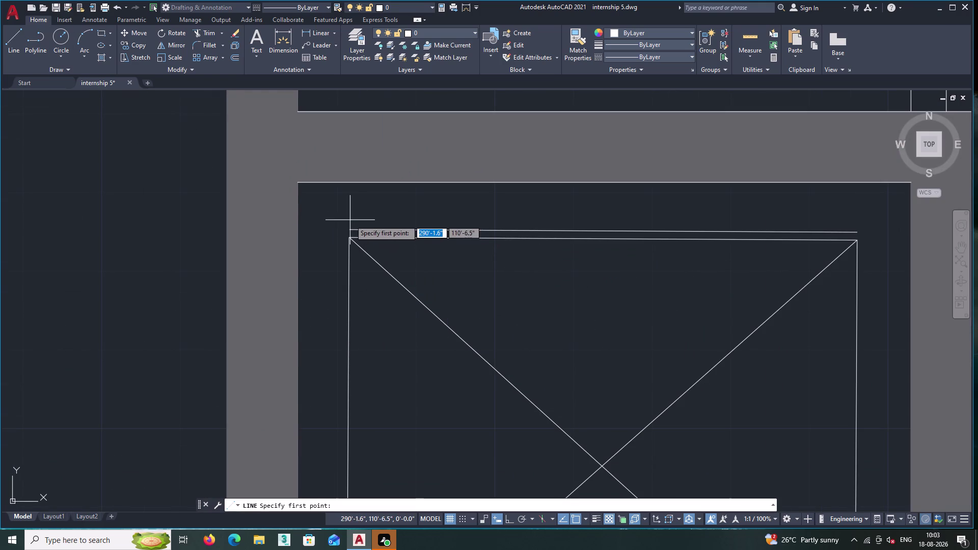
double_click(350, 229)
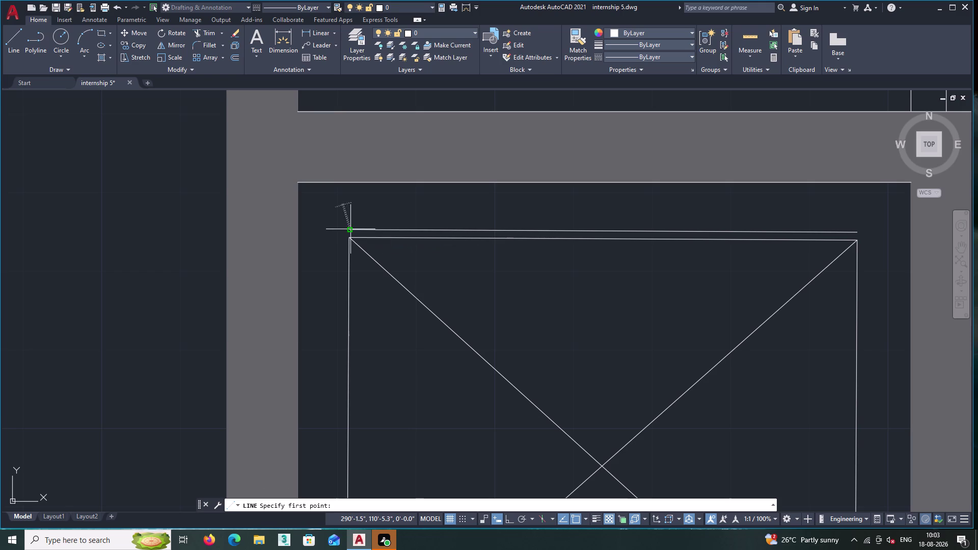
double_click(351, 182)
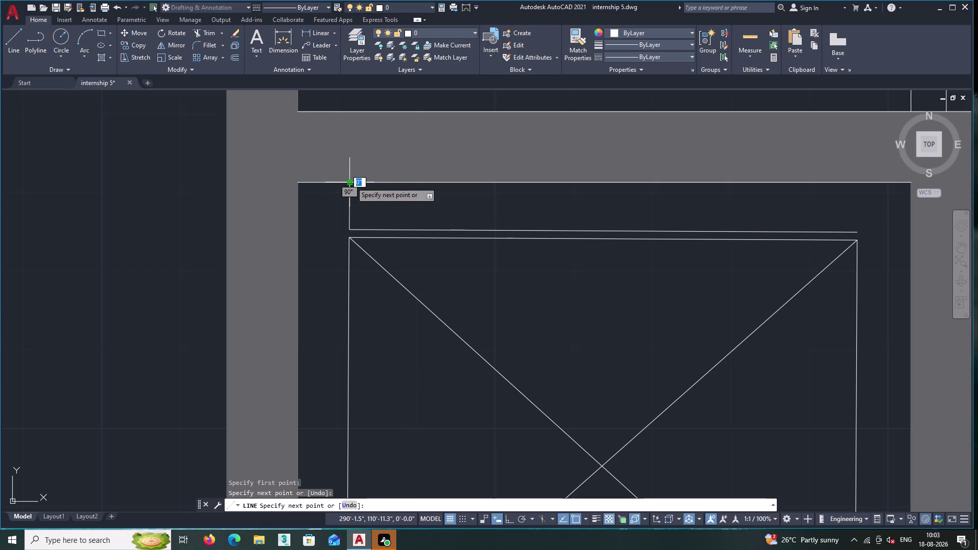
key(Return)
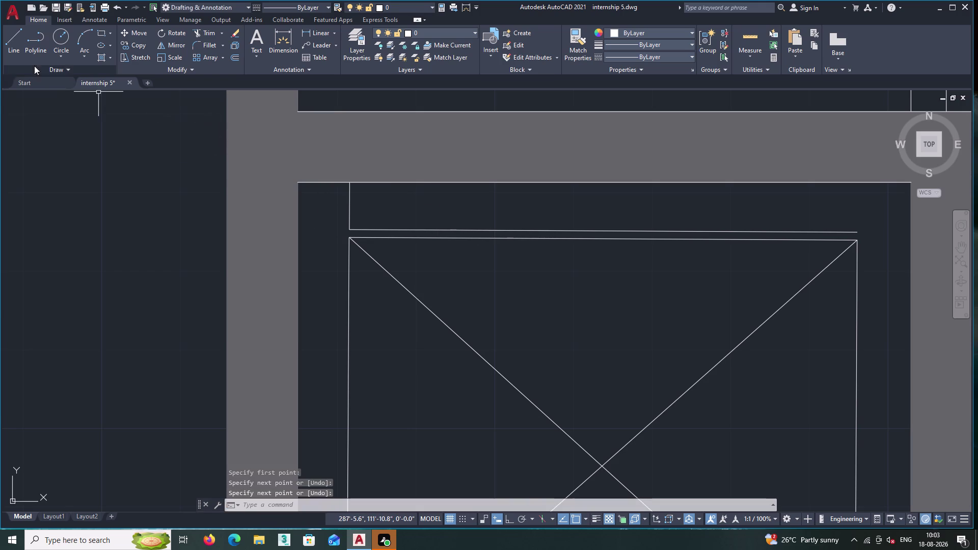
click(16, 47)
middle_drag(845, 227, 498, 219)
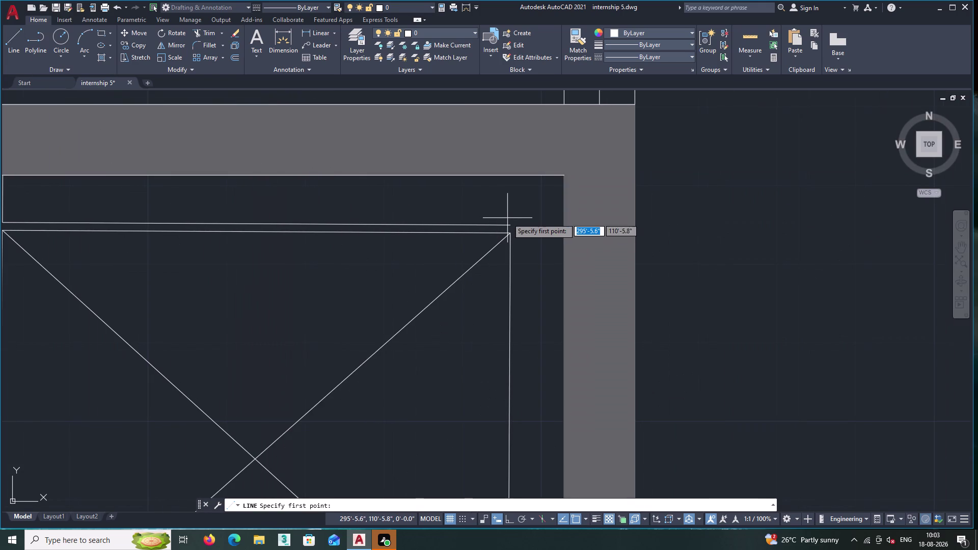
double_click(509, 226)
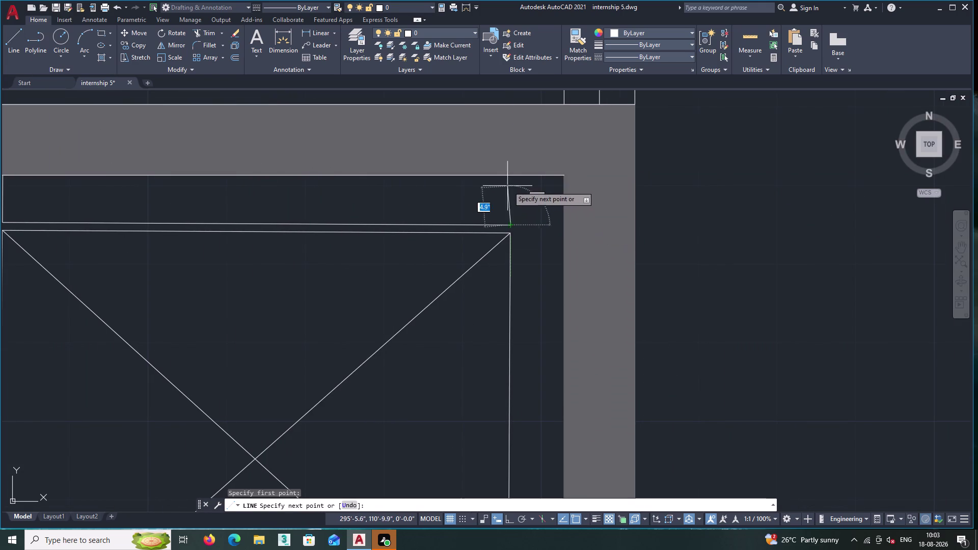
click(510, 173)
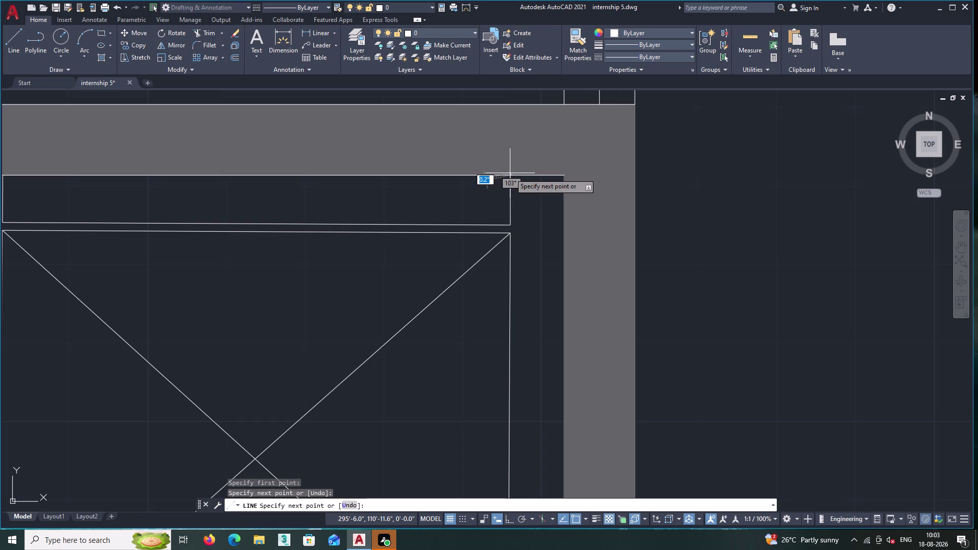
key(Return)
Erase the two crossing diagonals inside the box, leaving its empty rectangular frame.
middle_drag(446, 271, 556, 234)
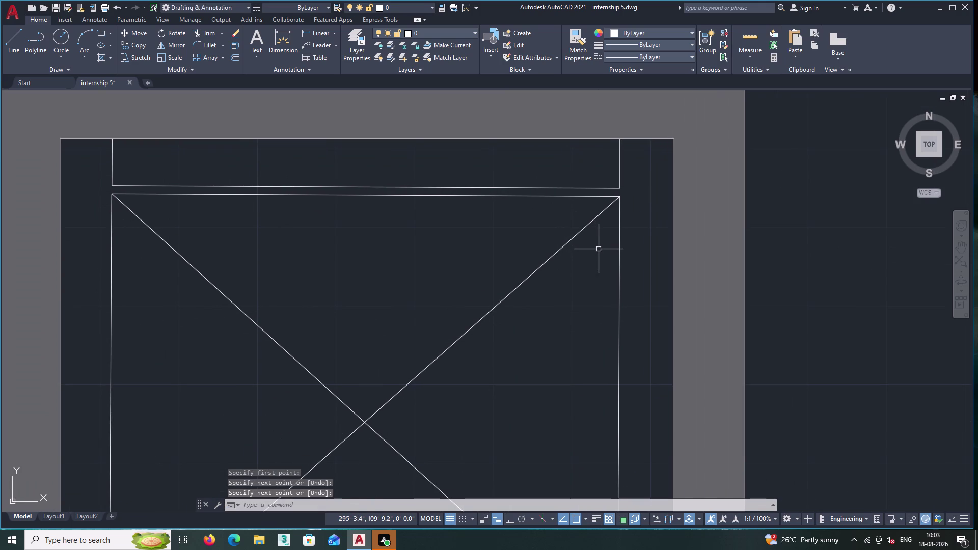
scroll(down, 3)
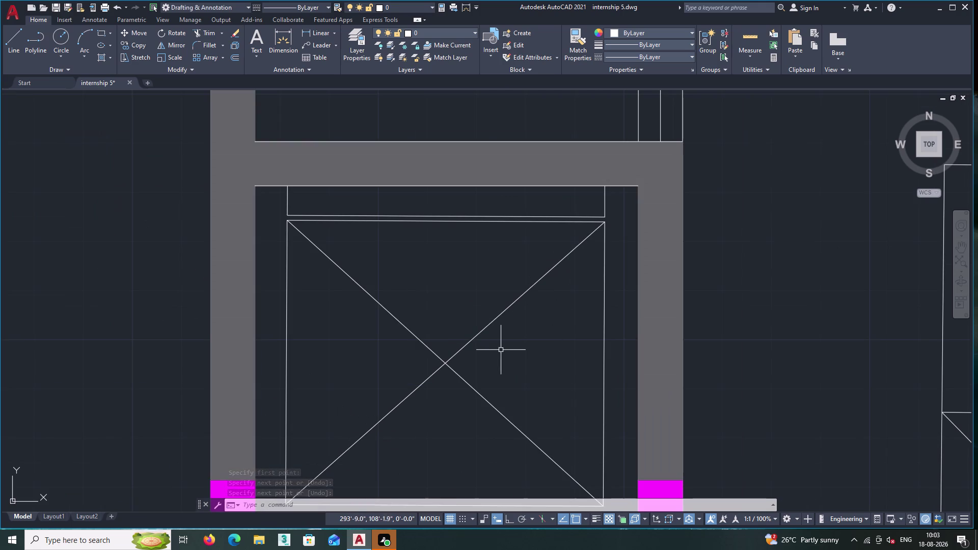
double_click(474, 415)
click(368, 323)
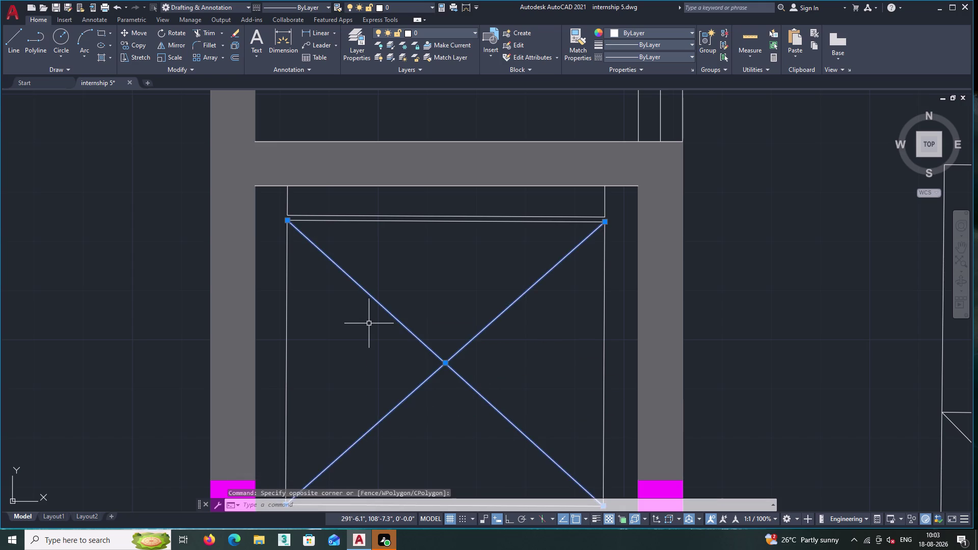
key(Delete)
click(12, 40)
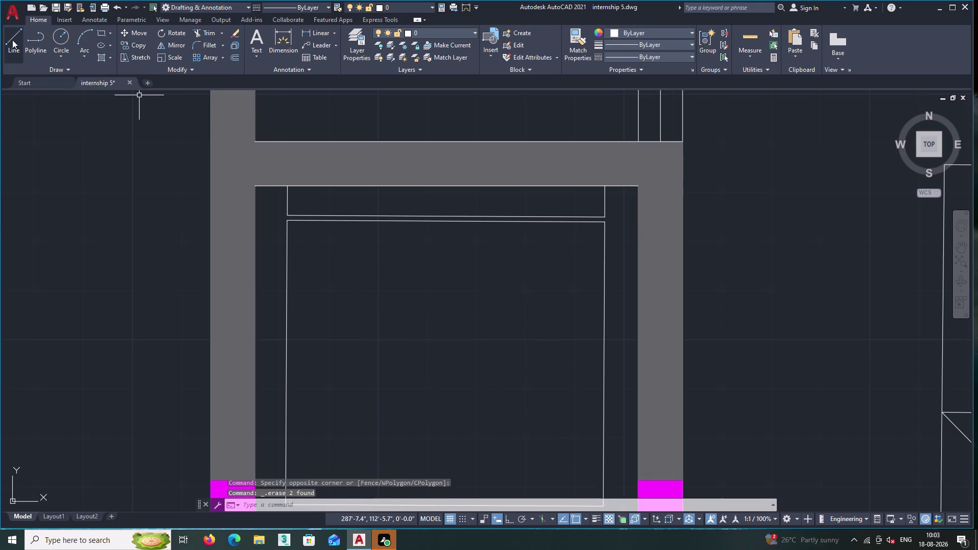
Draw both box diagonals, top-left to bottom-right and top-right to bottom-left.
scroll(up, 3)
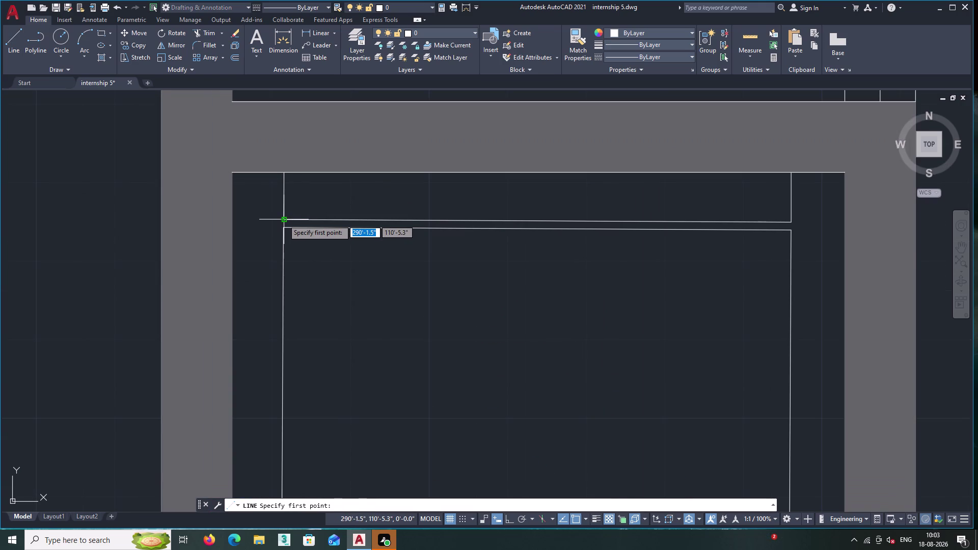
click(284, 219)
middle_drag(409, 358, 332, 201)
scroll(down, 3)
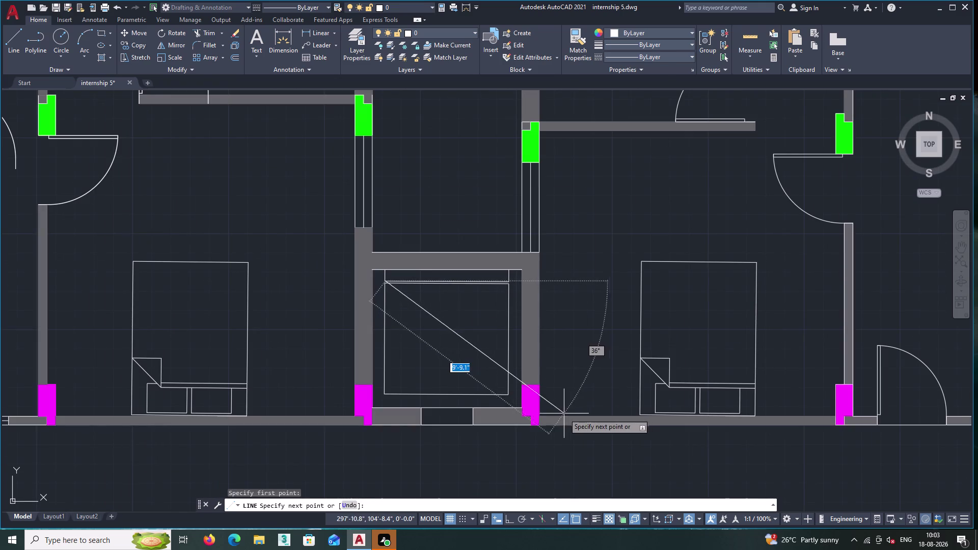
click(509, 394)
key(Return)
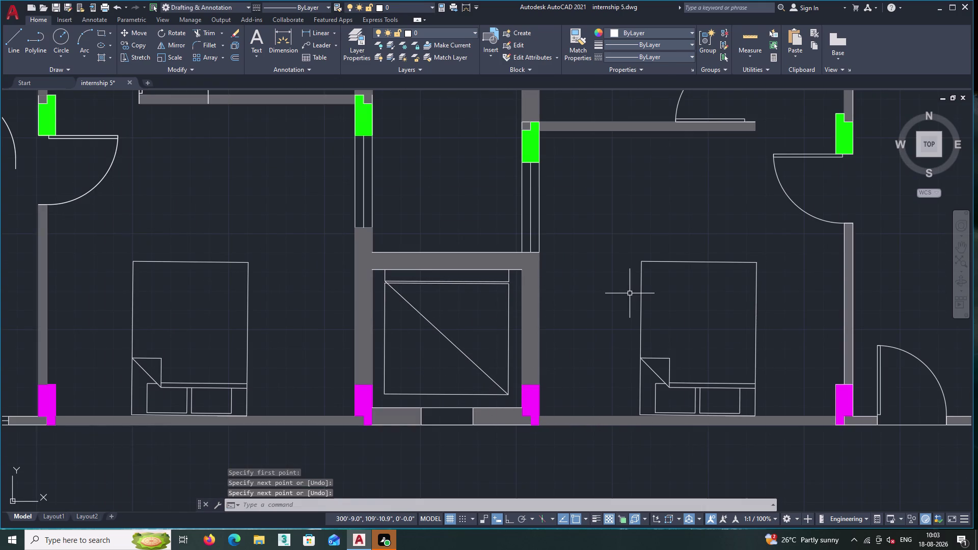
key(Return)
scroll(up, 3)
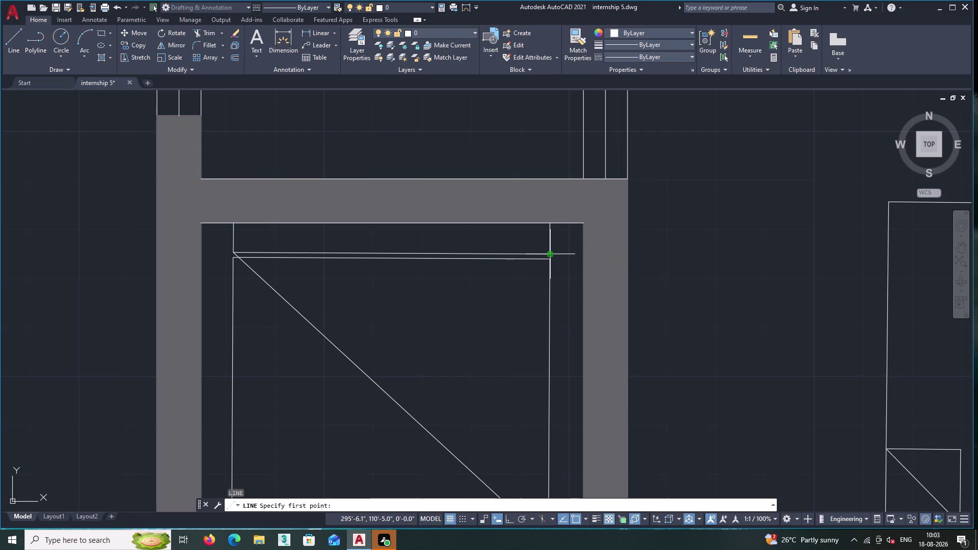
click(551, 253)
middle_drag(363, 444, 650, 234)
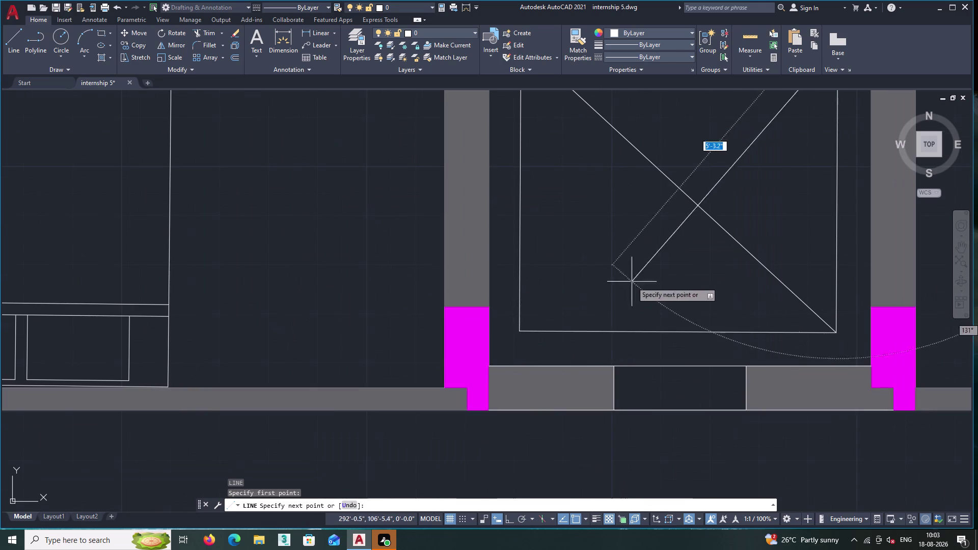
click(519, 331)
key(Return)
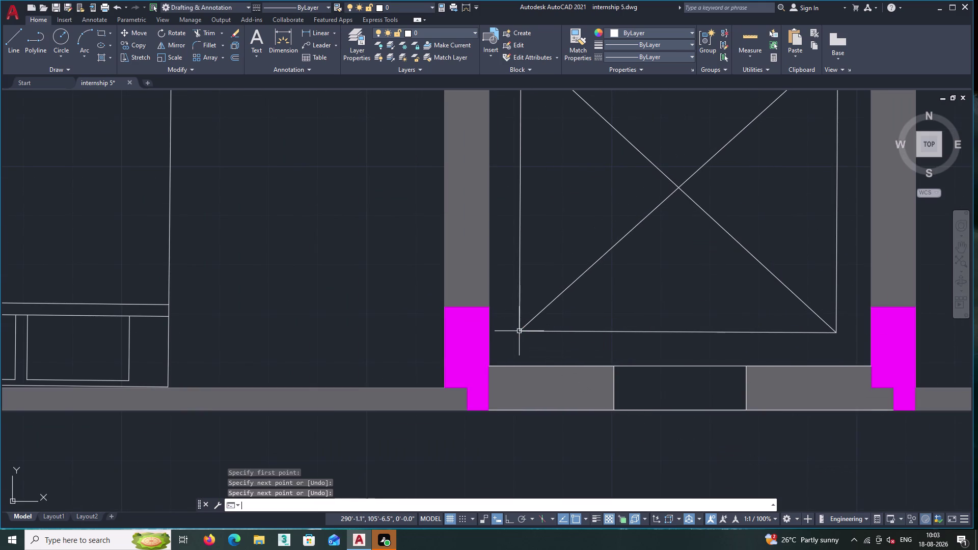
Draw a line from the box's top-right corner to the wall's inner corner.
key(Return)
middle_drag(661, 235, 500, 364)
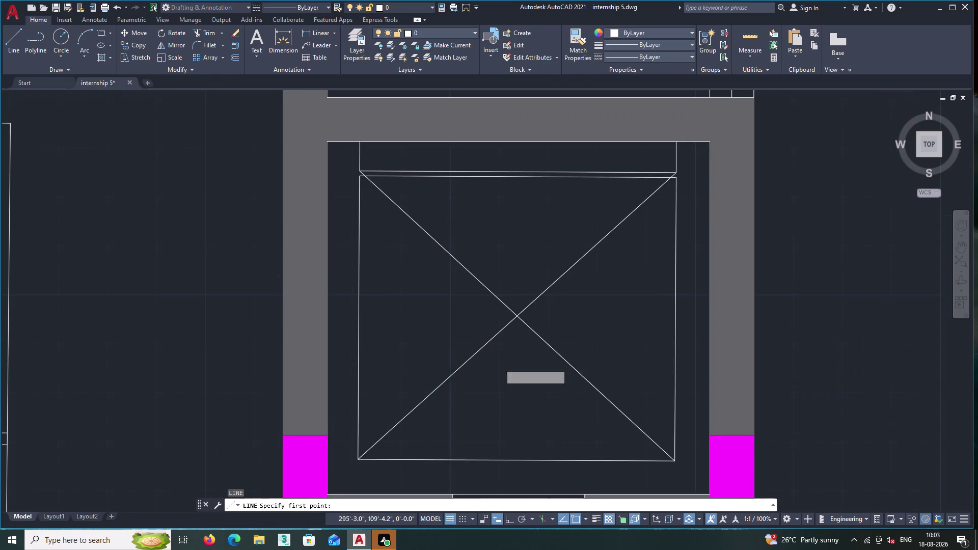
middle_drag(524, 296, 381, 453)
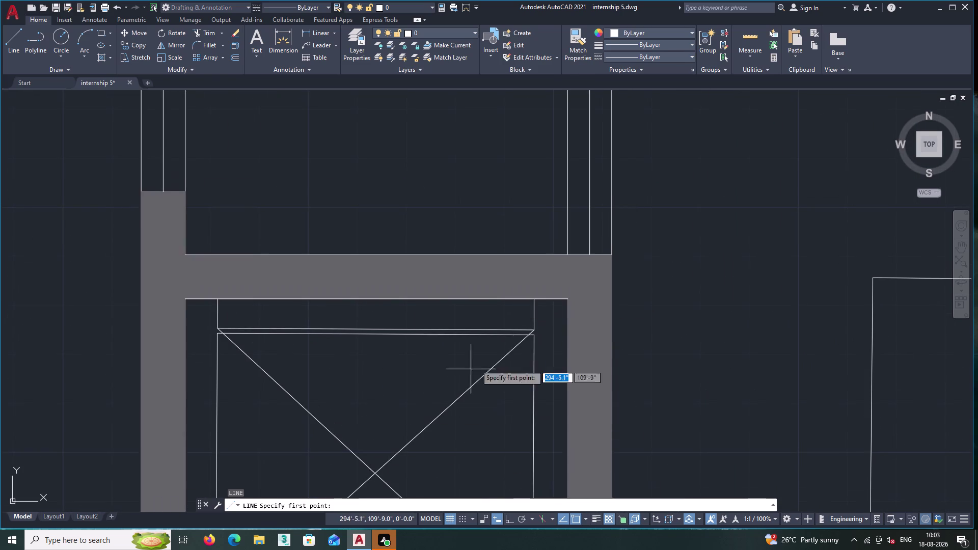
scroll(up, 3)
click(499, 324)
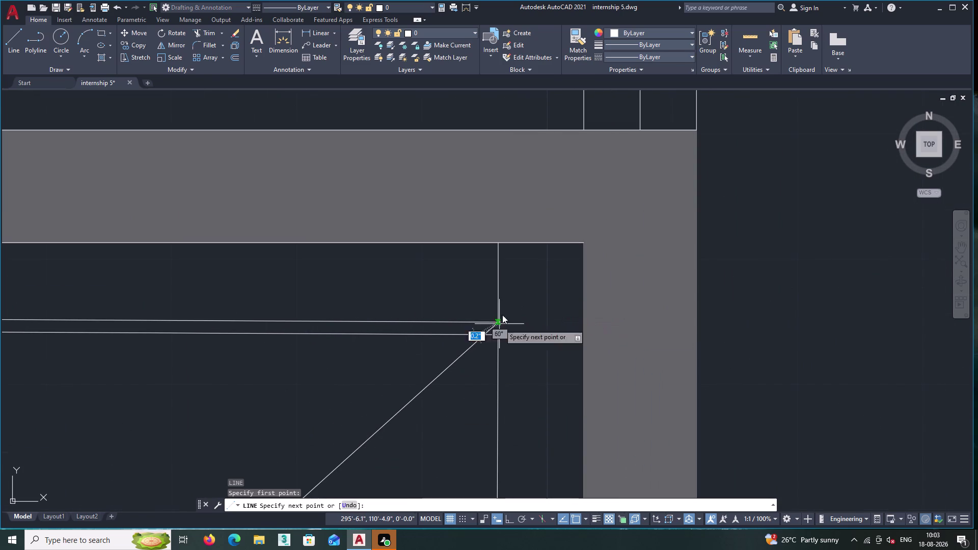
click(585, 242)
key(Return)
Draw a line from the box's top-left corner to the wall's corner.
key(Return)
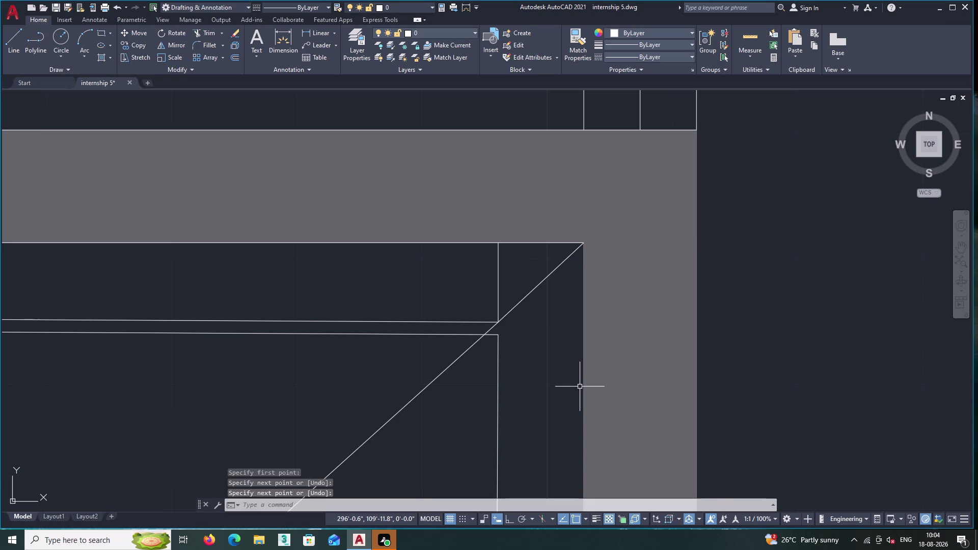
scroll(down, 3)
middle_drag(289, 495, 750, 425)
scroll(up, 3)
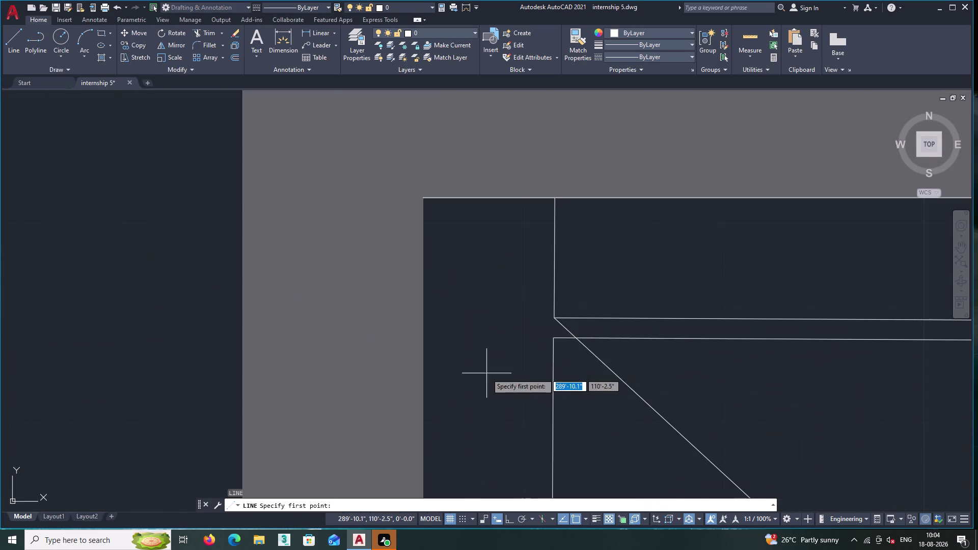
click(555, 319)
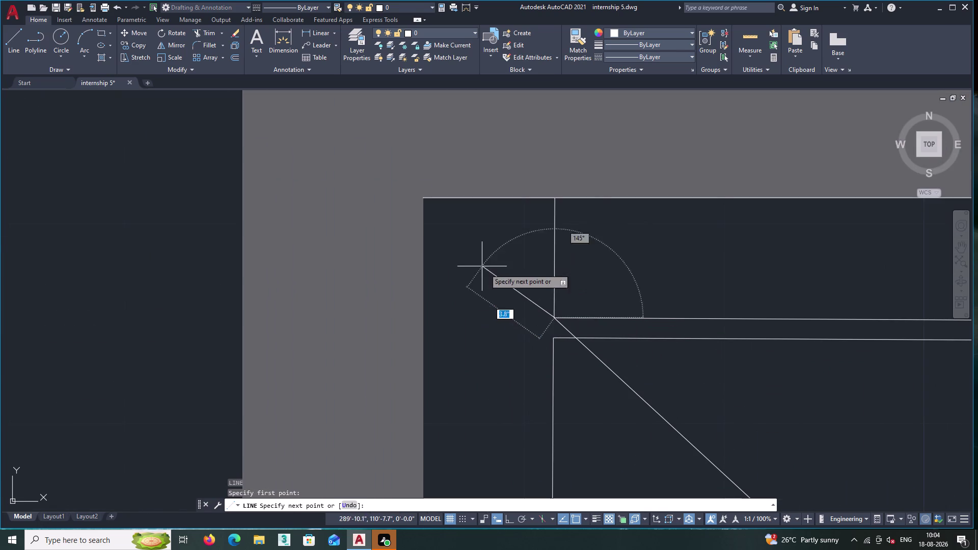
click(421, 197)
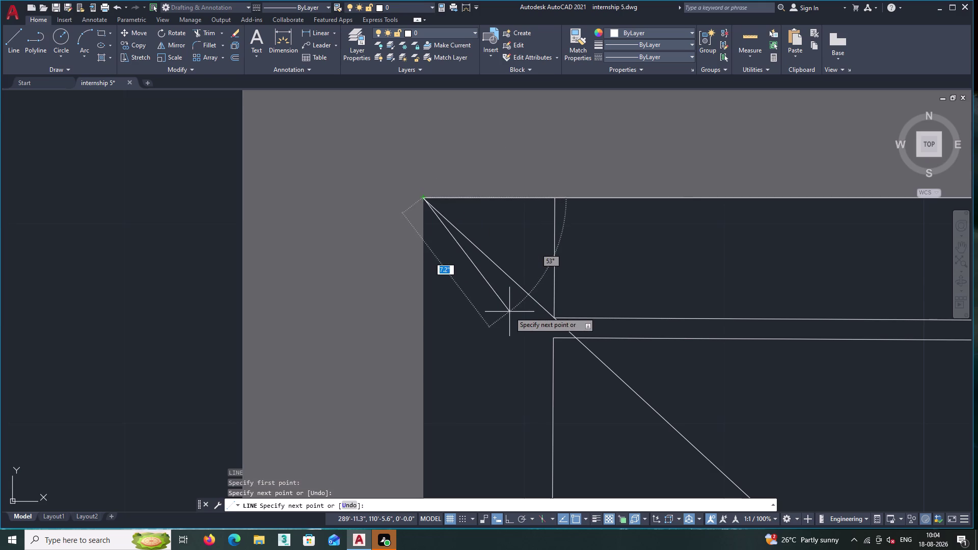
key(Return)
scroll(down, 3)
middle_drag(568, 310, 568, 310)
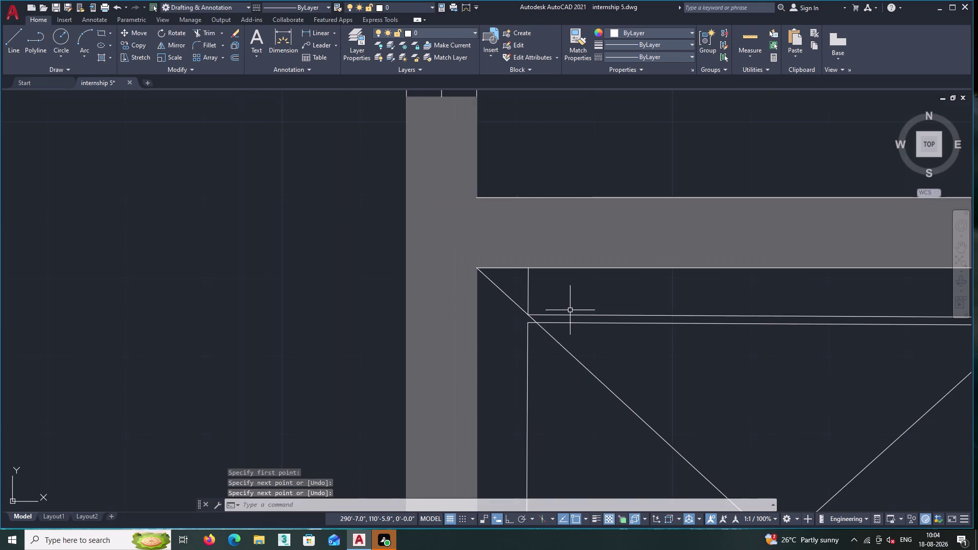
middle_drag(568, 311, 423, 353)
middle_drag(537, 412, 474, 273)
scroll(down, 3)
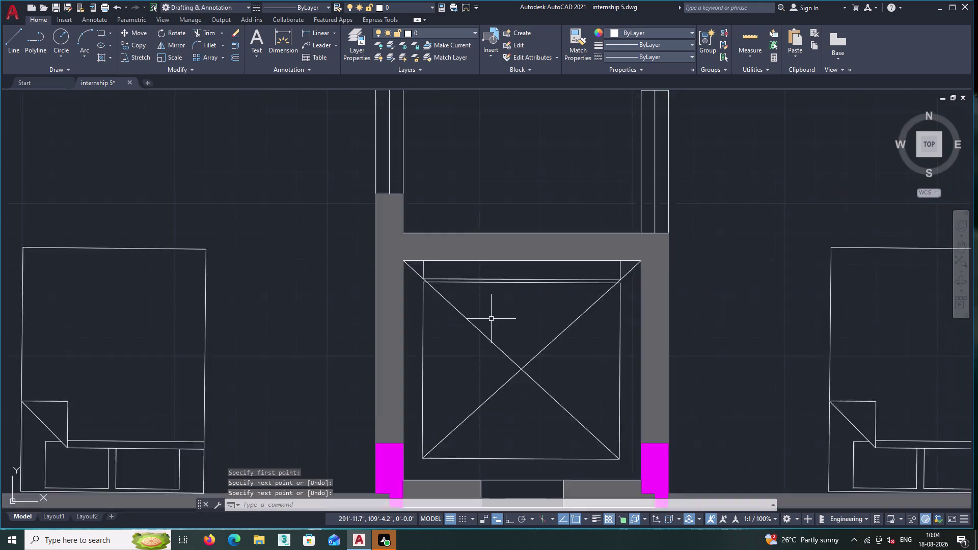
scroll(down, 3)
scroll(down, 3)
Delete the stray door swing between the rooms beside the central green column.
middle_drag(532, 321, 461, 322)
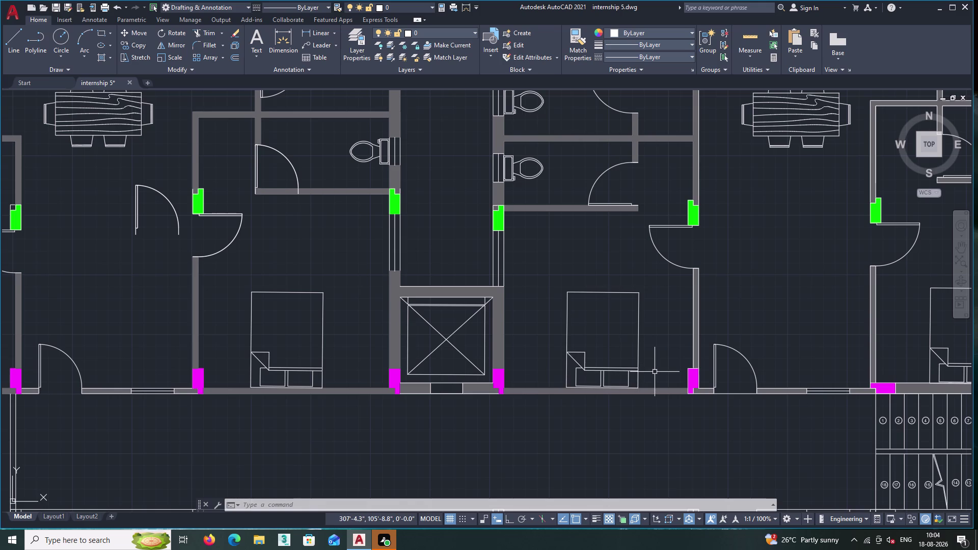
middle_drag(562, 333, 505, 401)
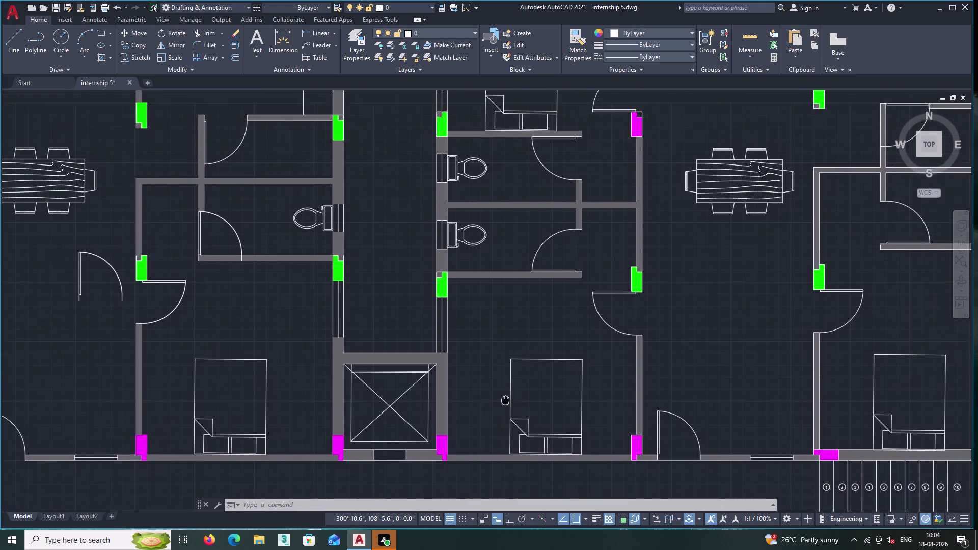
middle_drag(506, 400, 538, 443)
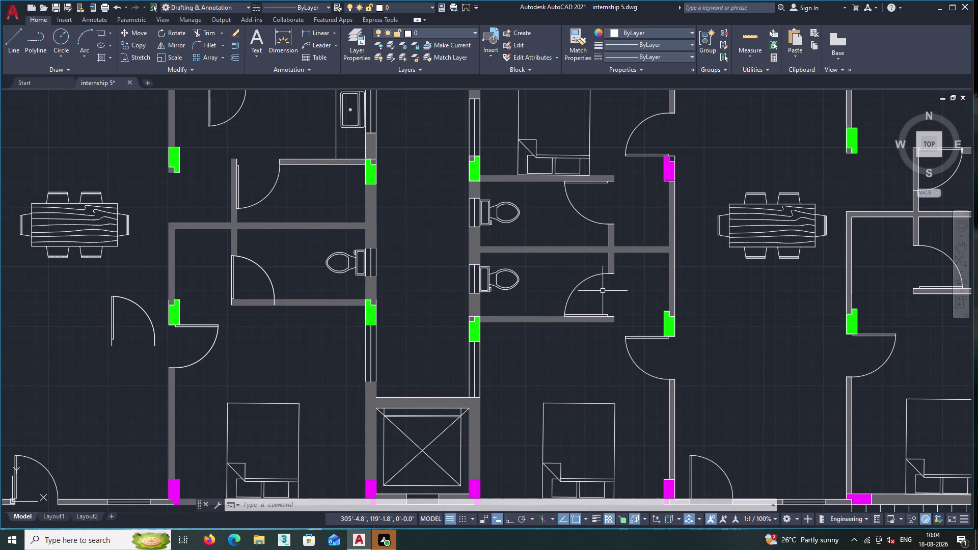
scroll(down, 3)
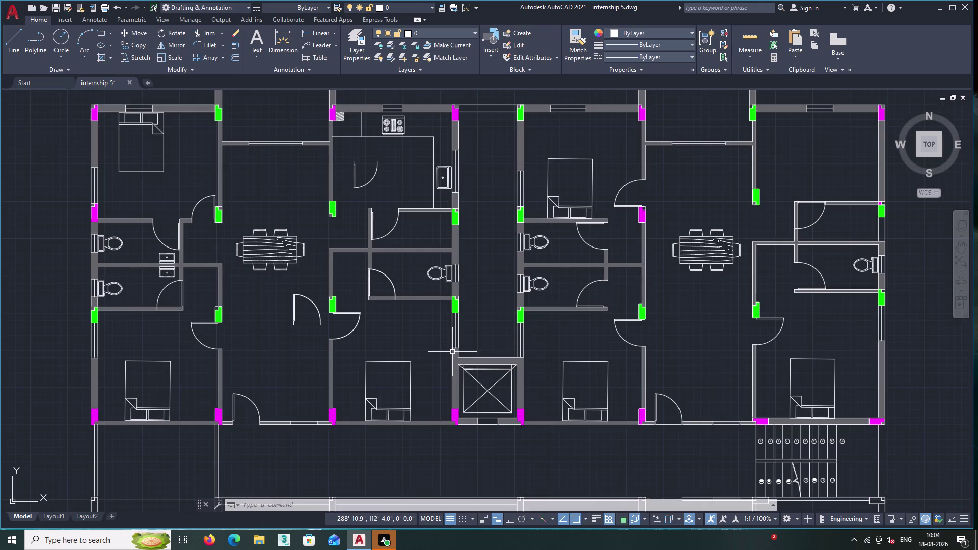
middle_drag(448, 351, 578, 329)
scroll(up, 3)
click(484, 304)
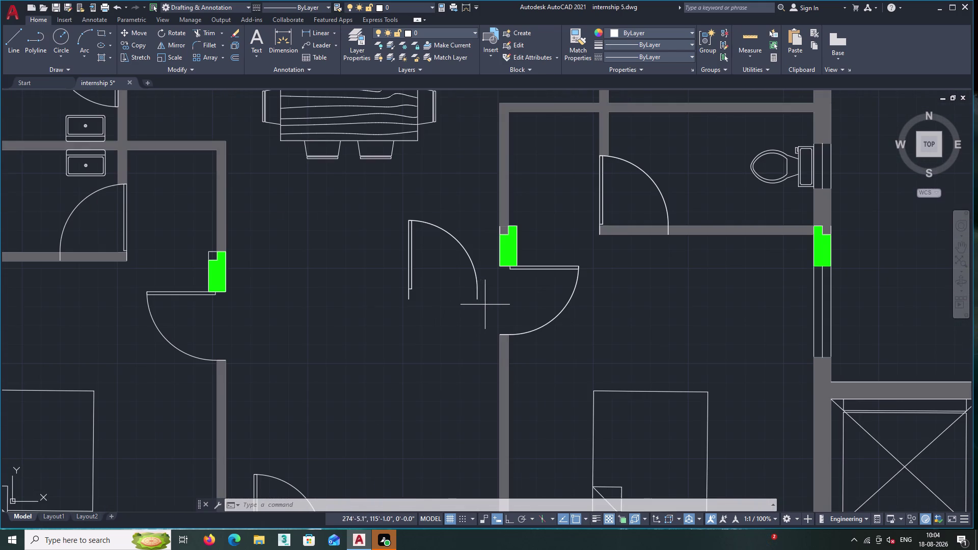
double_click(396, 226)
key(Delete)
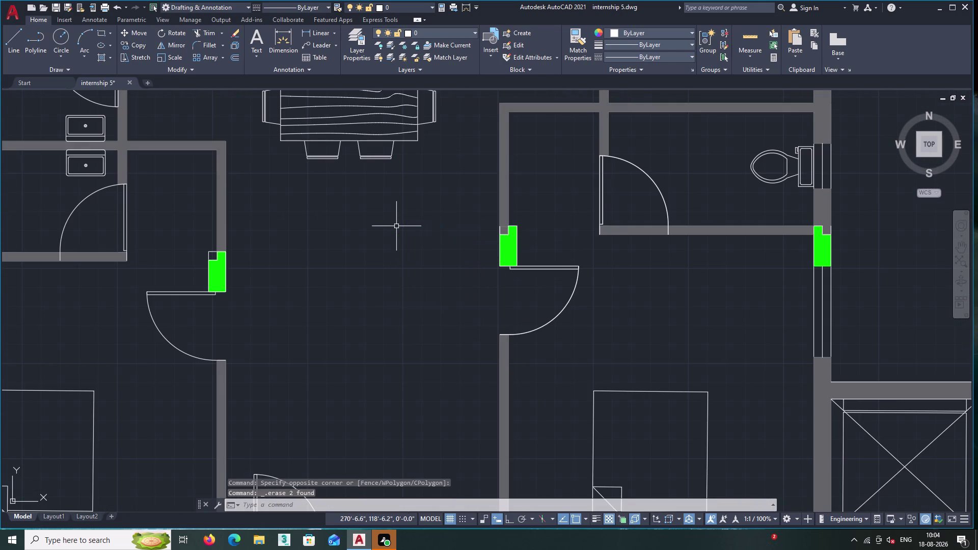
Pan along the top wall to the small top room and start a circle.
scroll(down, 3)
scroll(down, 3)
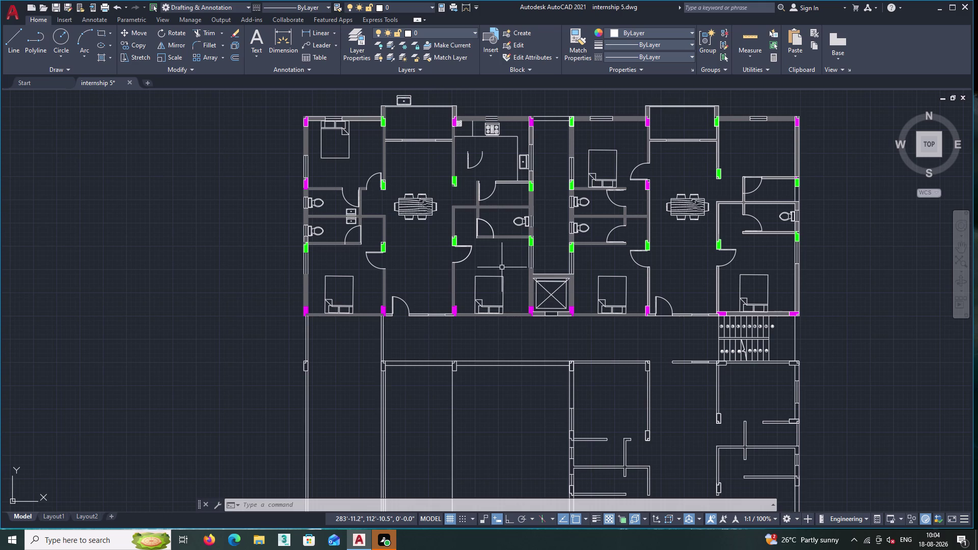
scroll(up, 3)
middle_drag(546, 120, 546, 123)
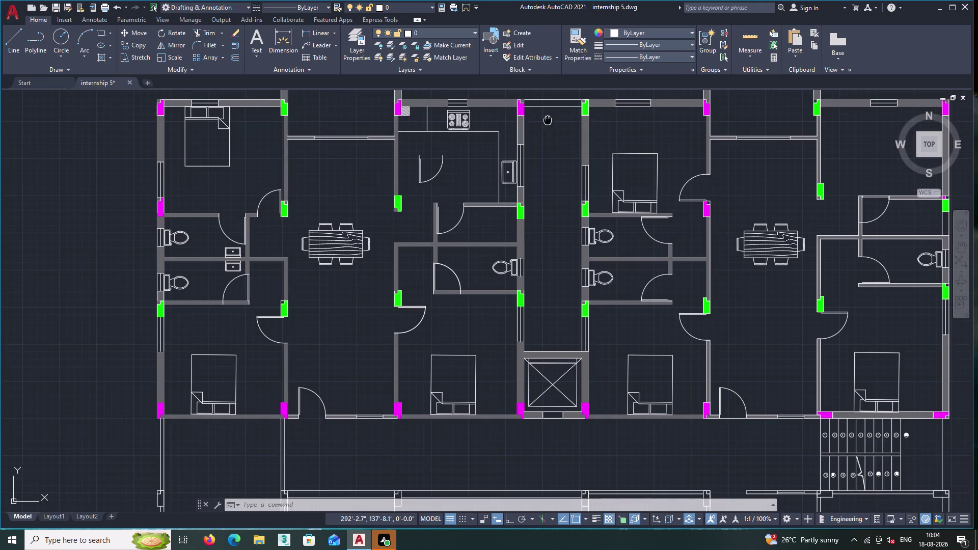
middle_drag(547, 123, 474, 292)
scroll(up, 3)
middle_drag(498, 340, 442, 281)
scroll(down, 3)
middle_drag(561, 301, 548, 282)
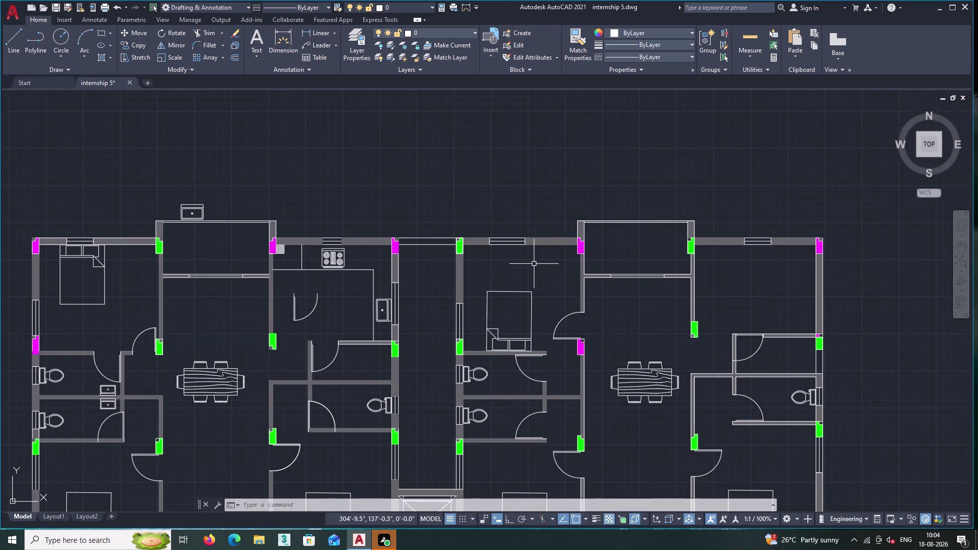
scroll(up, 3)
scroll(down, 3)
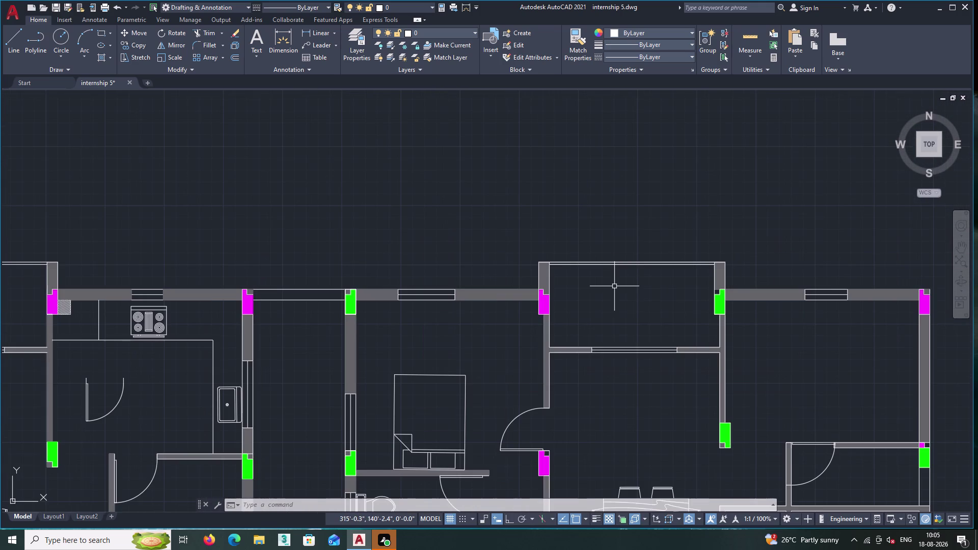
scroll(down, 3)
middle_drag(599, 291, 527, 274)
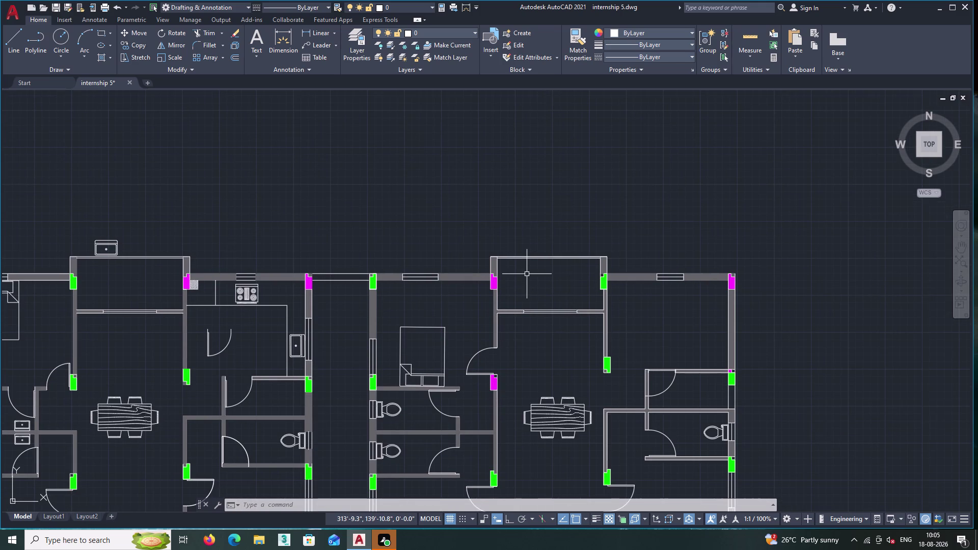
click(58, 39)
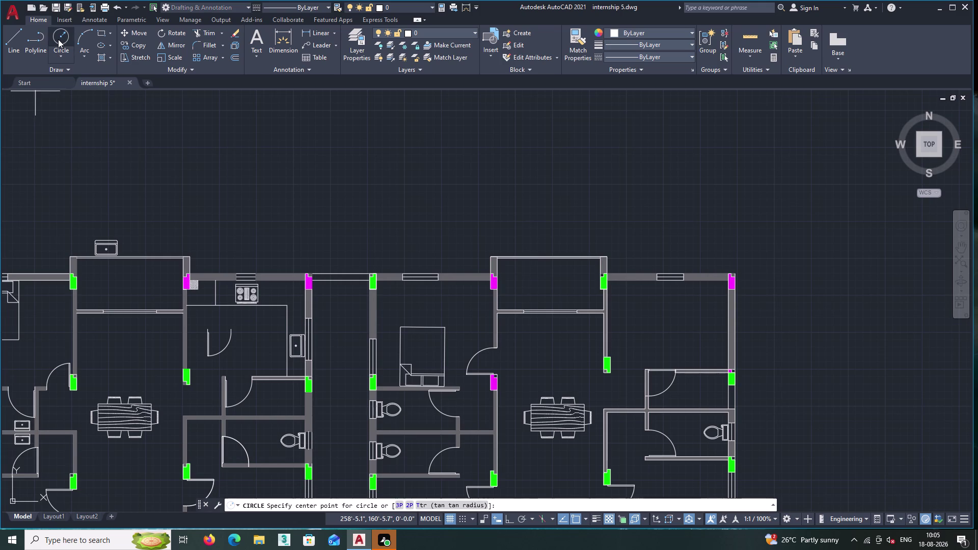
Draw a circle centred in the small top room.
scroll(up, 3)
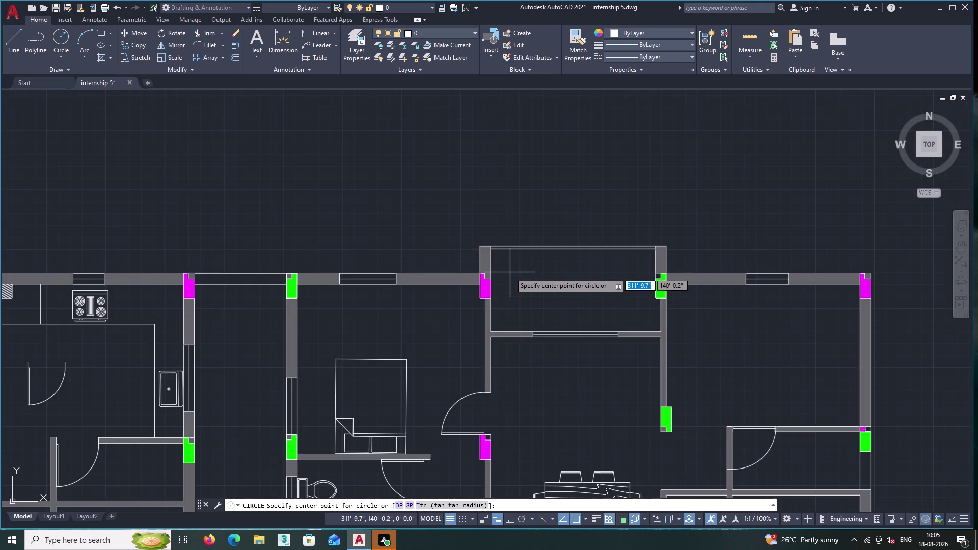
scroll(up, 3)
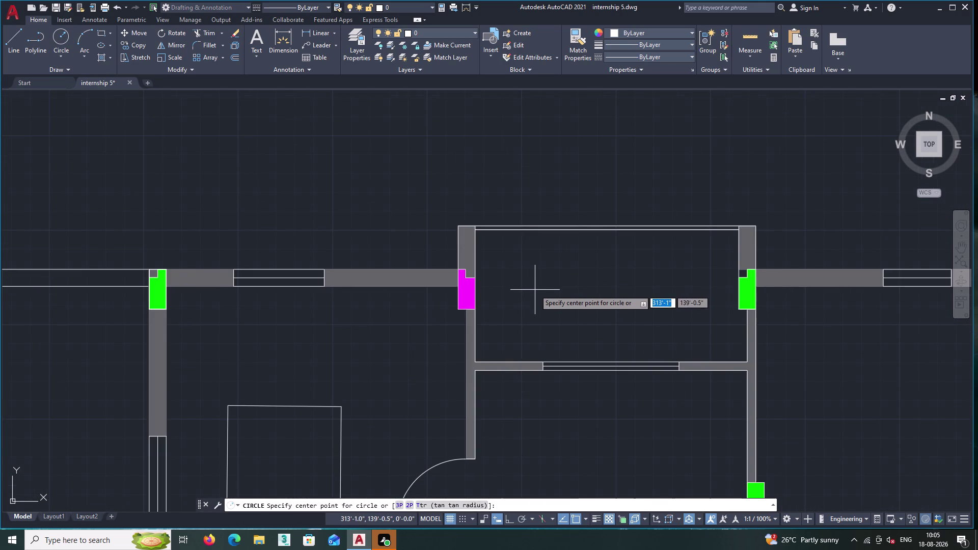
click(511, 262)
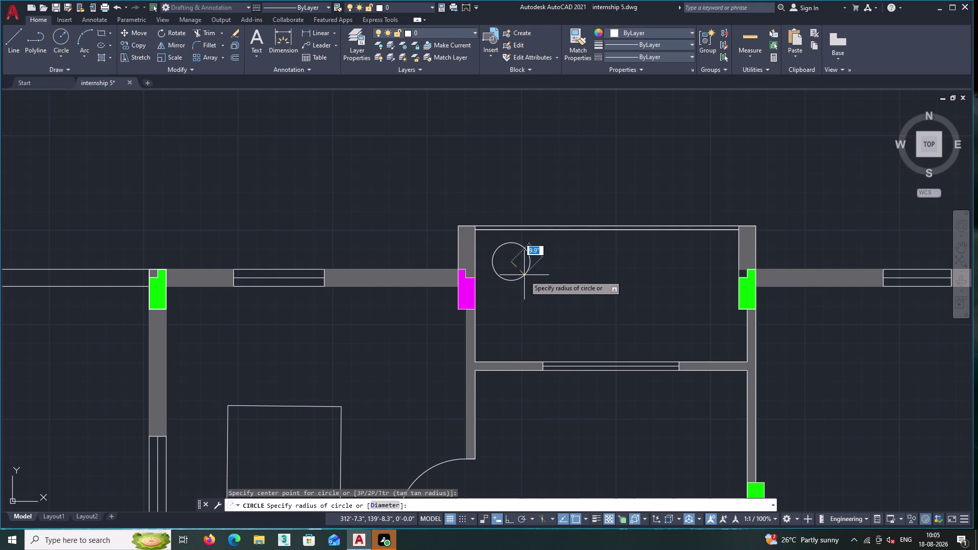
click(524, 276)
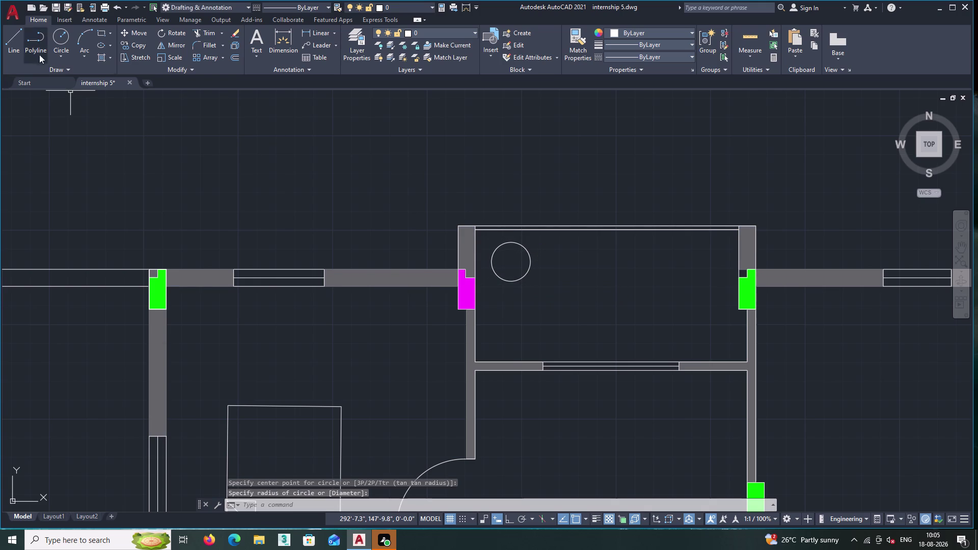
Draw a closed tilted rectangle inside the circle using LINE.
double_click(15, 37)
scroll(up, 3)
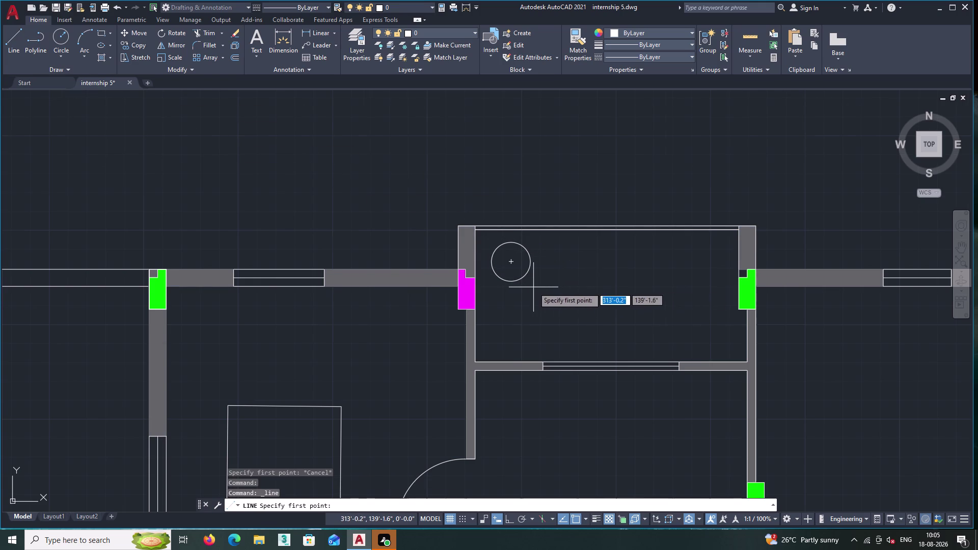
scroll(up, 3)
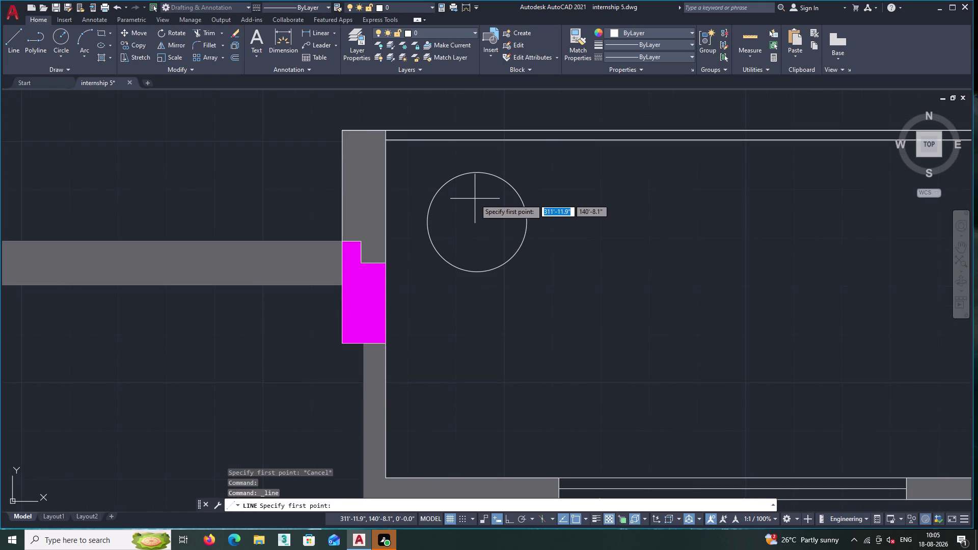
click(474, 199)
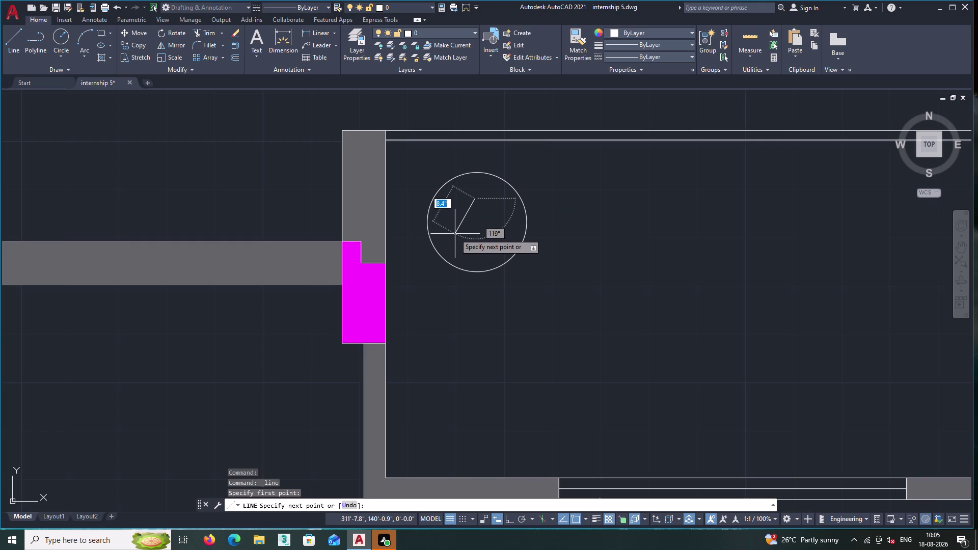
click(456, 234)
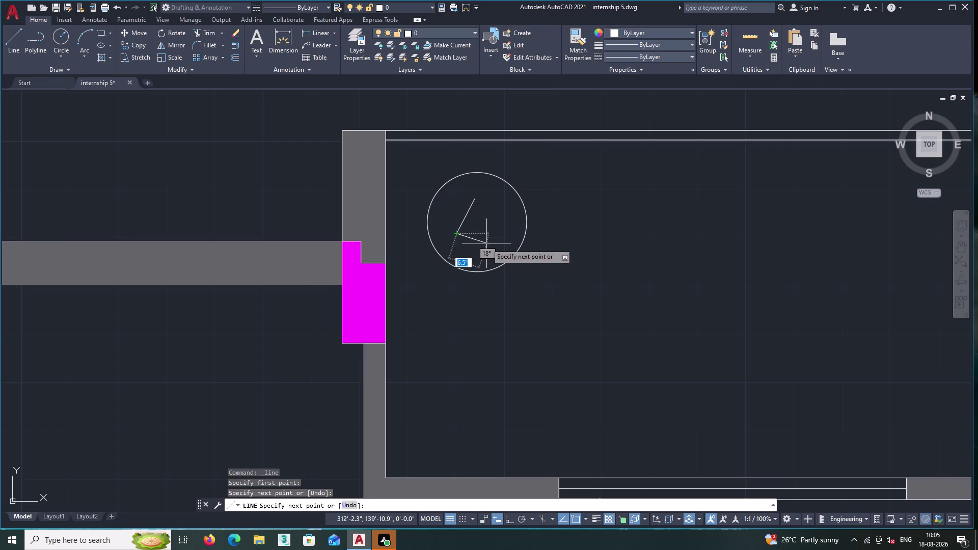
click(479, 246)
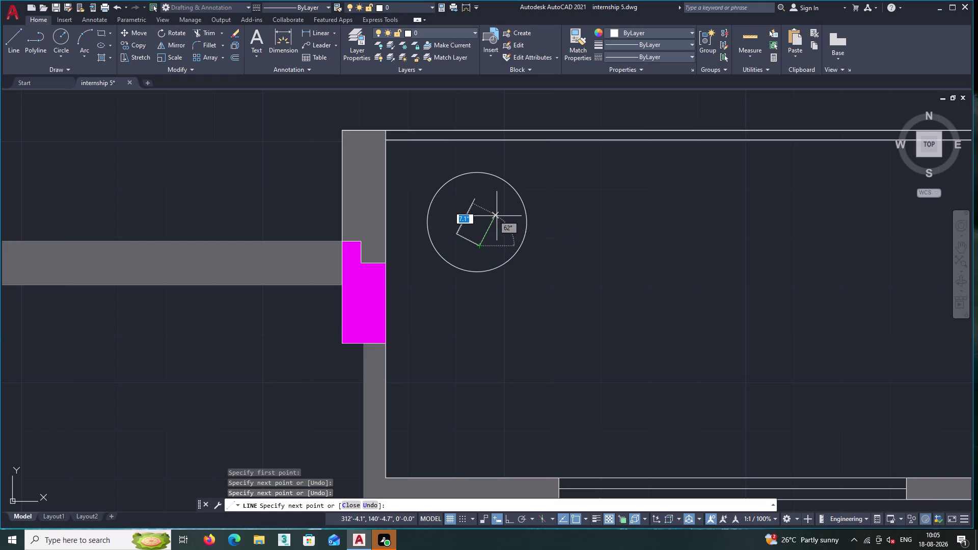
click(498, 211)
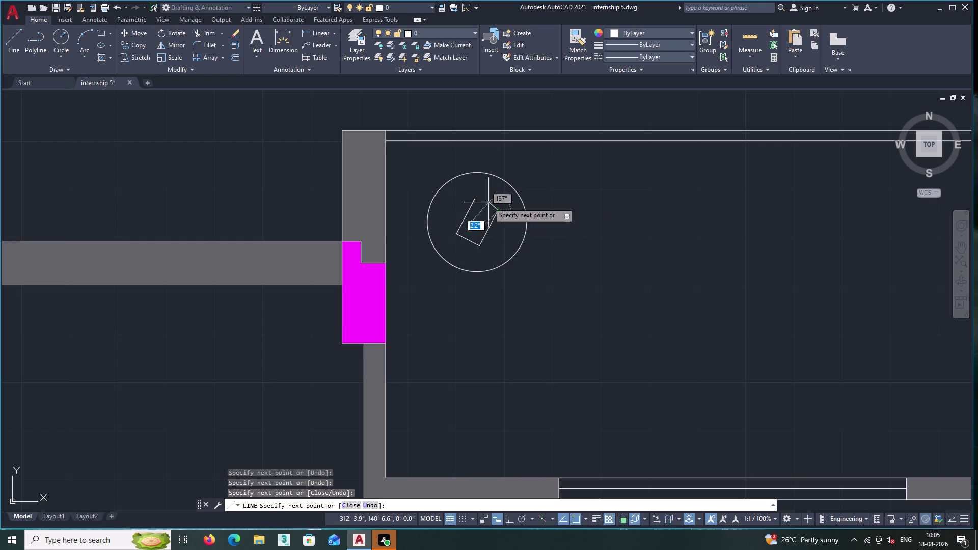
click(475, 200)
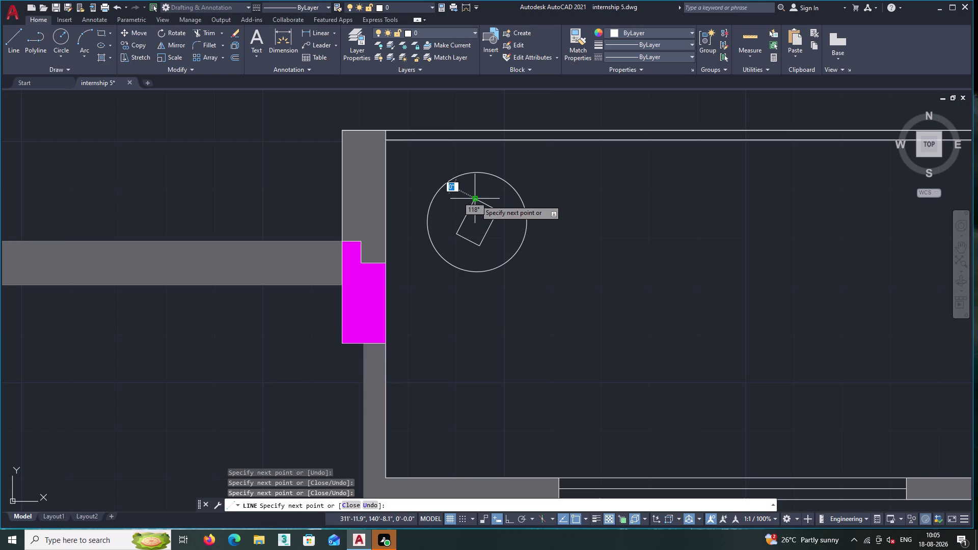
key(Return)
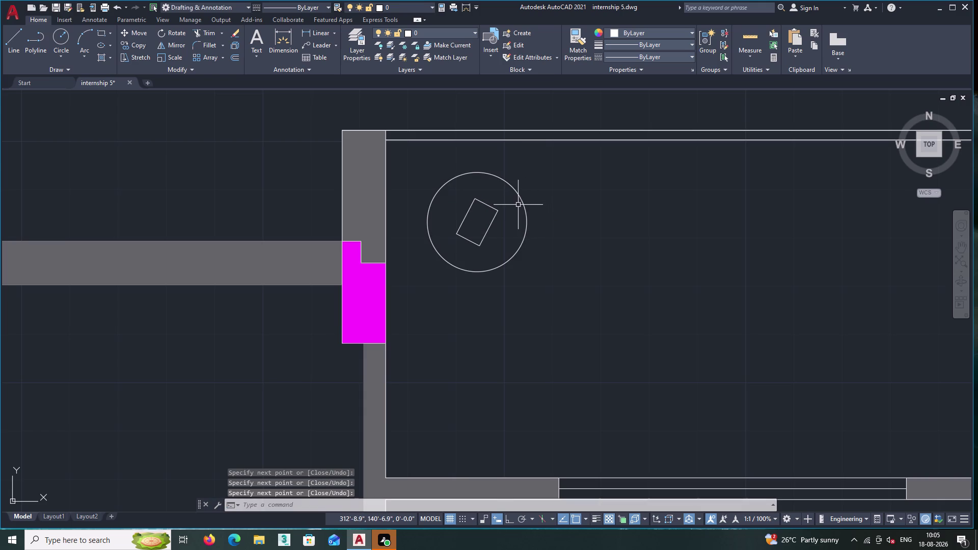
Draw linked lines from the rectangle's top corner along the circle's upper and left rim back to the rectangle.
double_click(1, 39)
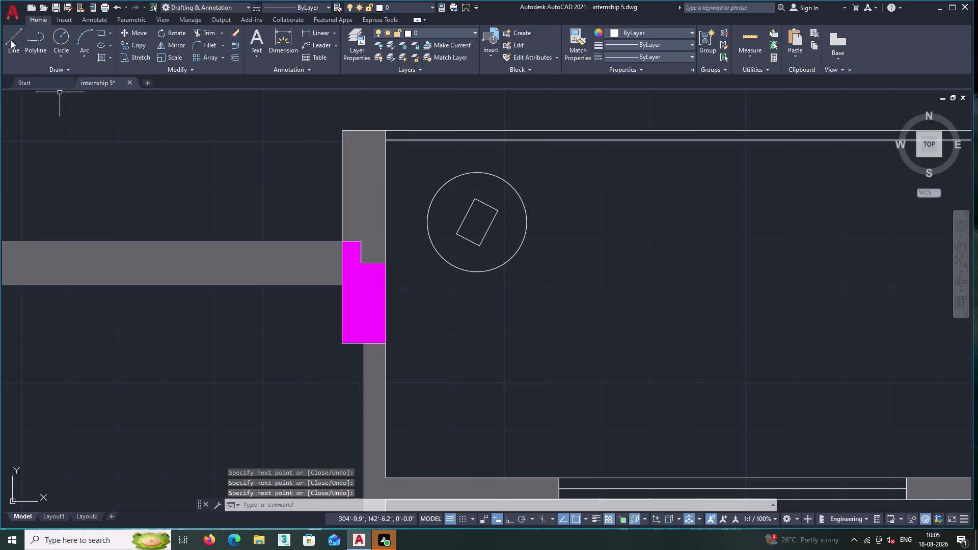
click(11, 41)
scroll(up, 3)
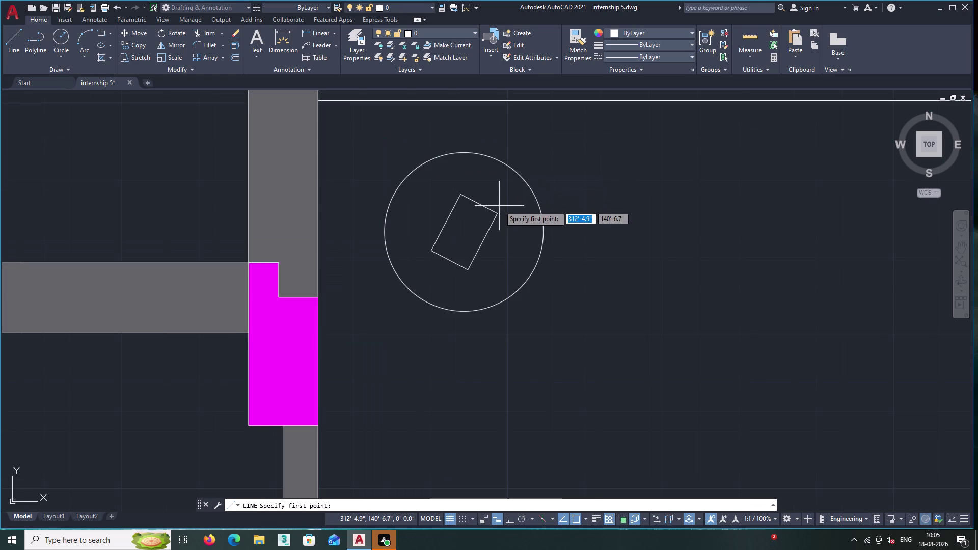
click(472, 200)
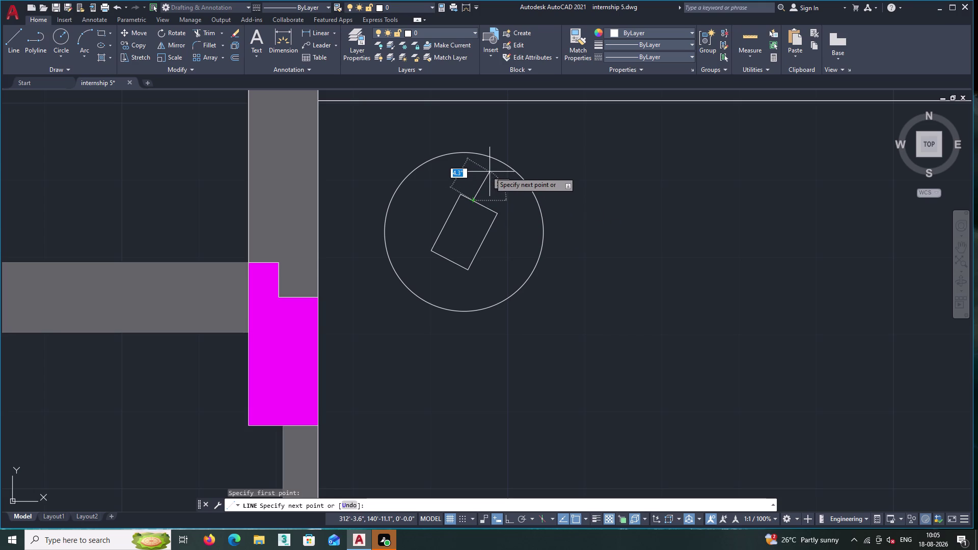
double_click(493, 158)
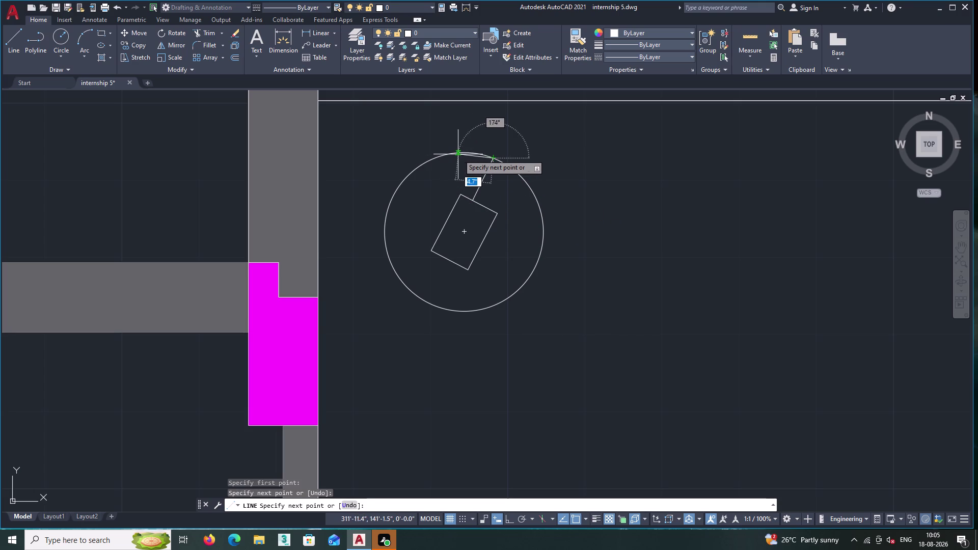
double_click(477, 153)
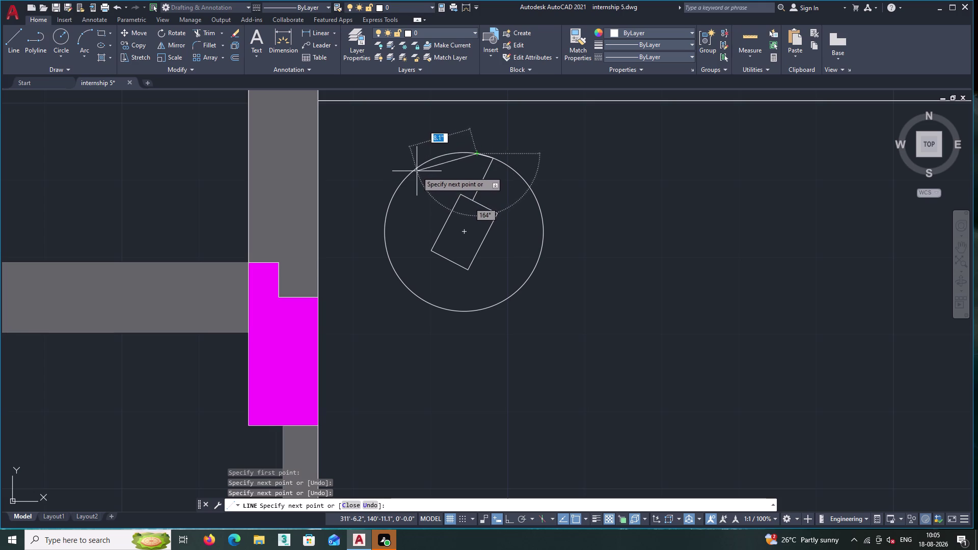
click(417, 169)
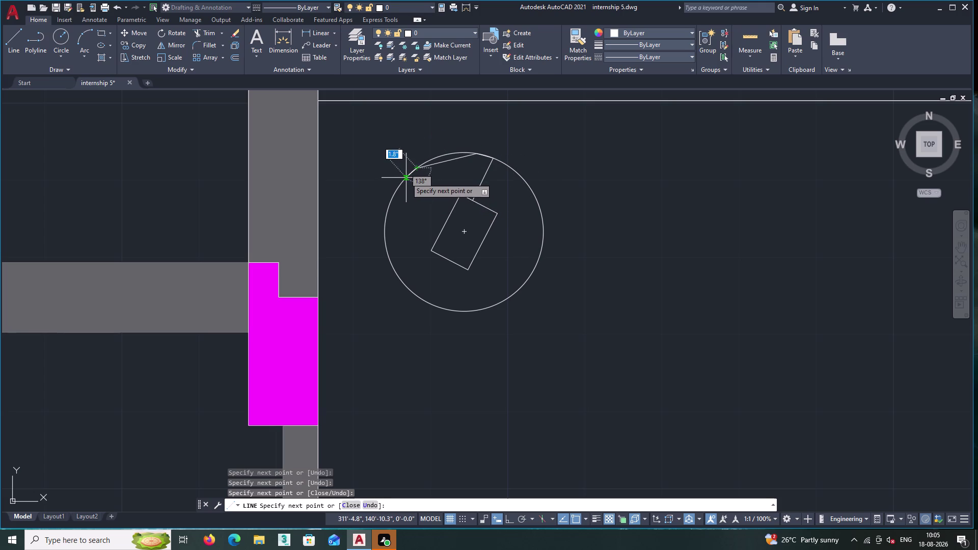
double_click(406, 177)
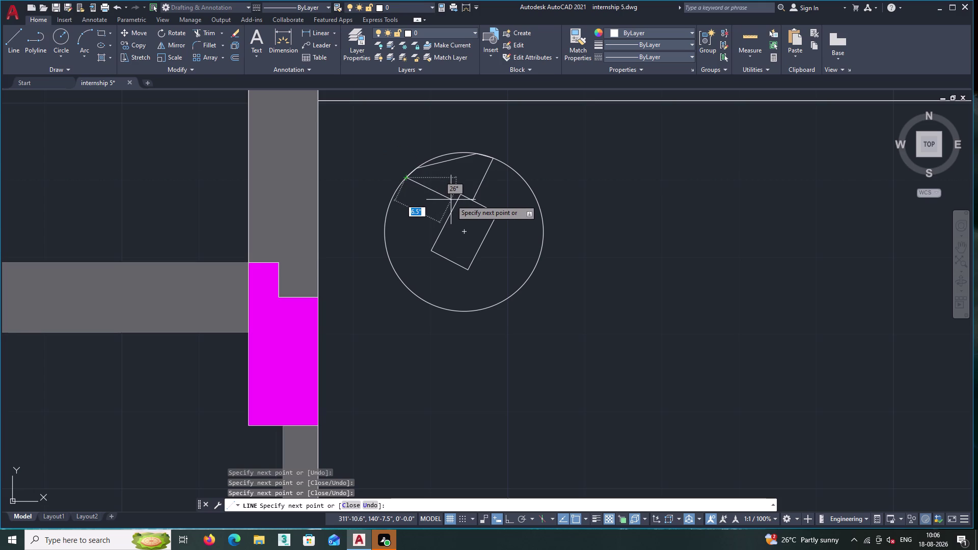
click(454, 203)
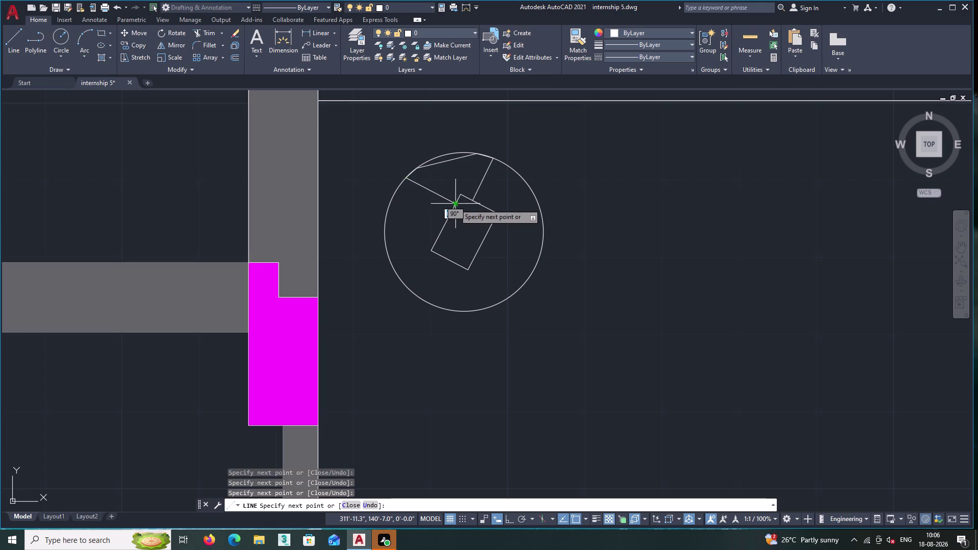
key(Return)
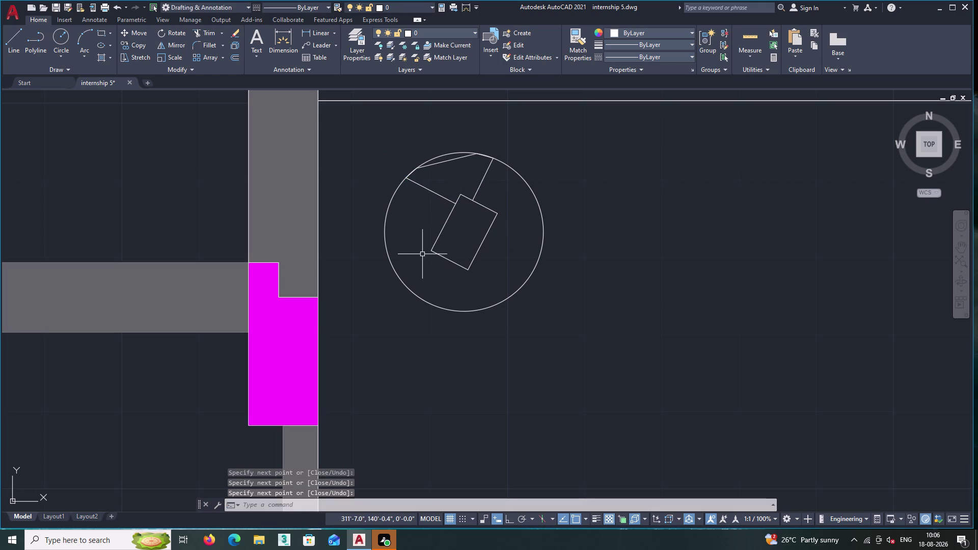
middle_drag(422, 253, 408, 238)
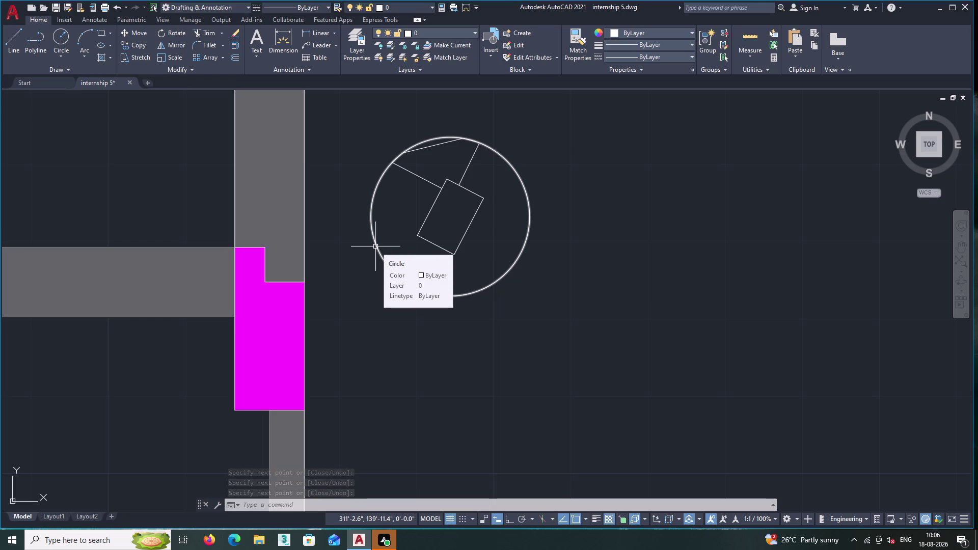
Offset the circle 1 inch outward to create a double-circle outline.
click(237, 56)
key(1)
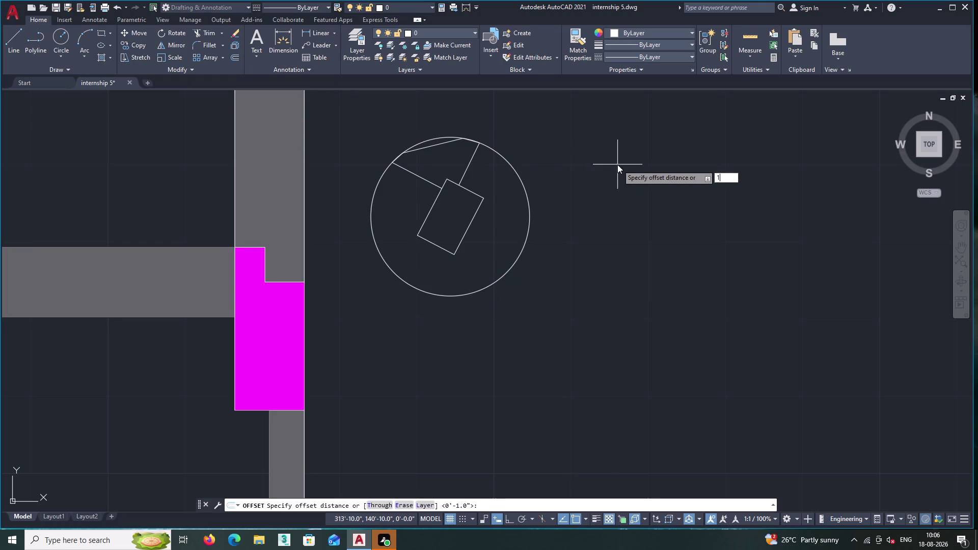
key(Return)
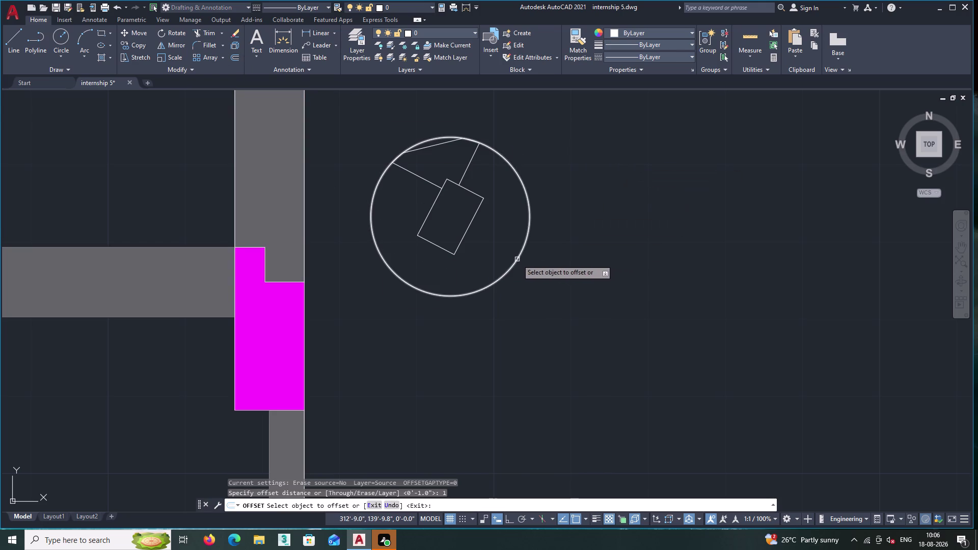
double_click(517, 259)
click(529, 267)
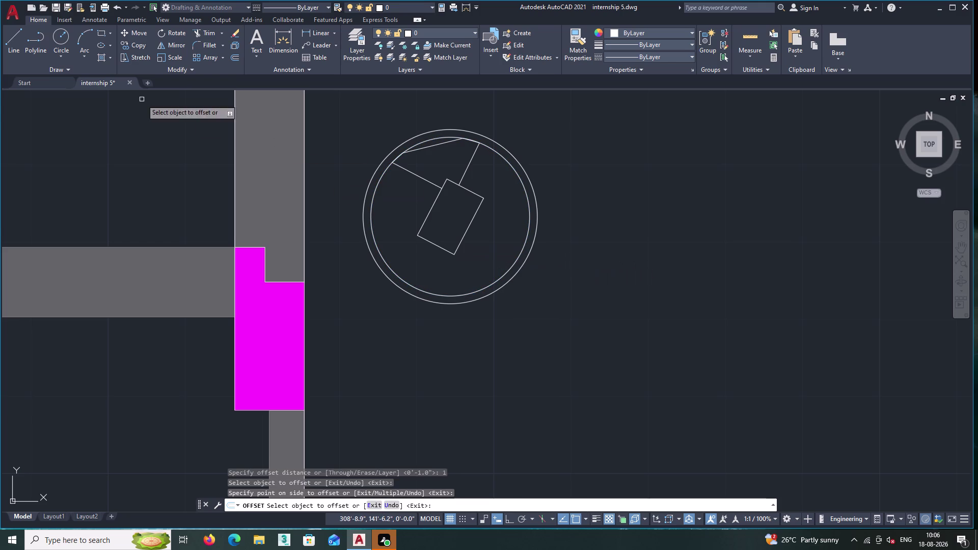
click(17, 33)
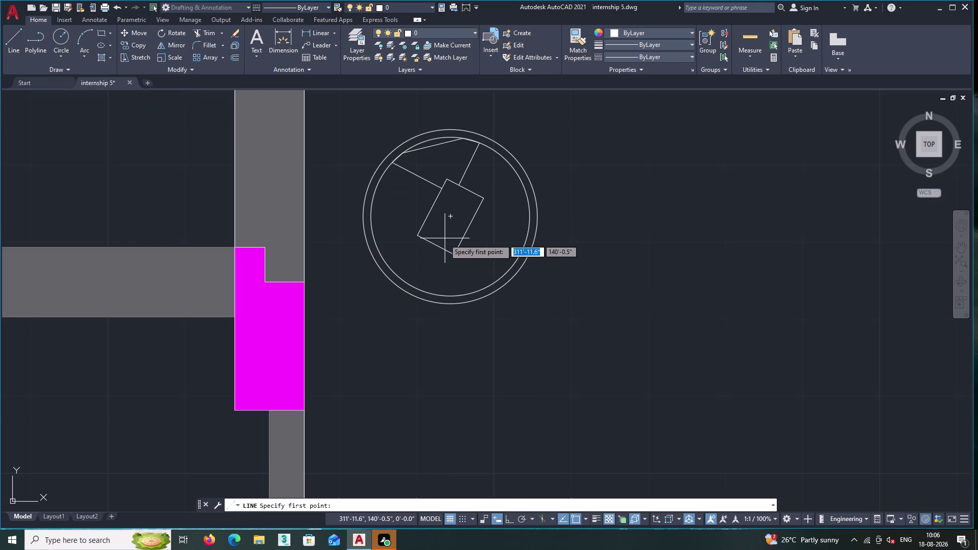
click(405, 283)
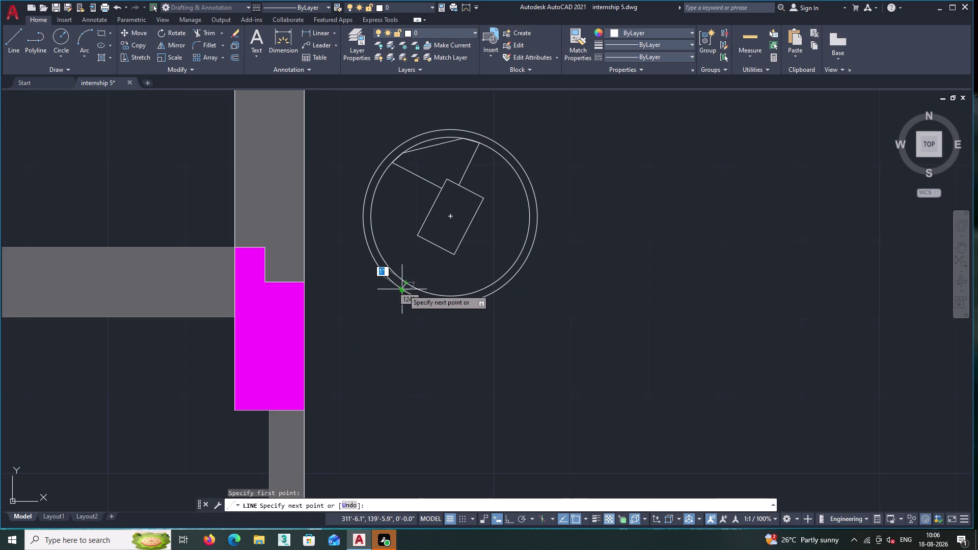
Draw short end lines bridging the gap between the two circles at each side of the ring.
click(403, 289)
key(Return)
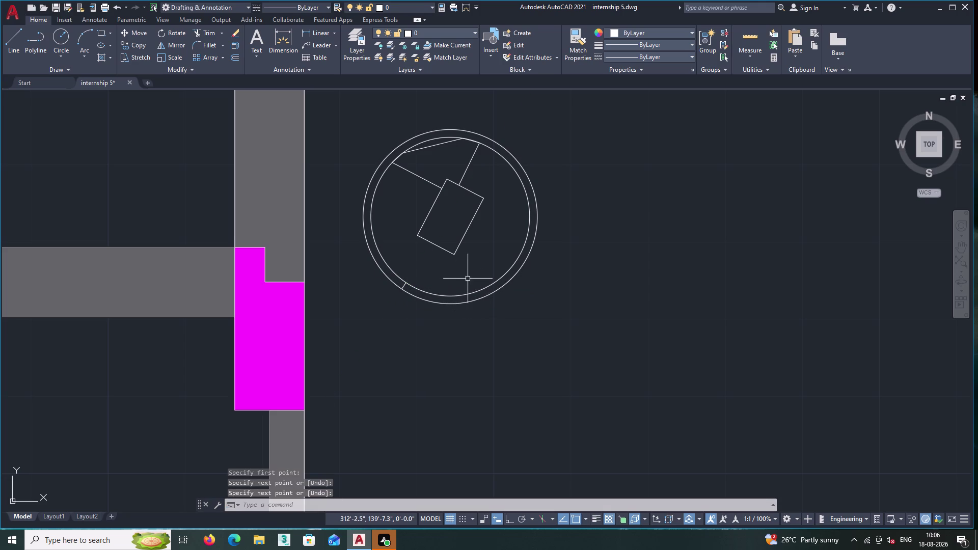
key(Return)
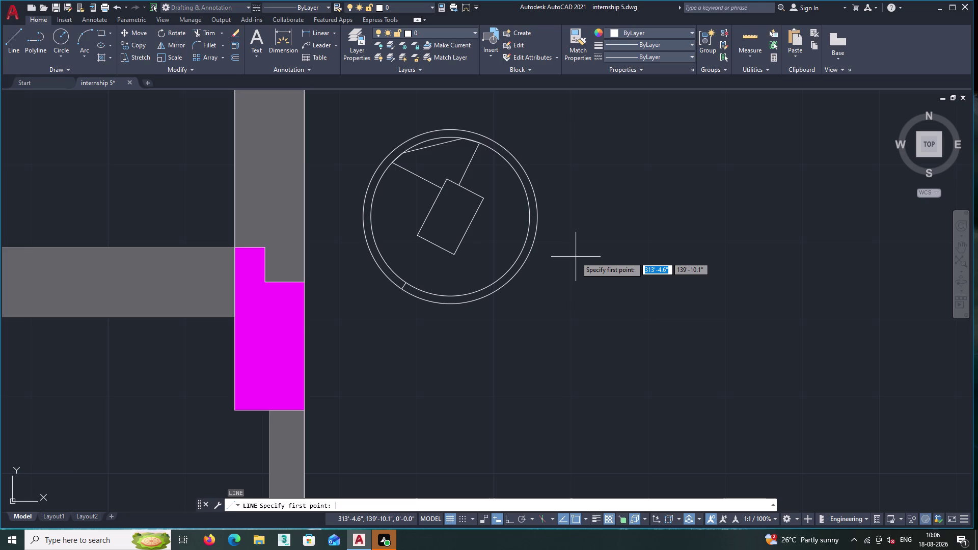
middle_drag(513, 155, 495, 214)
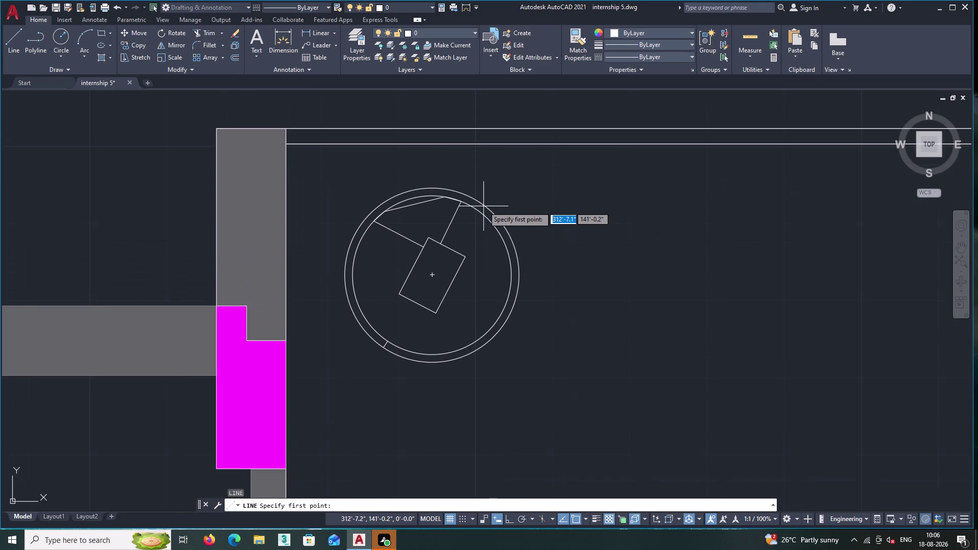
scroll(up, 3)
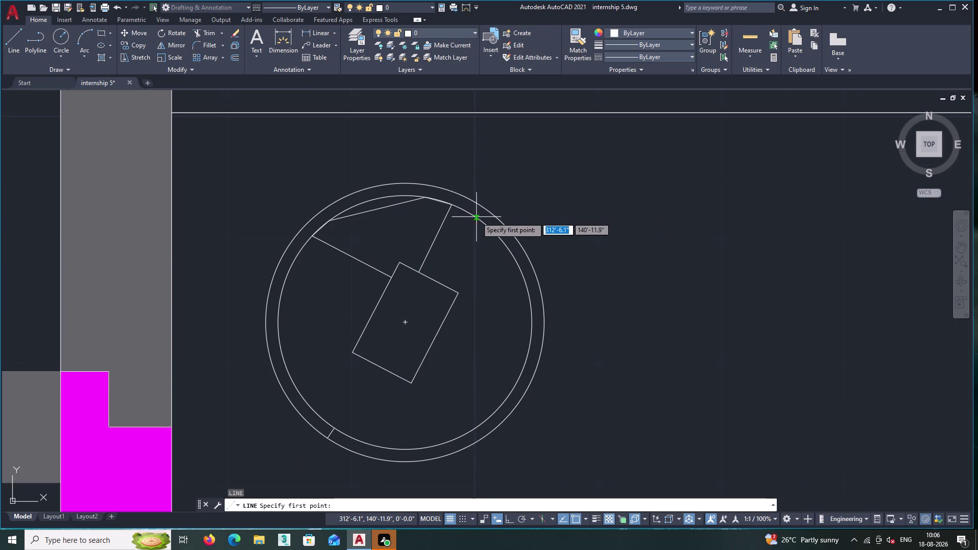
click(476, 217)
double_click(483, 207)
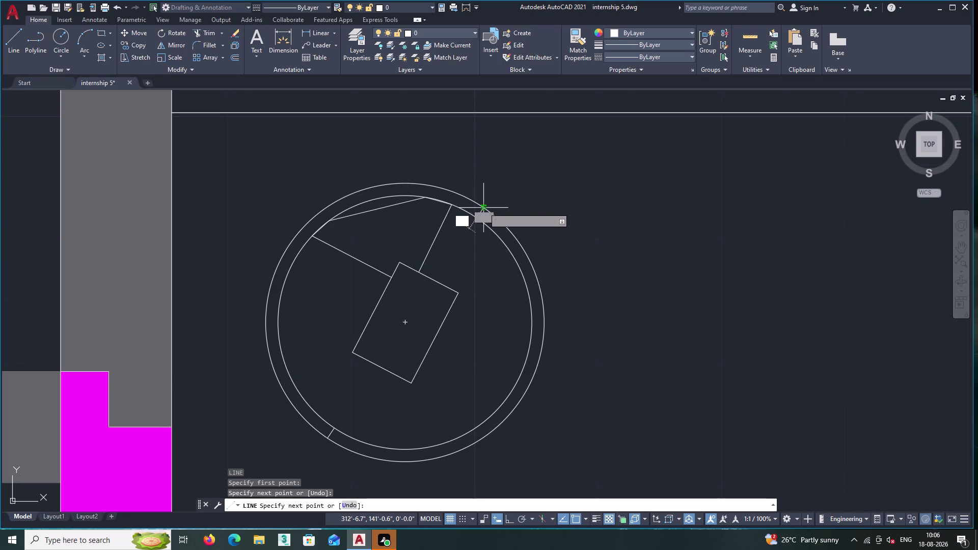
key(Return)
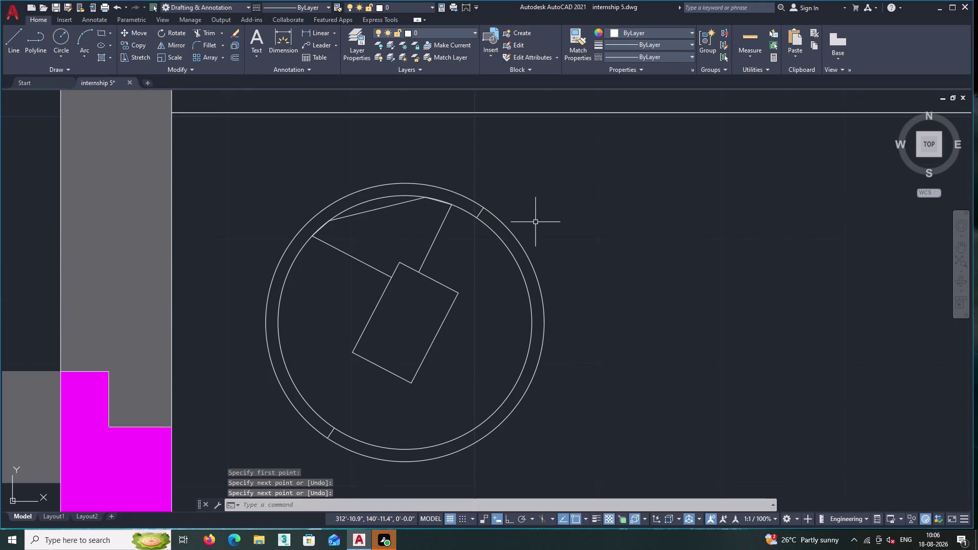
text(tr)
key(Return)
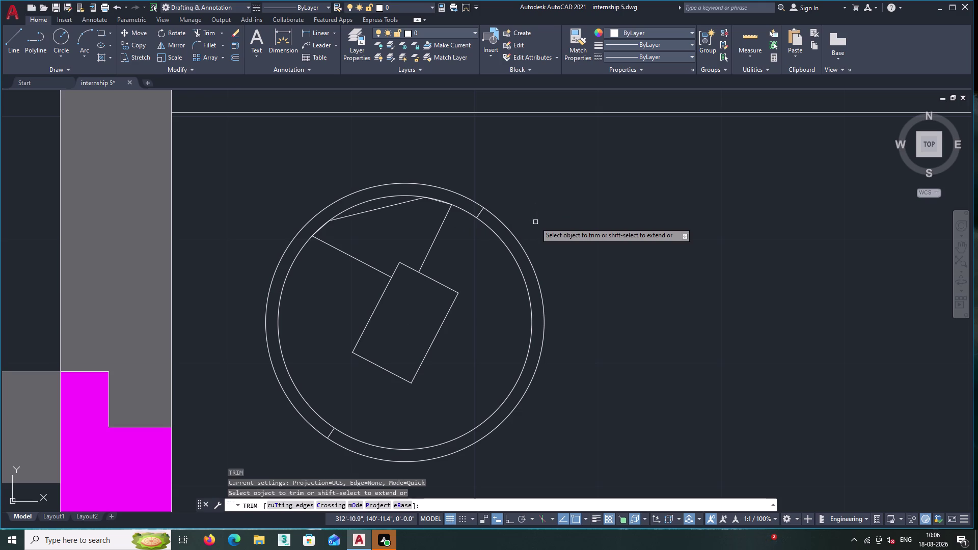
Trim away the right part of the outer circle, leaving an arc between the end lines.
click(528, 256)
middle_drag(563, 247, 538, 235)
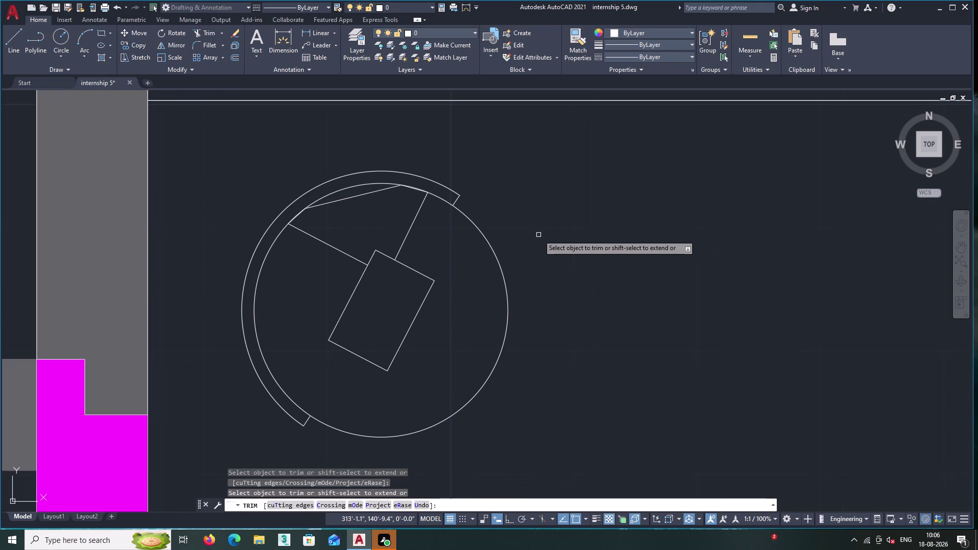
key(Return)
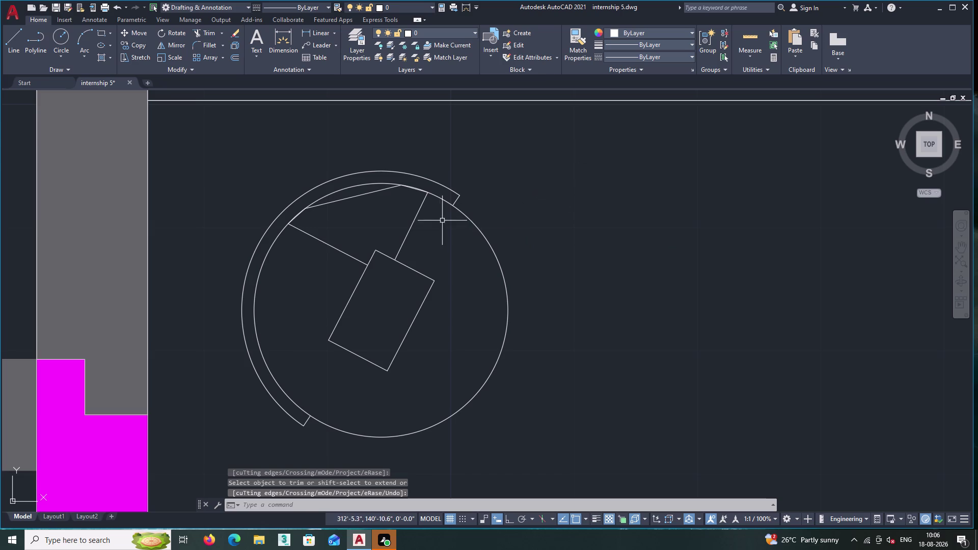
Window-select the whole round furniture piece.
drag(558, 327, 509, 292)
click(309, 154)
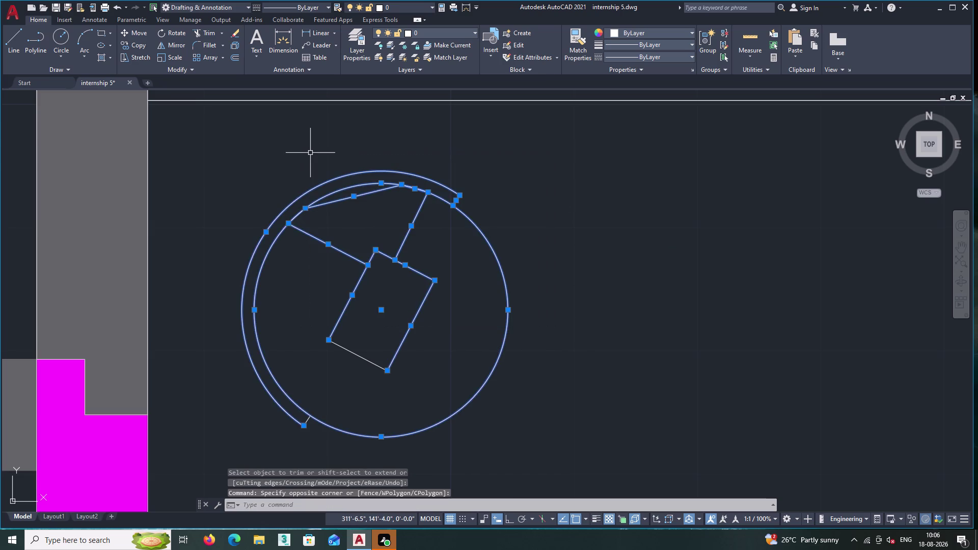
scroll(down, 3)
Copy the round furniture piece twice, one copy below and one to the right.
right_click(403, 205)
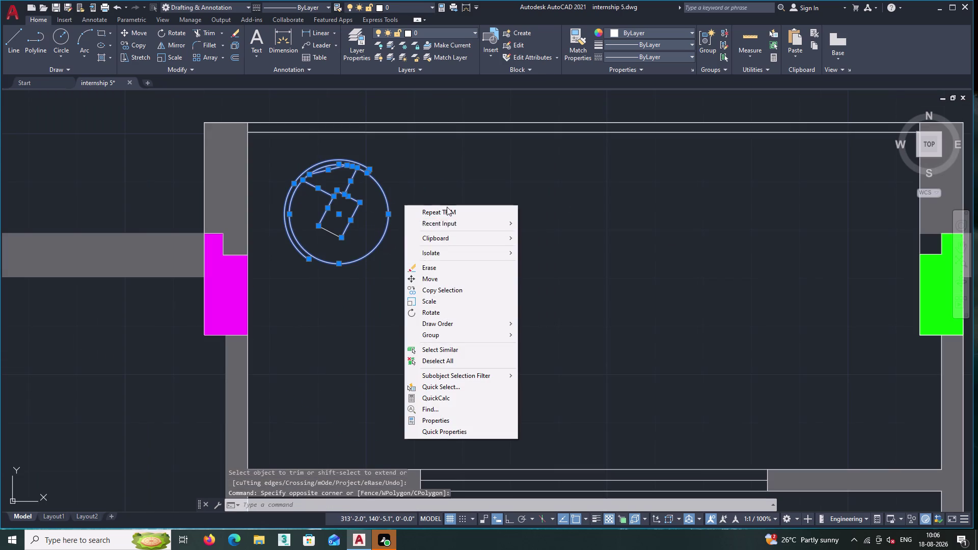
click(439, 290)
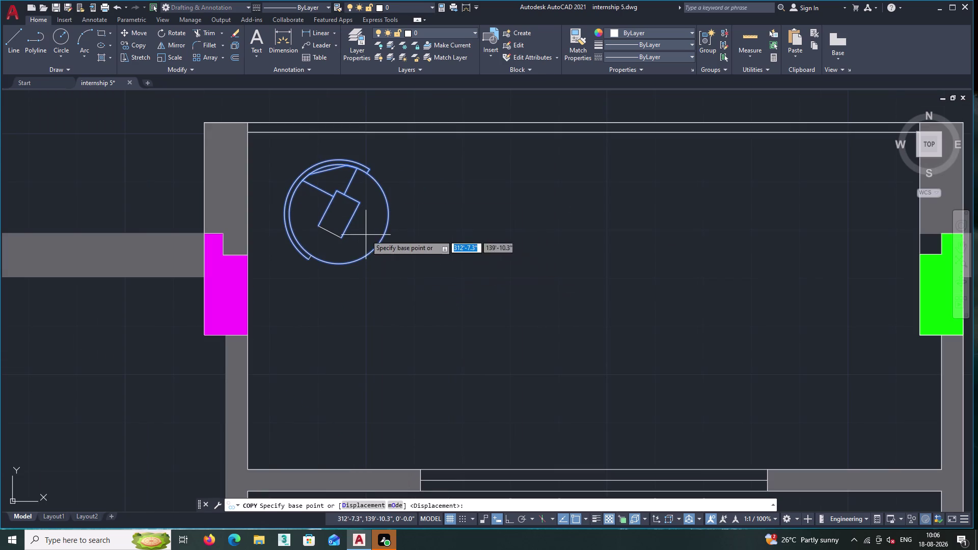
click(346, 225)
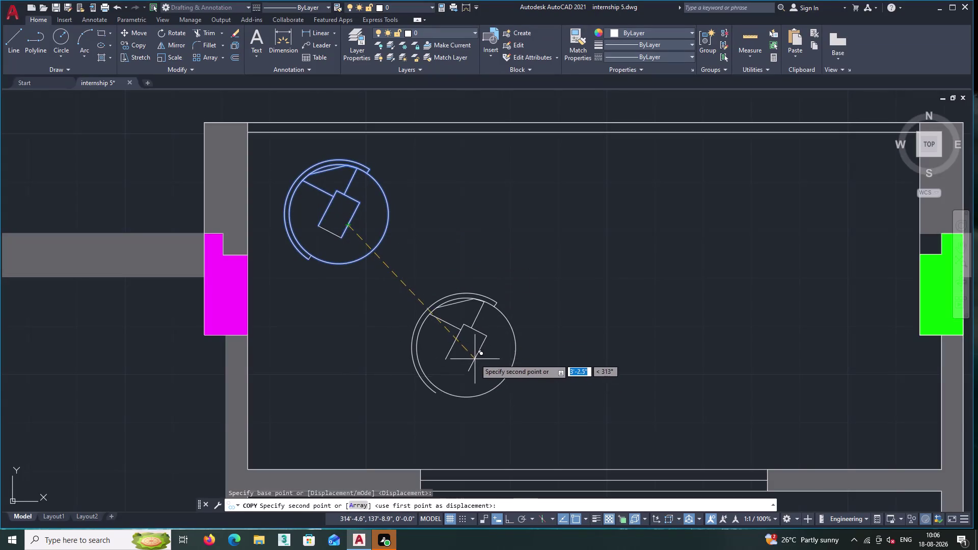
middle_drag(468, 348, 420, 319)
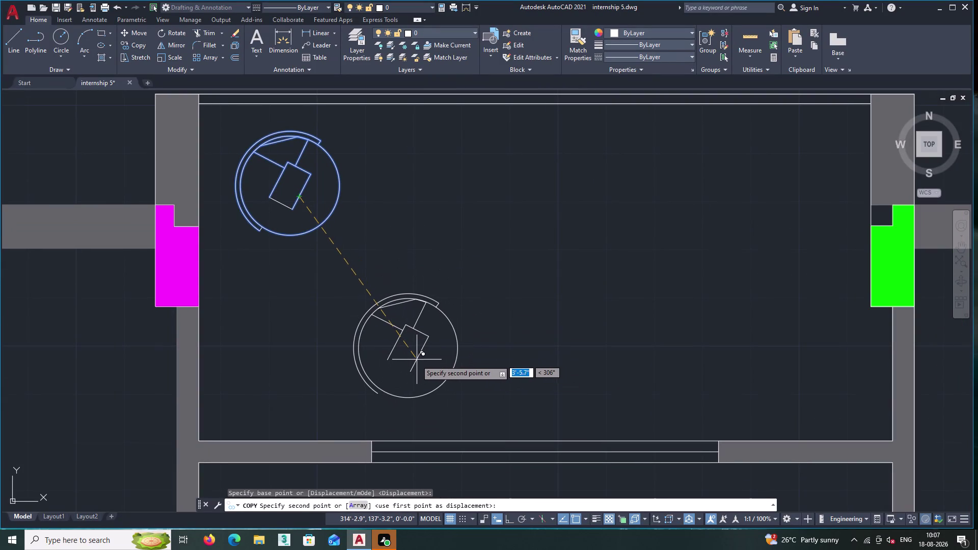
click(413, 362)
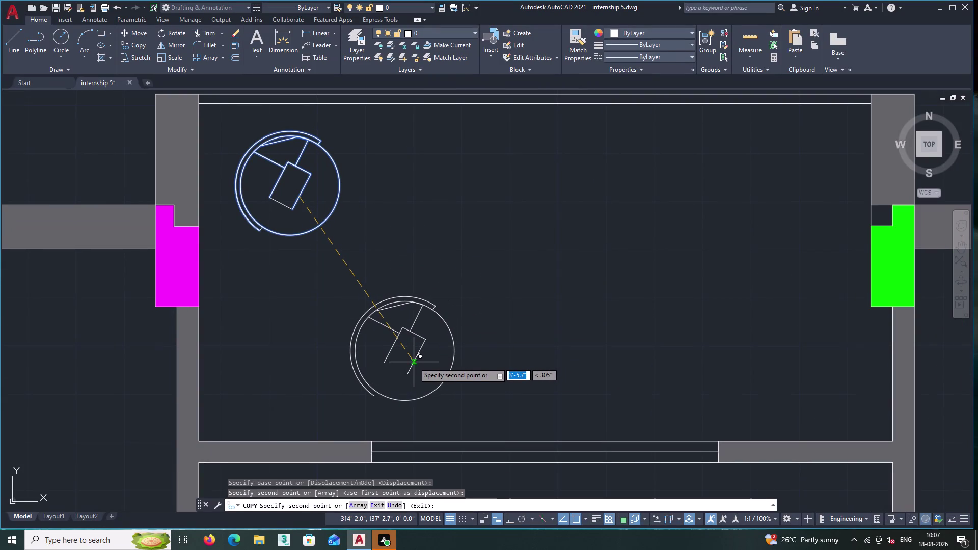
middle_drag(494, 228, 494, 256)
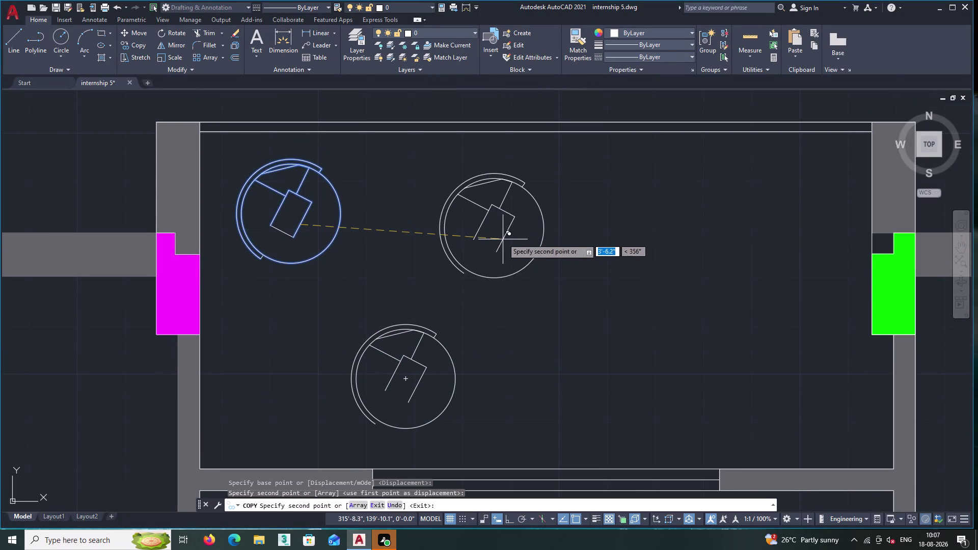
click(494, 232)
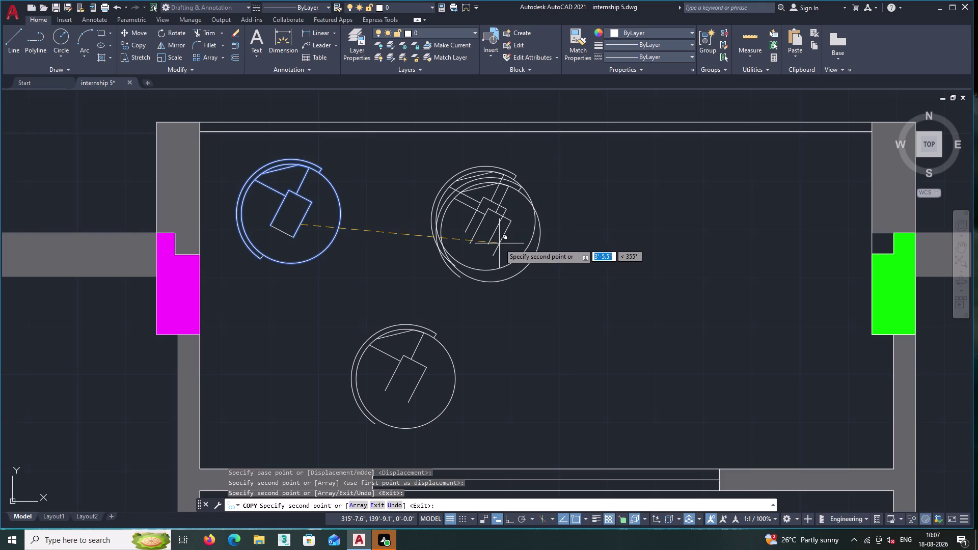
key(Escape)
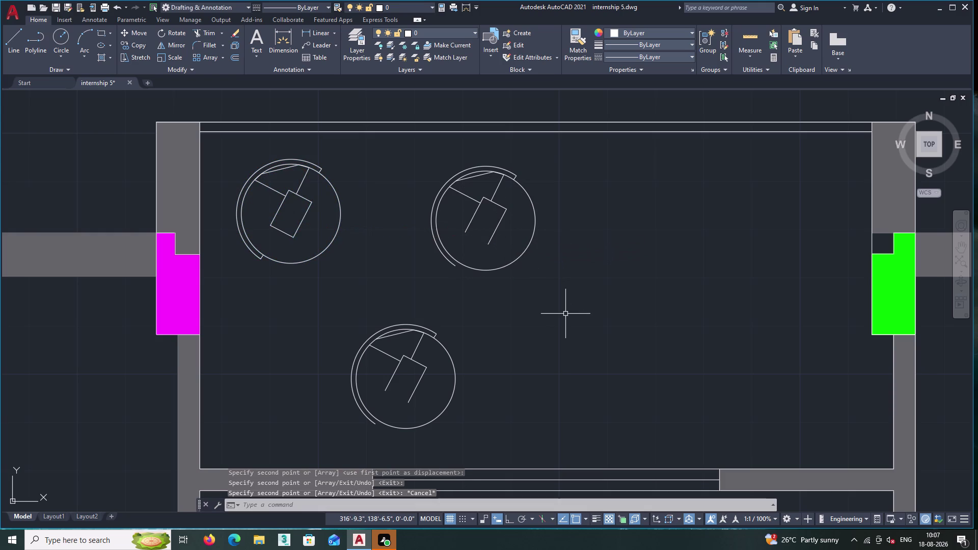
Trim the rectangle and inner lines out of the right-hand copy with a fence.
text(tr)
key(Return)
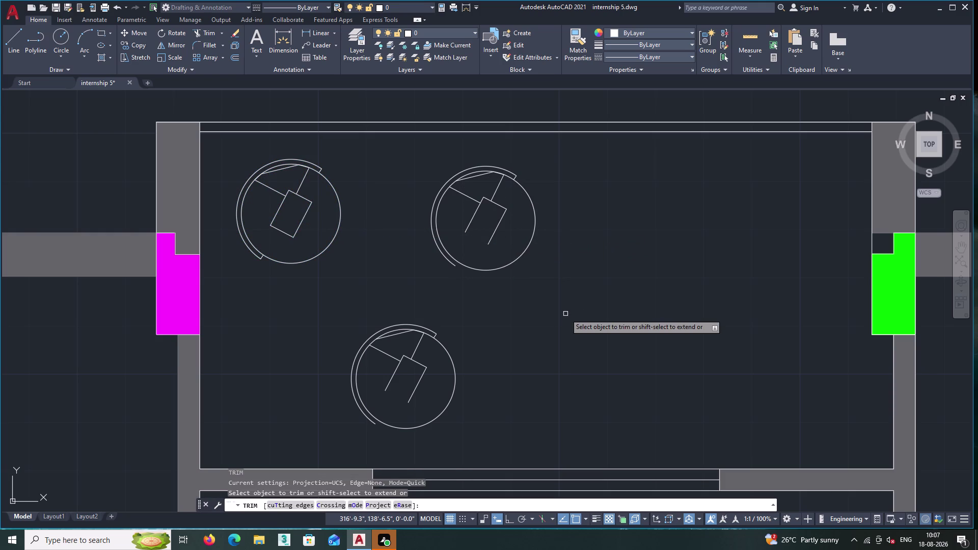
scroll(up, 3)
click(495, 157)
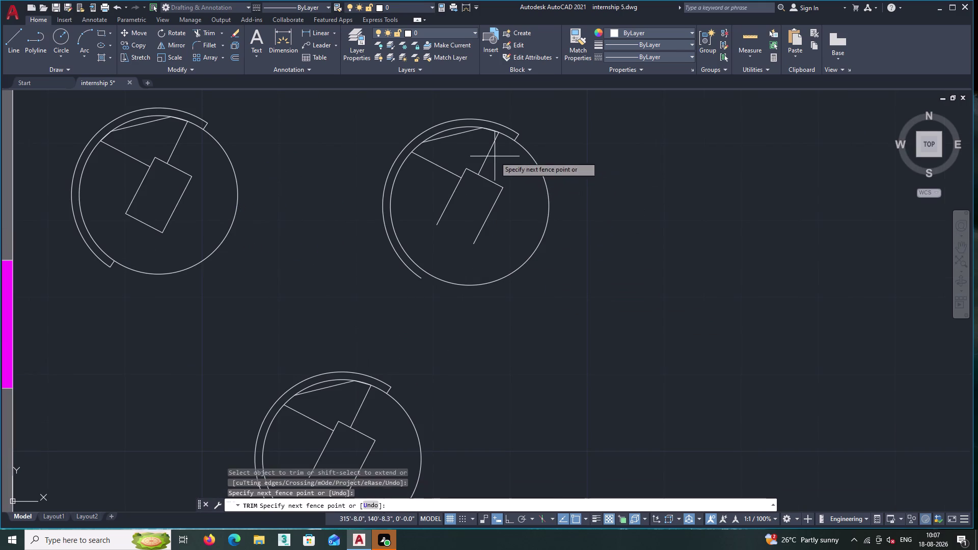
double_click(428, 170)
click(509, 215)
click(434, 168)
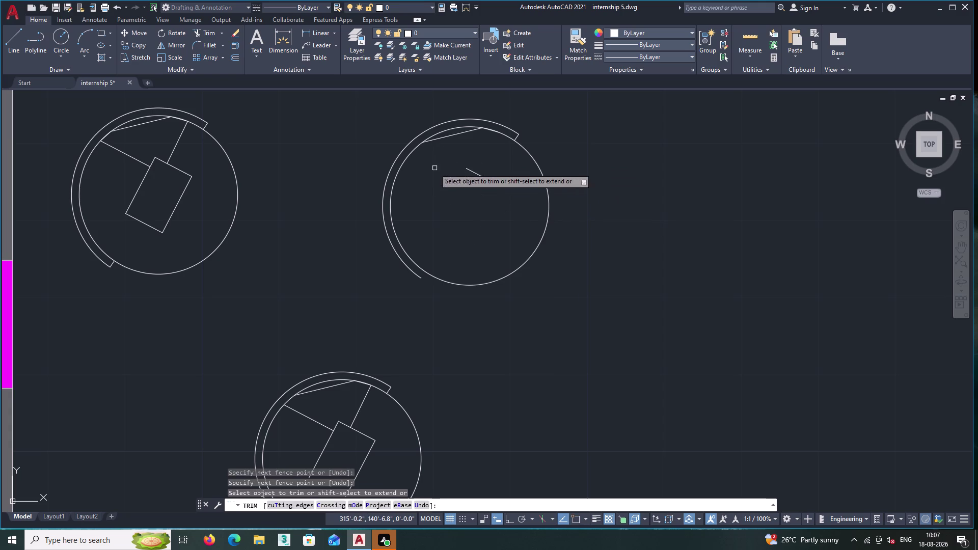
click(497, 166)
click(472, 200)
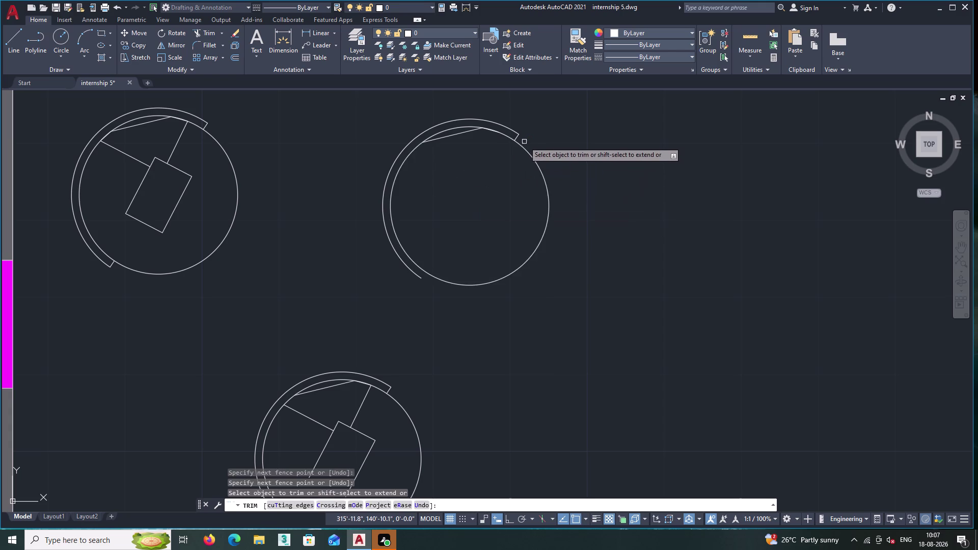
scroll(up, 3)
double_click(330, 102)
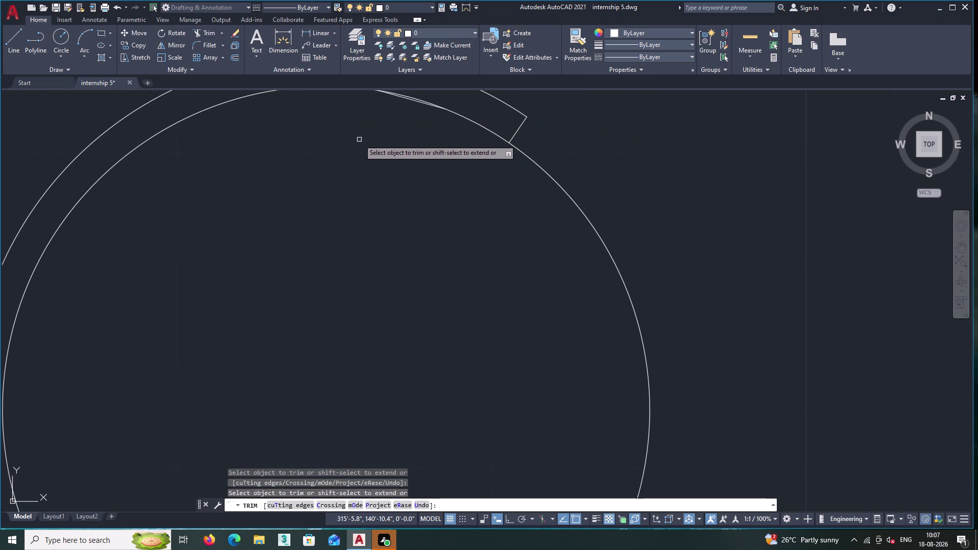
Trim away the right copy's short end lines and outer arc.
middle_drag(359, 141, 447, 260)
scroll(up, 3)
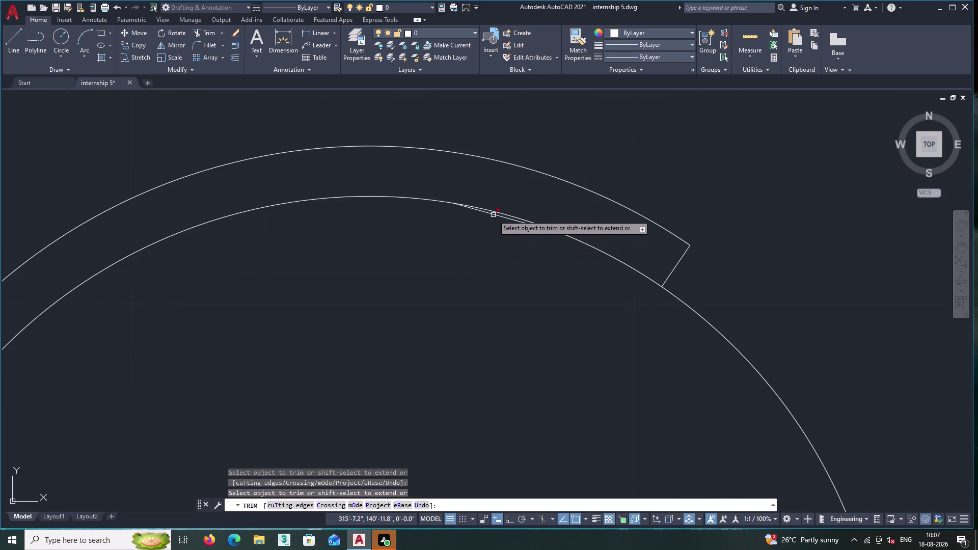
click(493, 215)
double_click(719, 273)
click(637, 246)
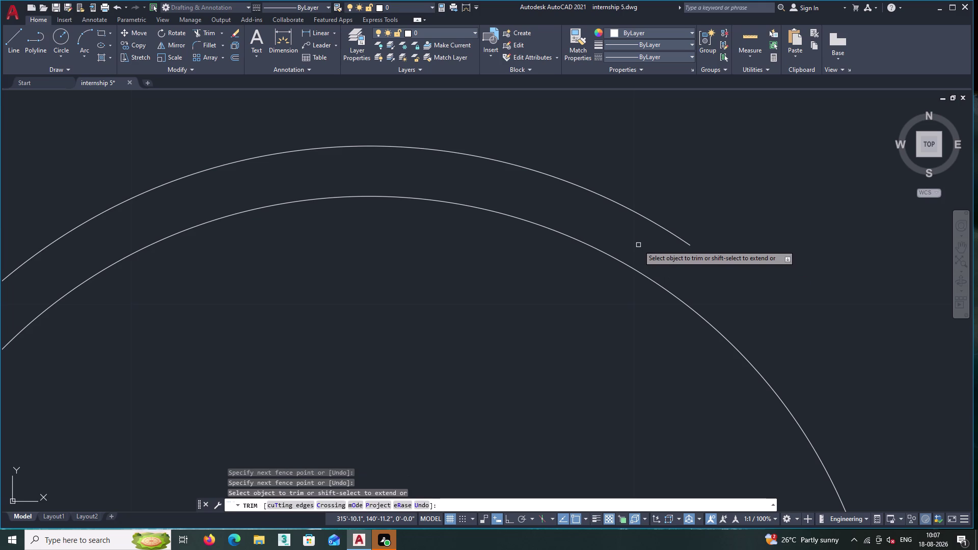
double_click(642, 245)
double_click(649, 195)
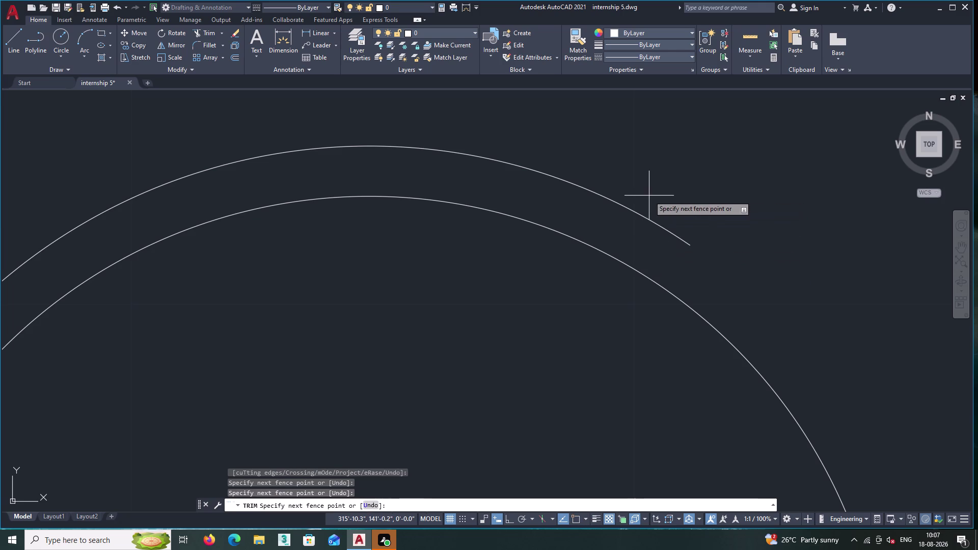
double_click(642, 226)
scroll(down, 3)
middle_drag(589, 306, 597, 115)
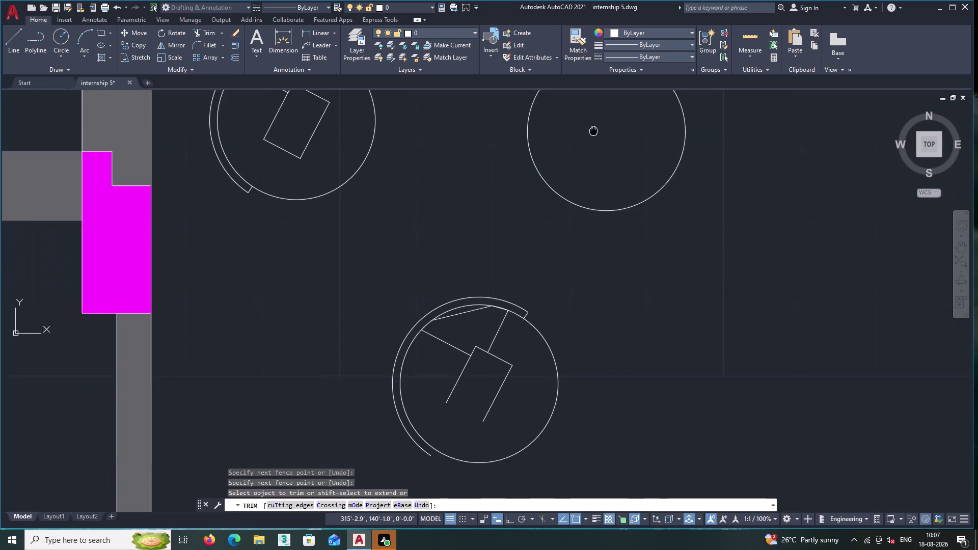
middle_drag(596, 115, 597, 115)
key(Return)
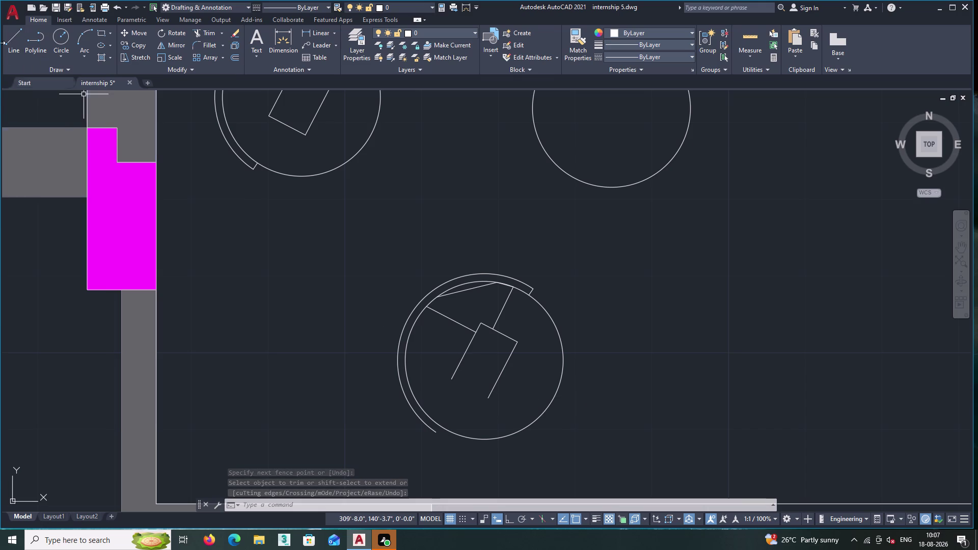
double_click(17, 39)
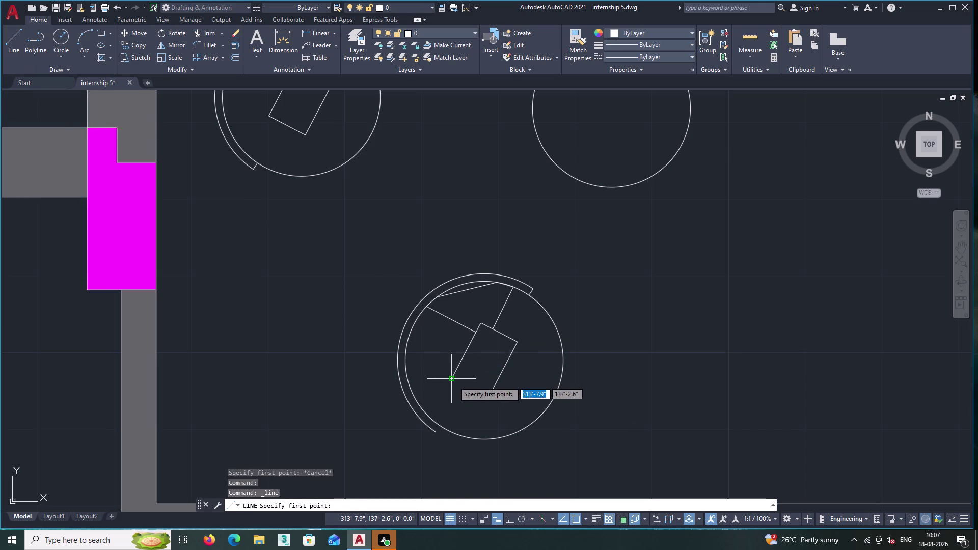
Draw a line joining the two open corners of the lower copy's rectangle.
click(453, 381)
click(489, 398)
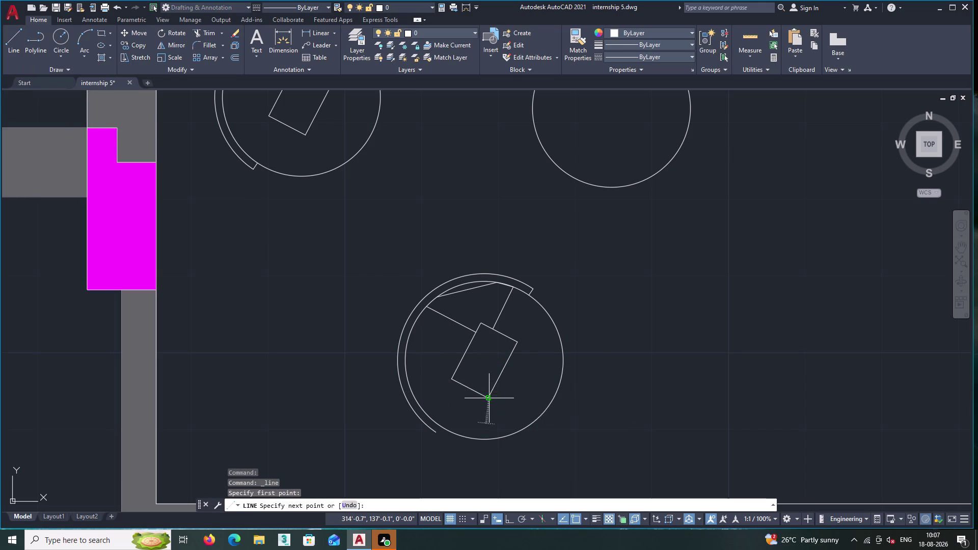
key(Return)
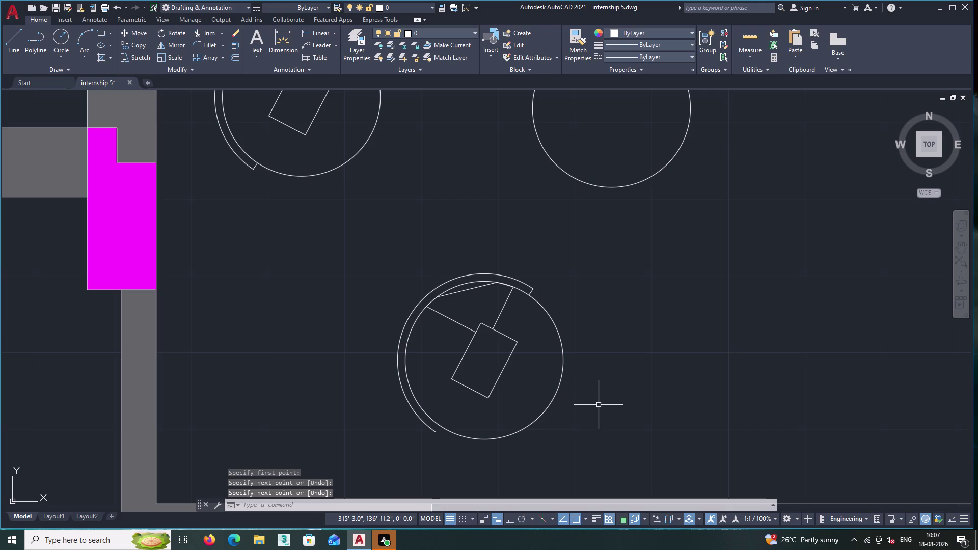
Zoom out and pan to view the whole floor plan.
scroll(down, 3)
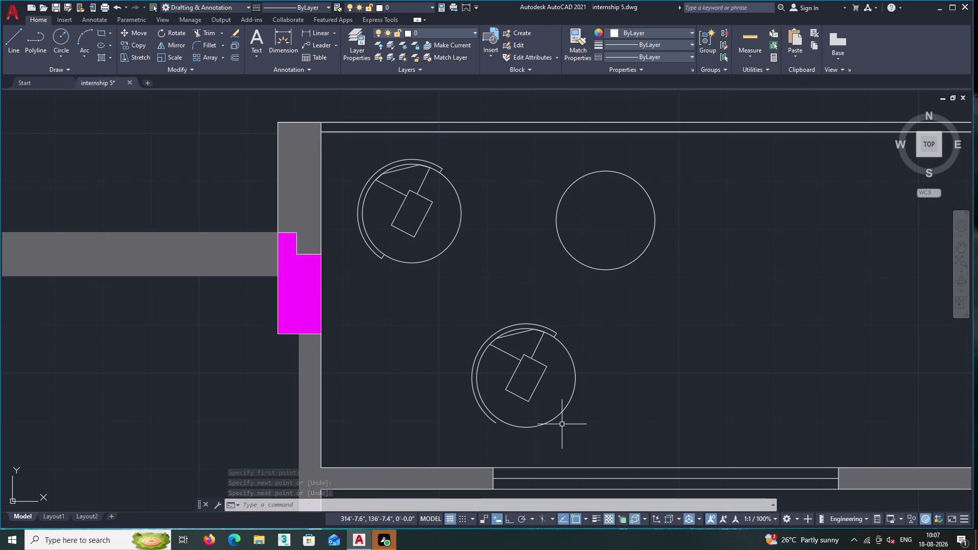
middle_drag(540, 409, 575, 386)
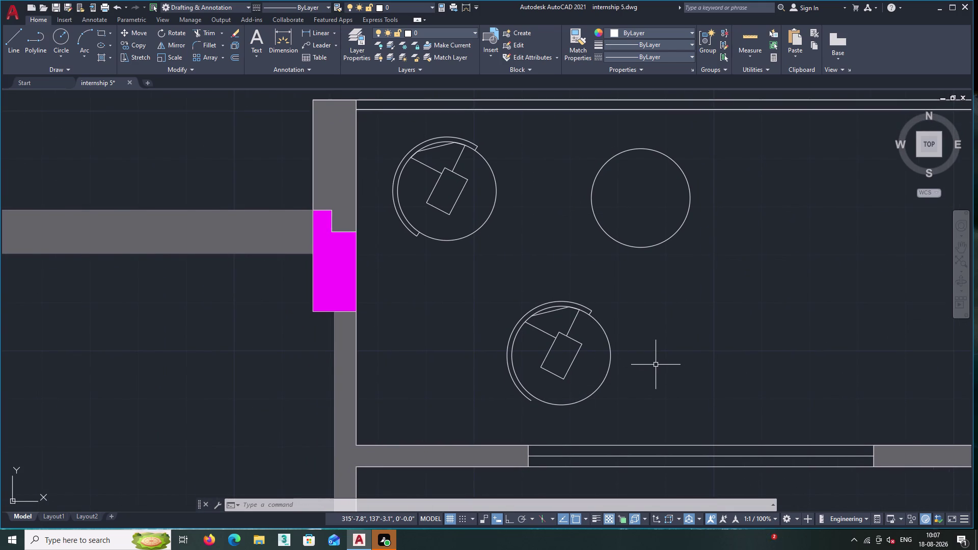
scroll(down, 3)
scroll(down, 3)
middle_drag(697, 354, 620, 344)
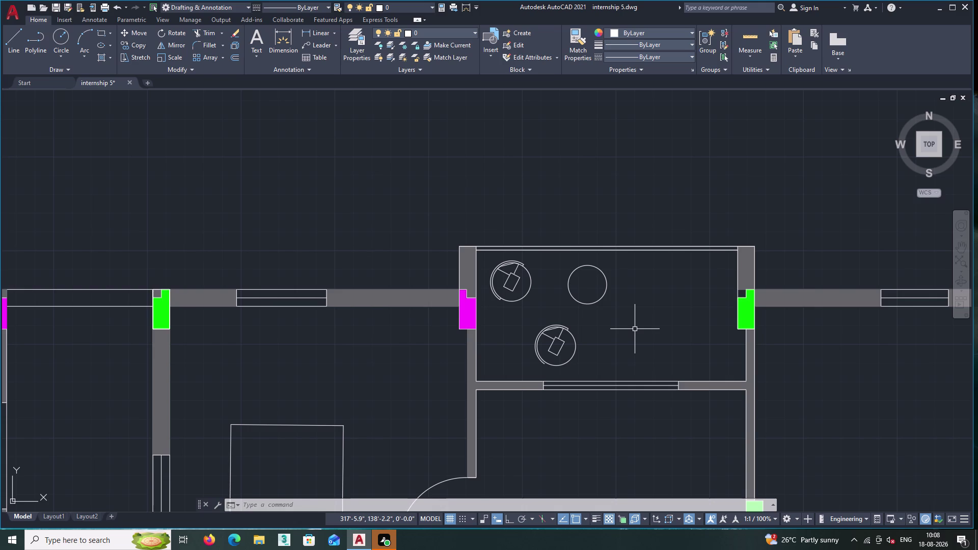
scroll(down, 3)
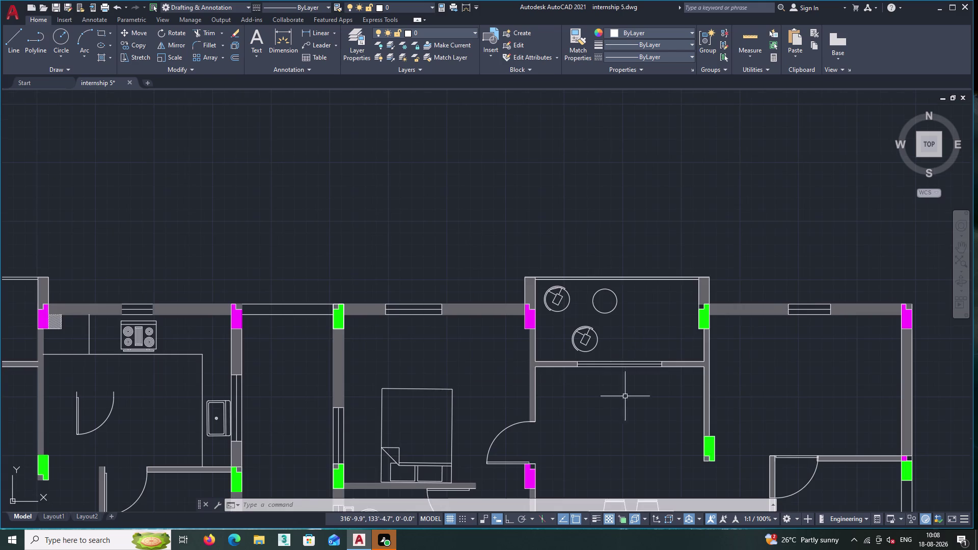
middle_drag(625, 397, 728, 226)
middle_drag(590, 344, 645, 263)
middle_drag(544, 301, 563, 247)
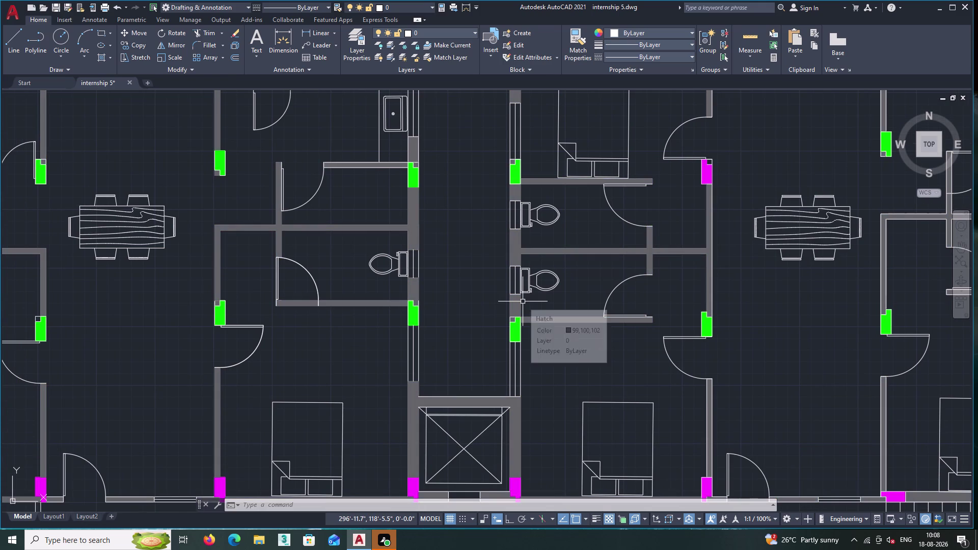
double_click(17, 39)
middle_drag(191, 331, 419, 328)
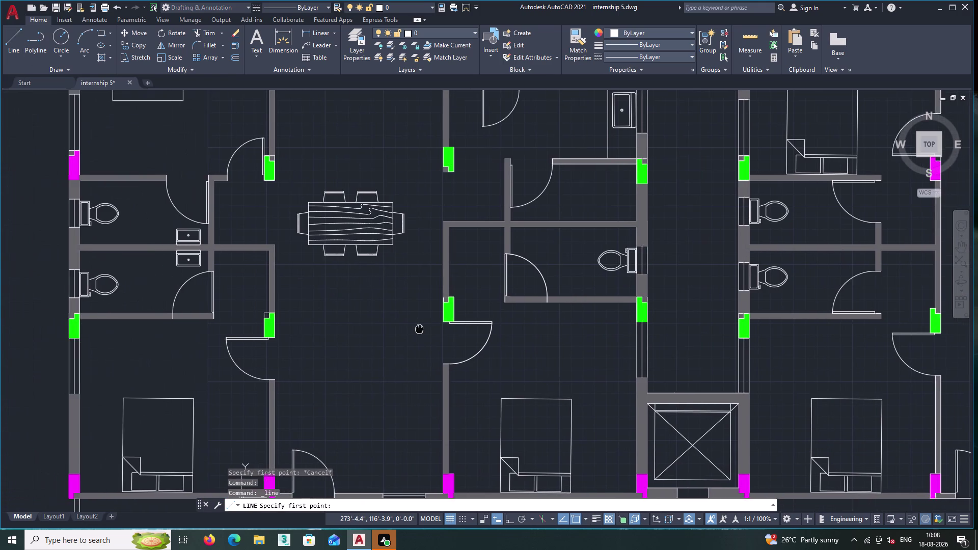
middle_drag(419, 328, 538, 343)
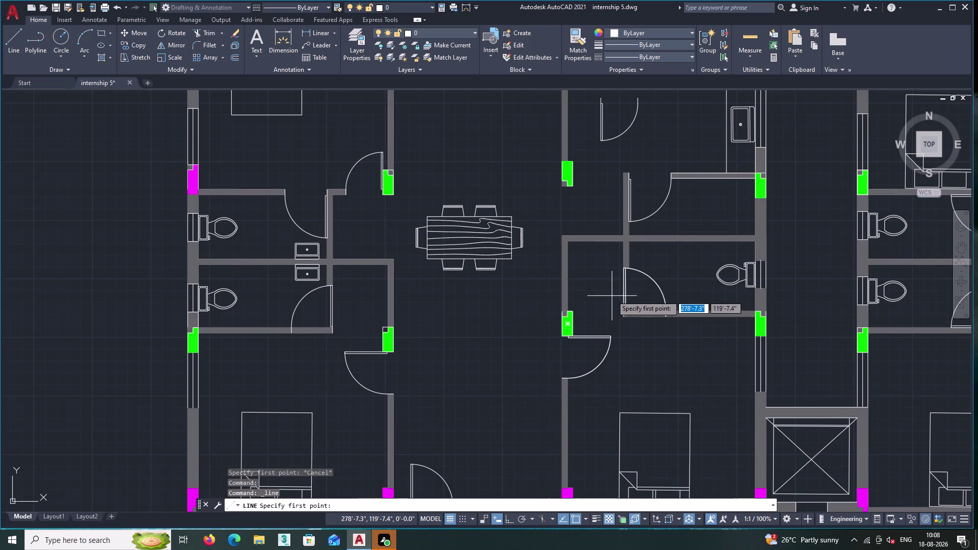
middle_drag(615, 281, 452, 380)
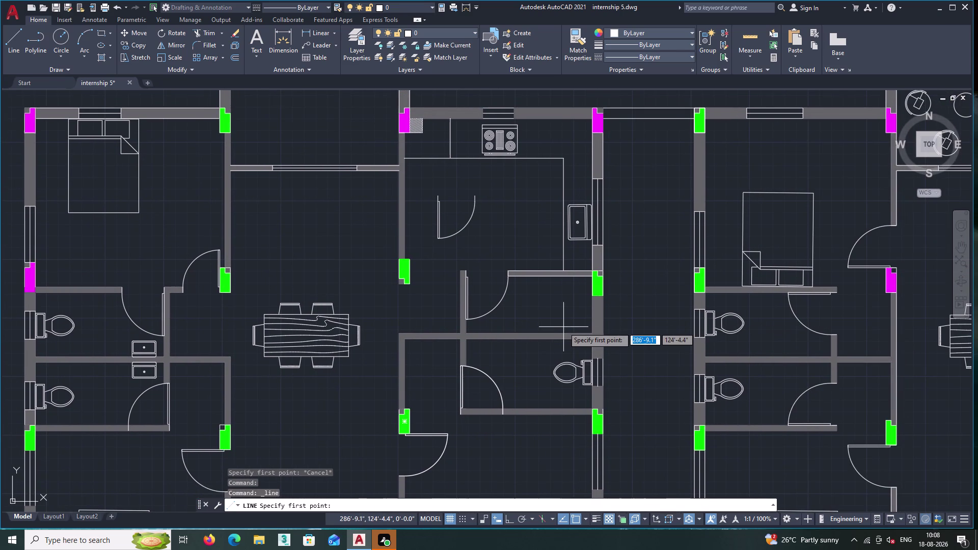
key(Return)
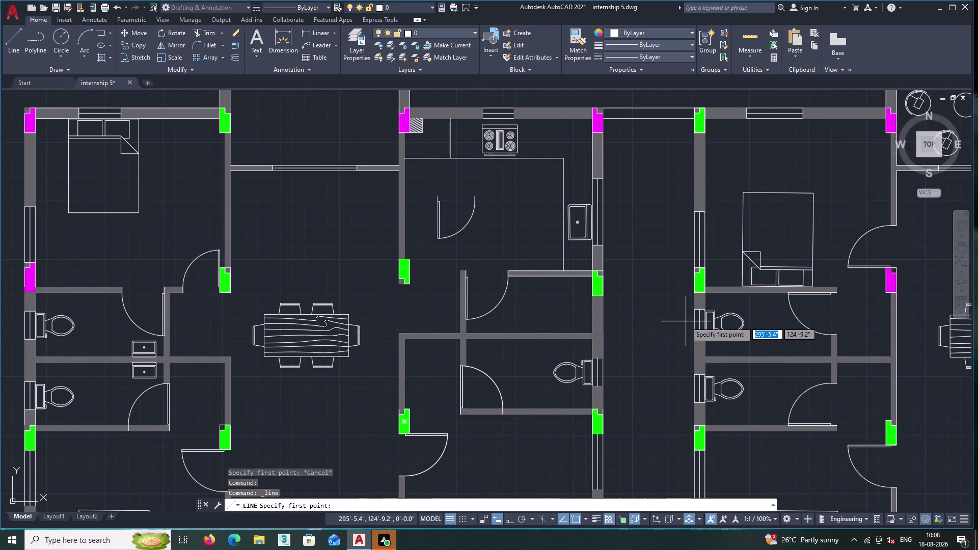
key(Escape)
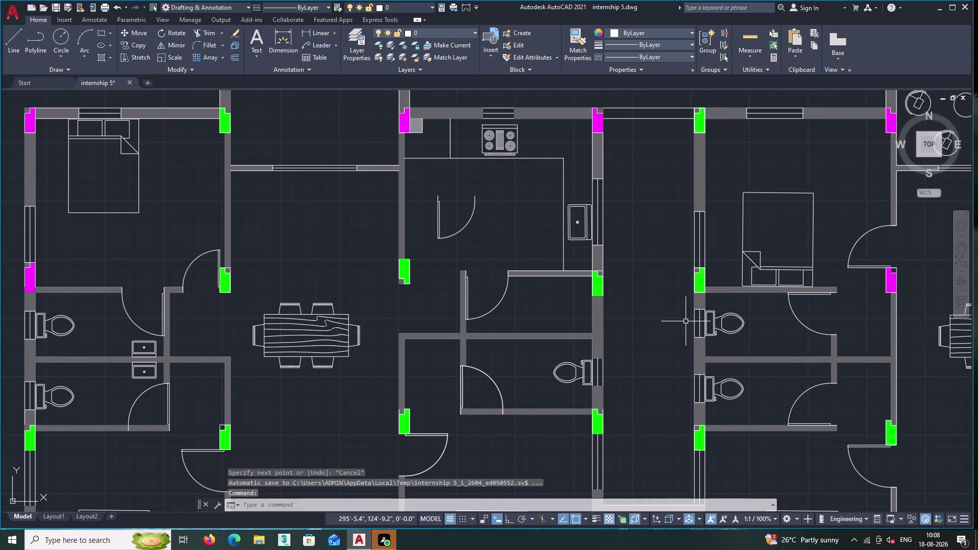
middle_drag(258, 400, 389, 366)
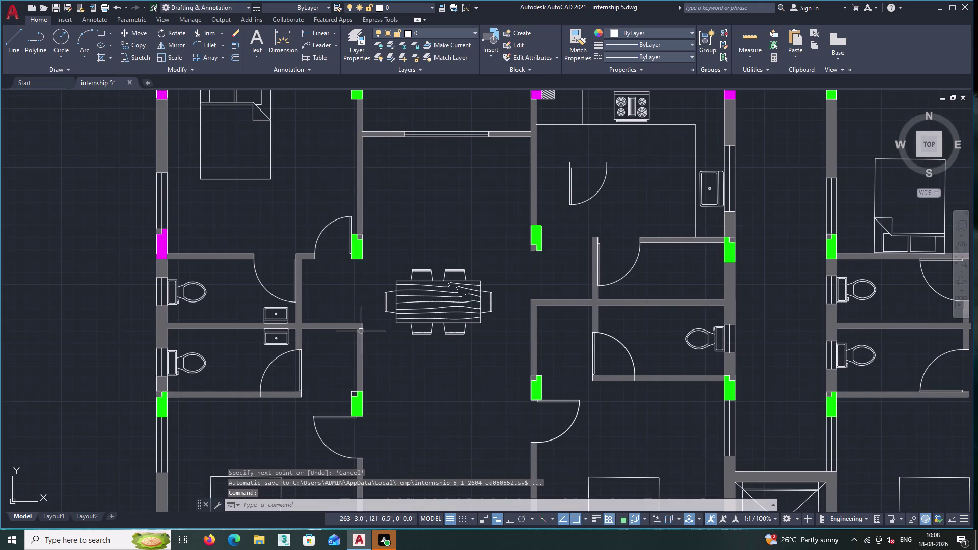
scroll(up, 3)
scroll(up, 3)
Select the upper wash basin and copy it from its centre as base point.
click(277, 358)
double_click(248, 327)
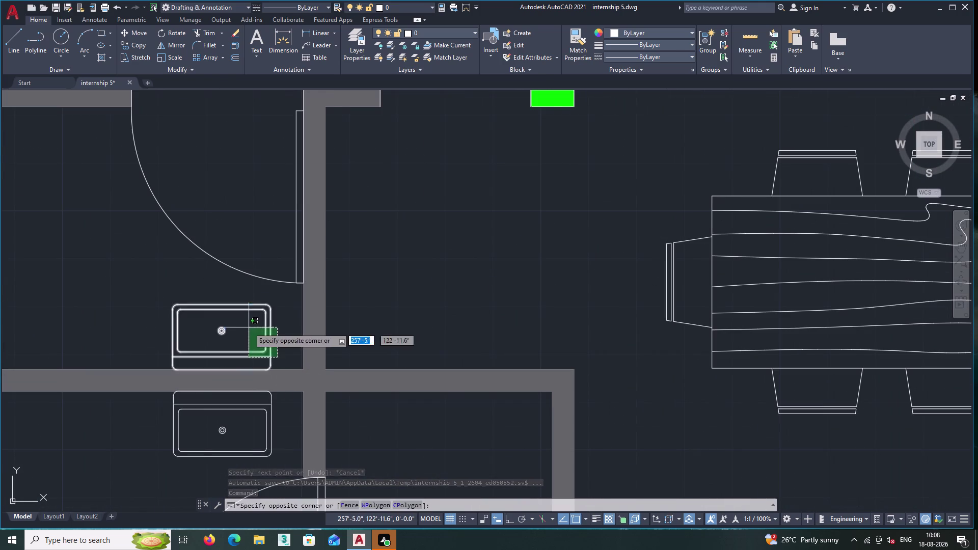
right_click(245, 323)
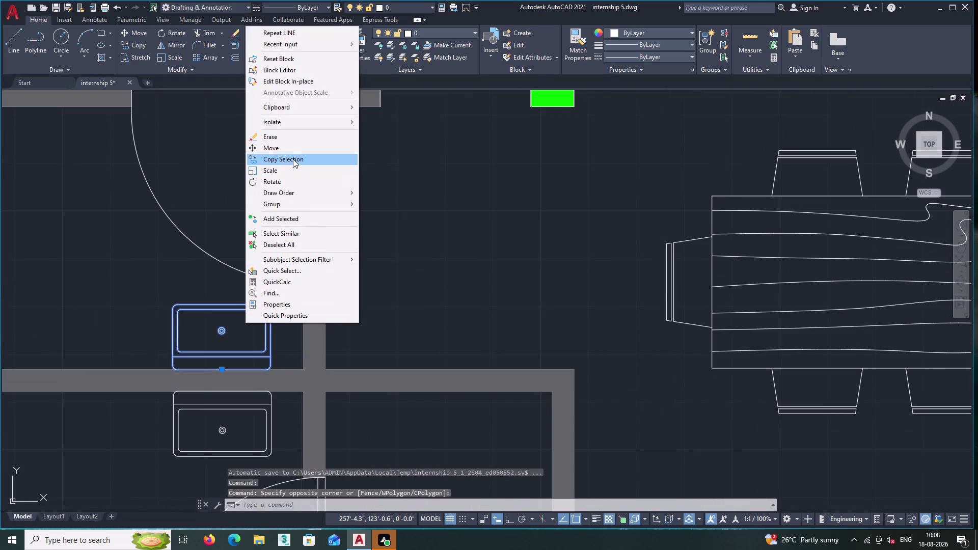
click(294, 158)
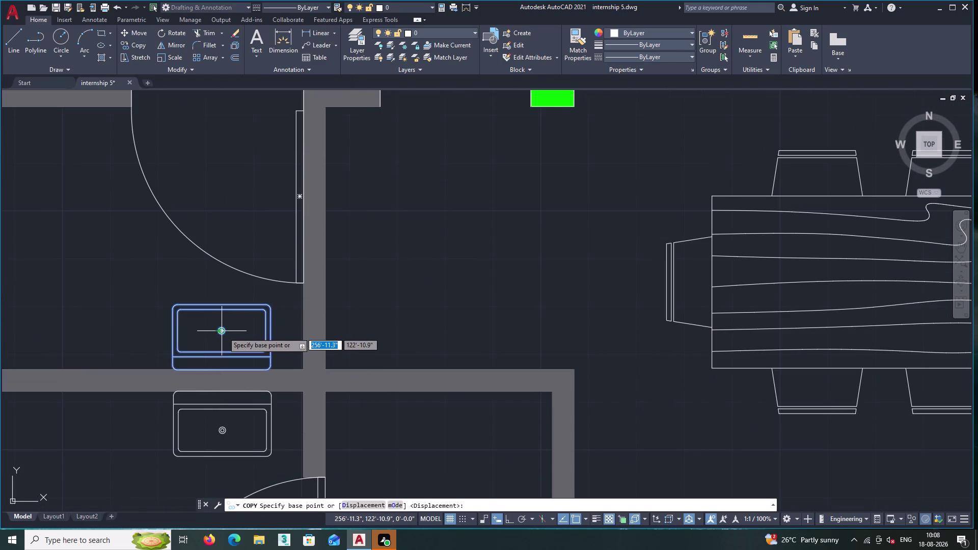
click(223, 332)
Place the basin copy in the neighbouring unit's bathroom beside its door.
scroll(down, 3)
middle_drag(557, 330, 425, 282)
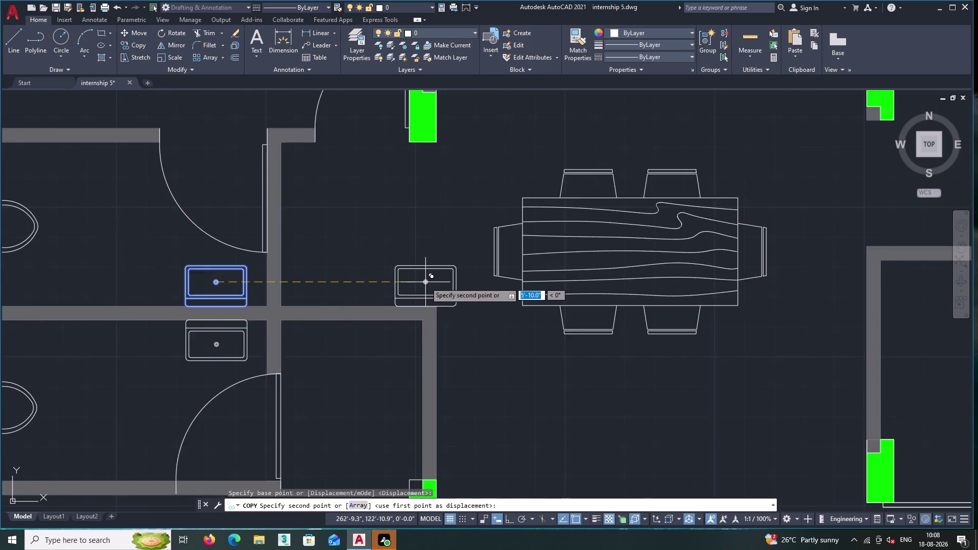
scroll(down, 3)
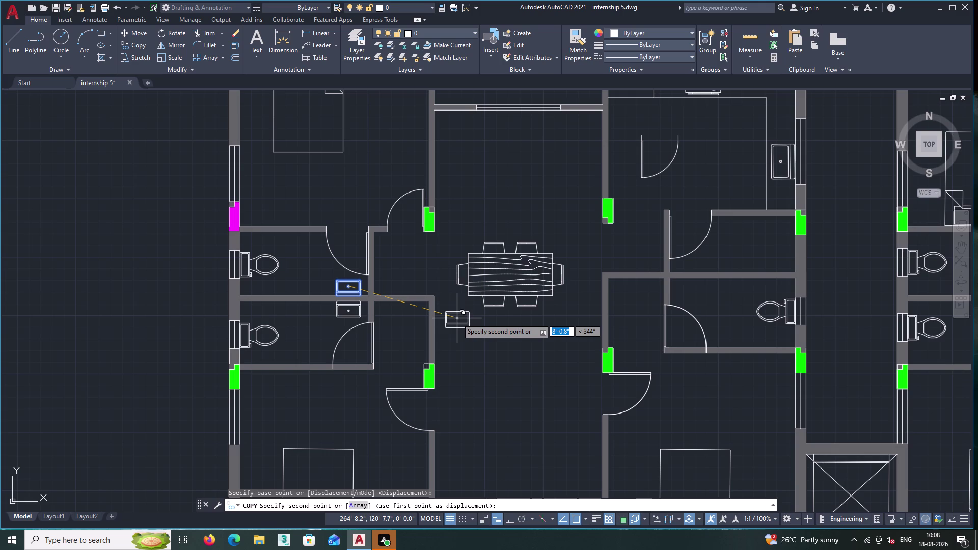
middle_drag(554, 279, 521, 282)
scroll(up, 3)
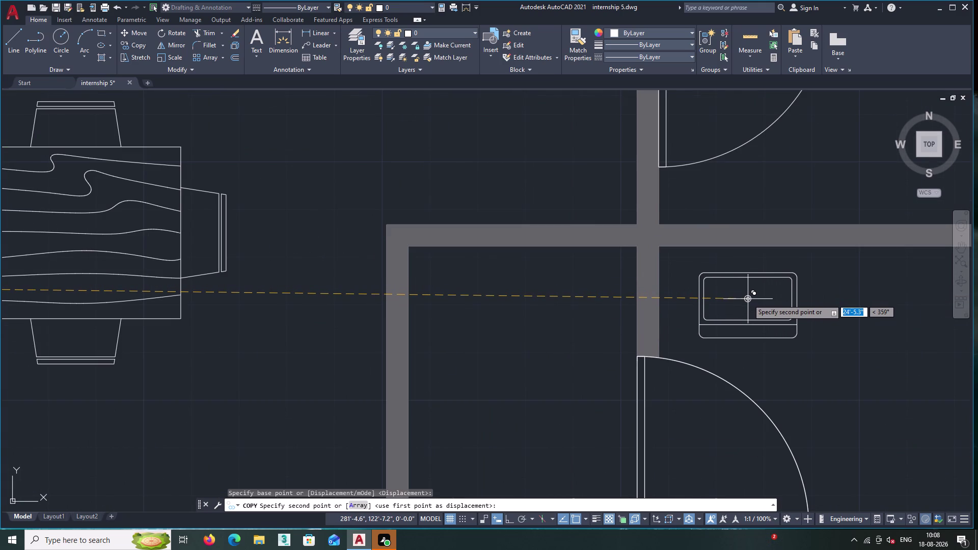
click(739, 305)
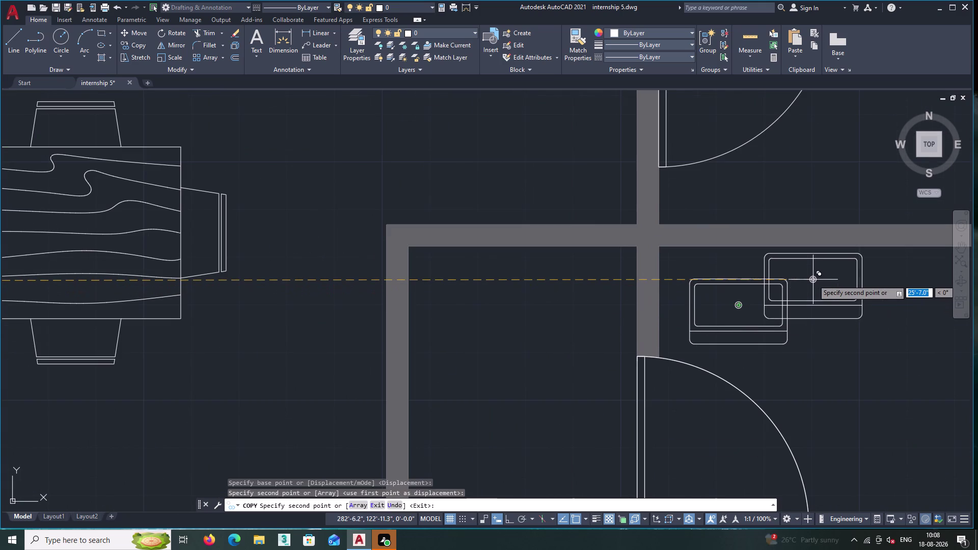
key(Escape)
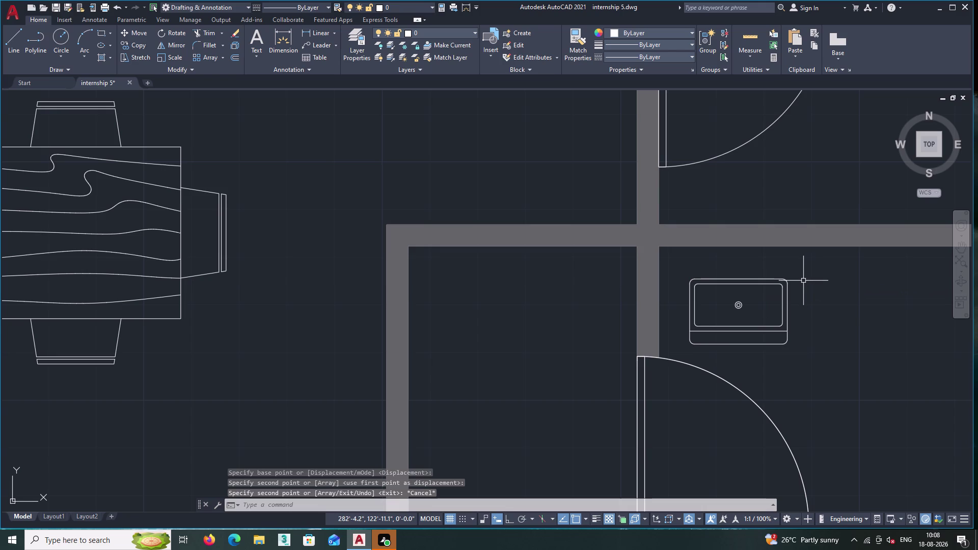
scroll(down, 3)
scroll(up, 3)
scroll(down, 3)
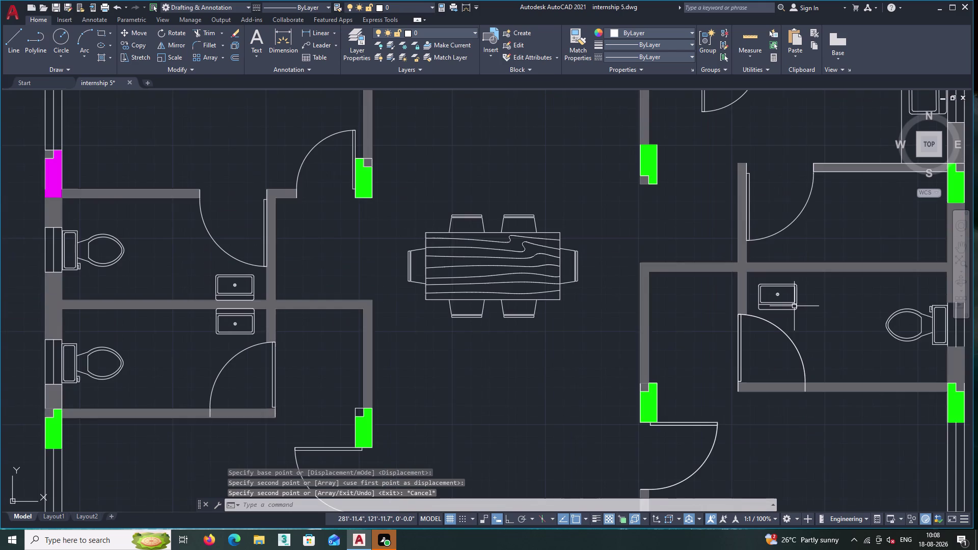
scroll(up, 3)
click(801, 318)
Rotate the copied basin 180° about its centre.
click(750, 257)
right_click(751, 257)
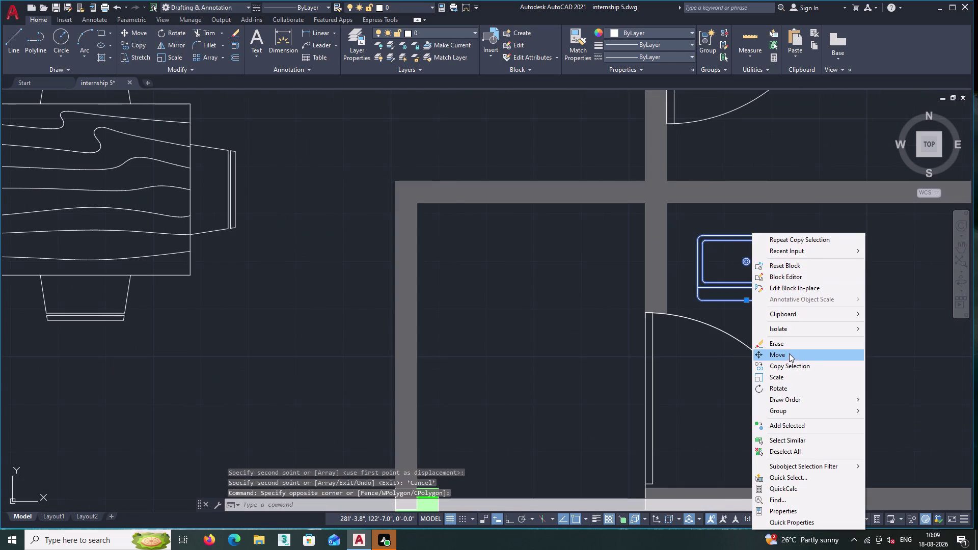
click(788, 391)
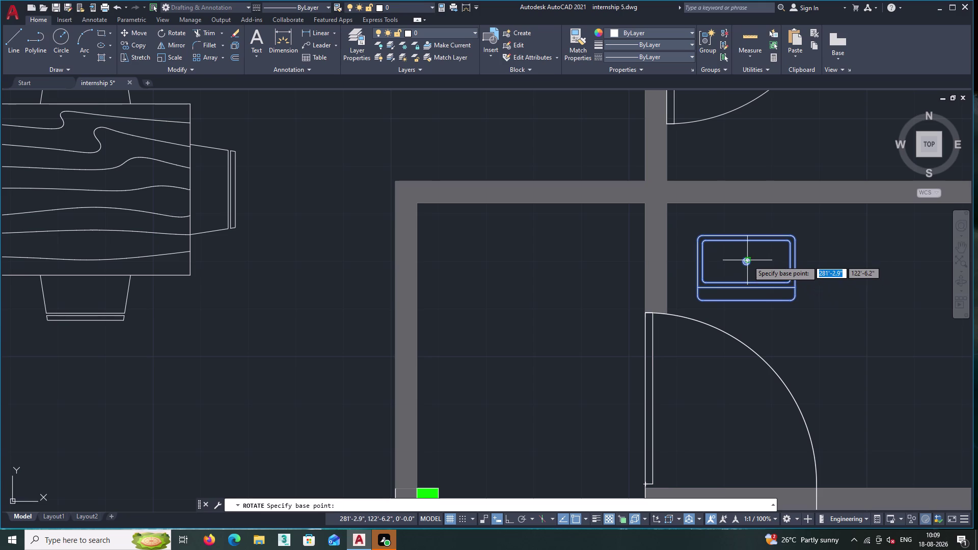
double_click(747, 260)
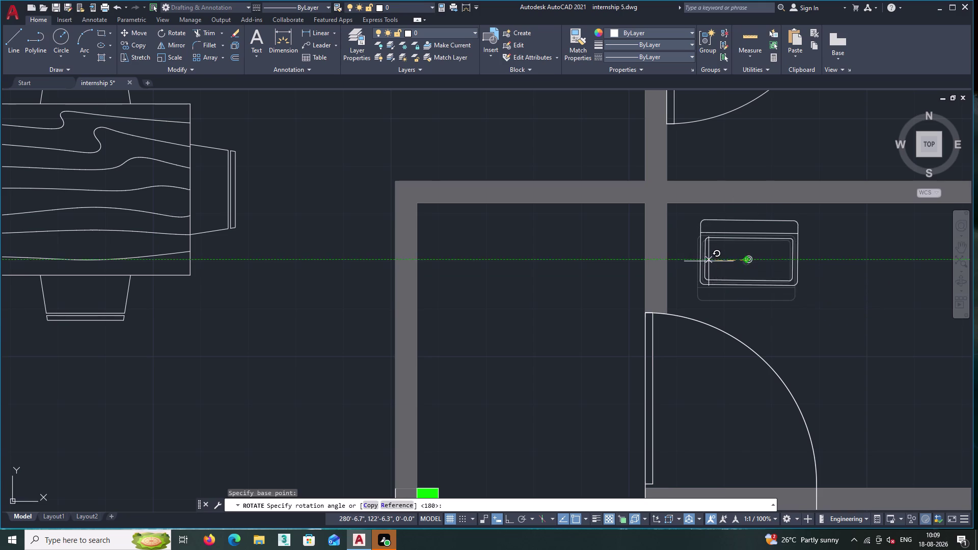
click(708, 262)
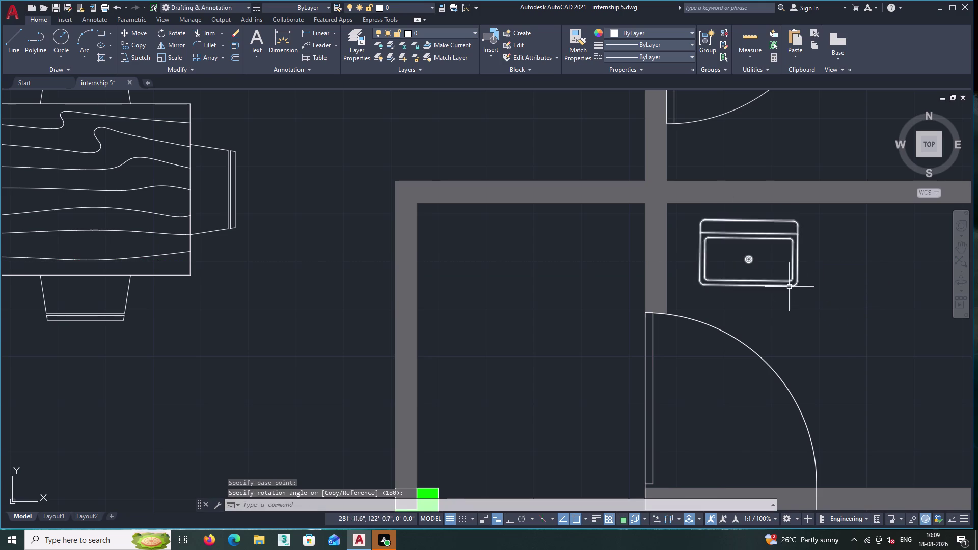
Move the basin so its top-edge midpoint sits against the bathroom's top wall.
click(814, 305)
click(768, 242)
right_click(767, 242)
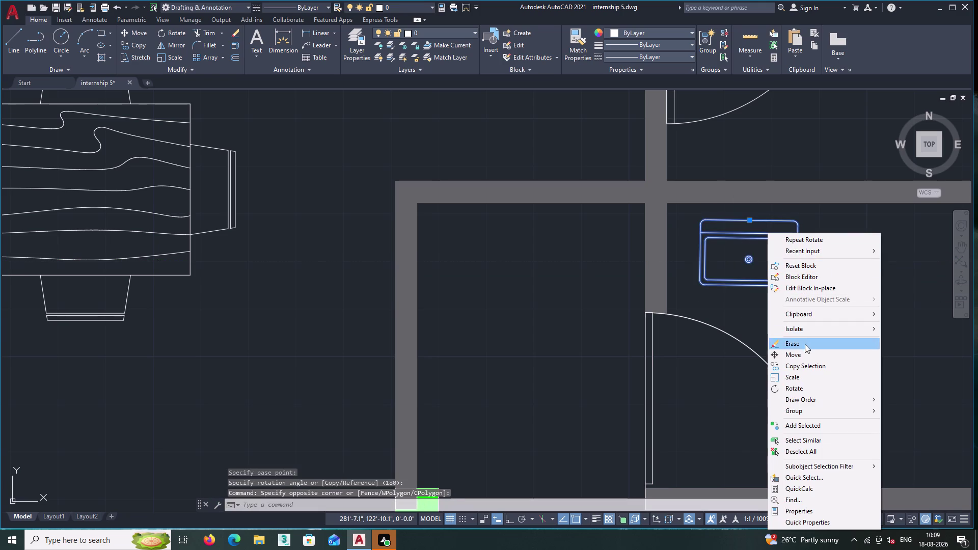
click(803, 353)
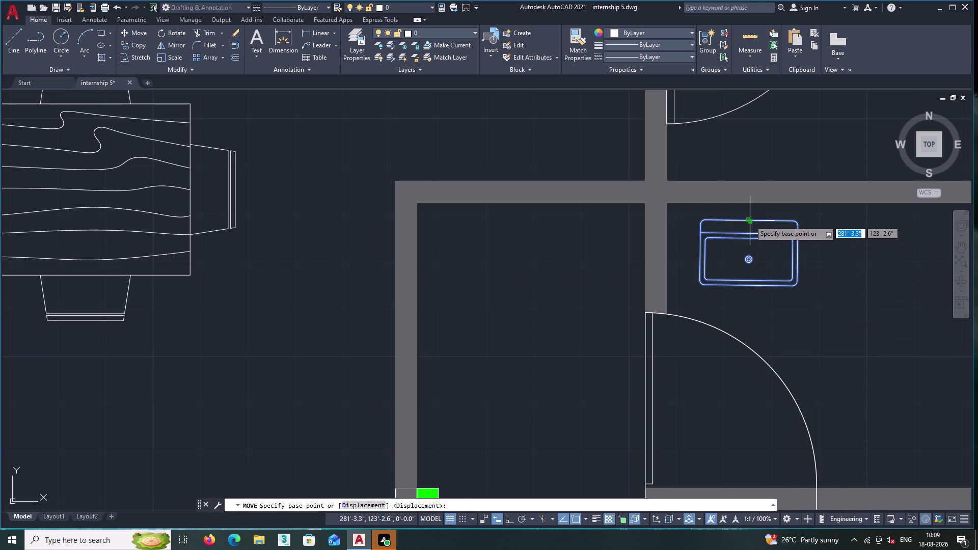
click(749, 220)
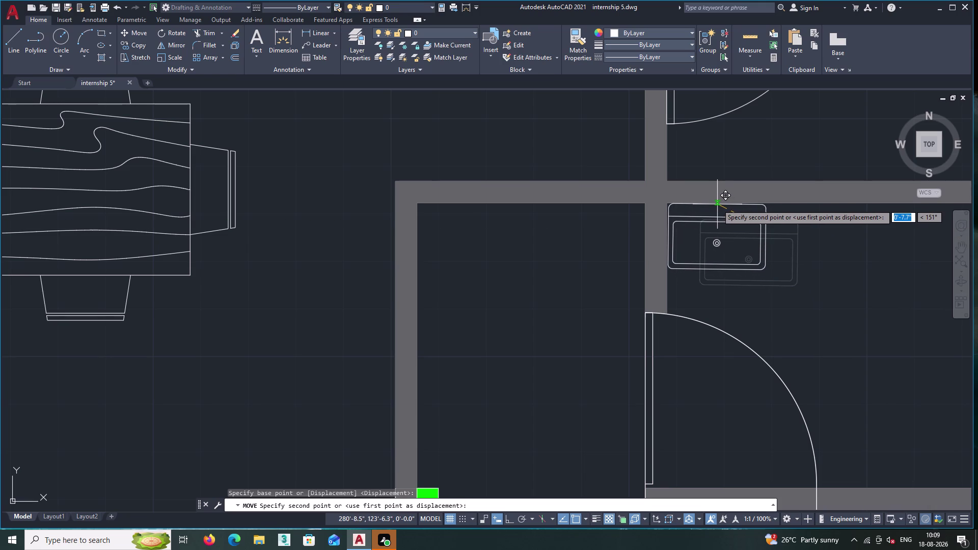
double_click(717, 204)
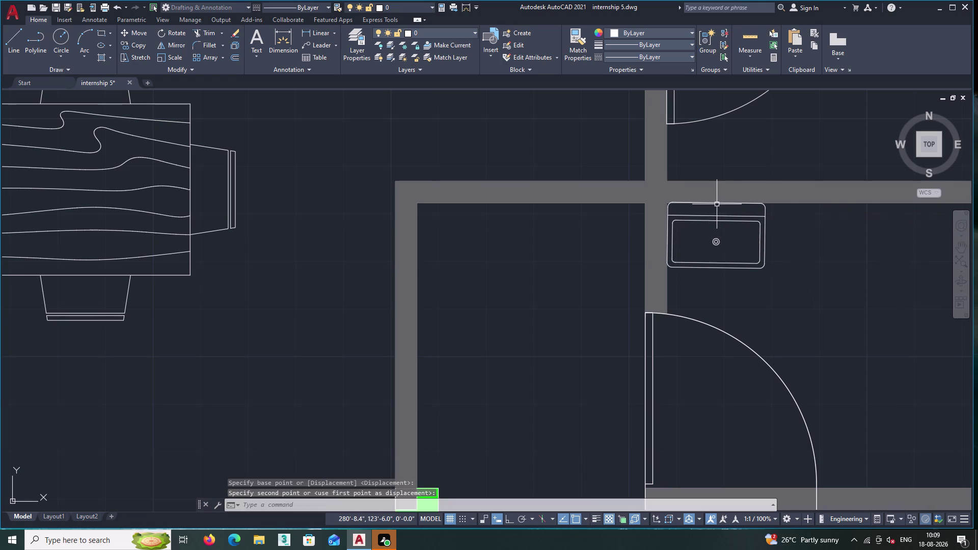
middle_drag(824, 281, 712, 283)
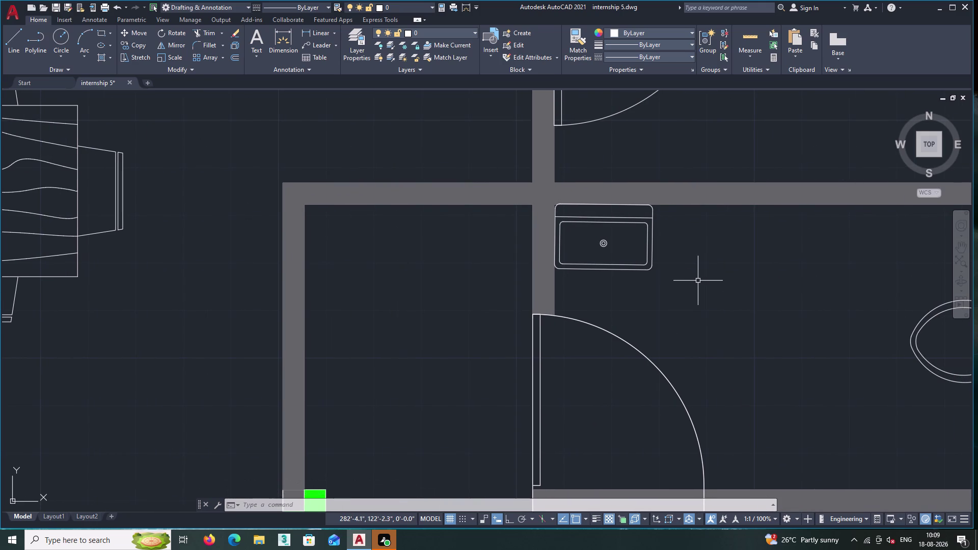
scroll(down, 3)
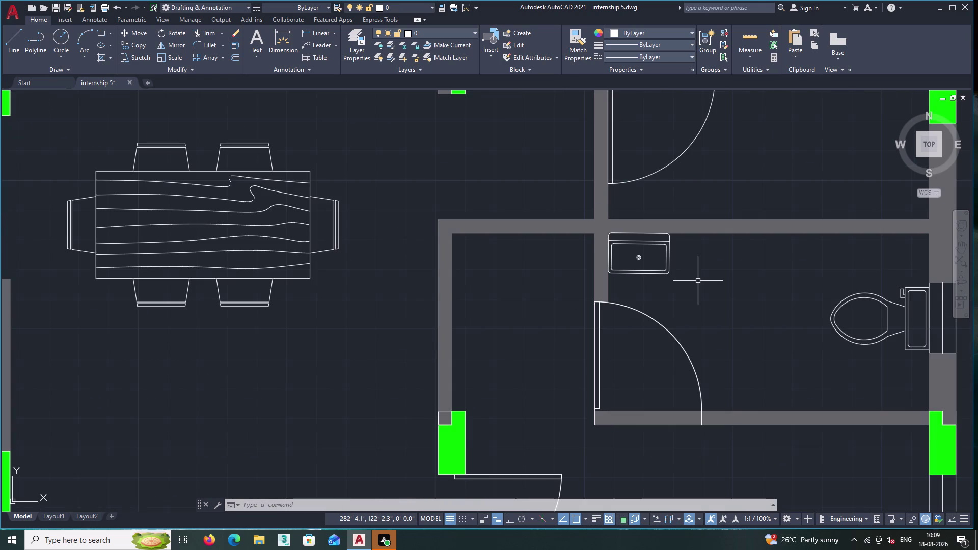
click(21, 33)
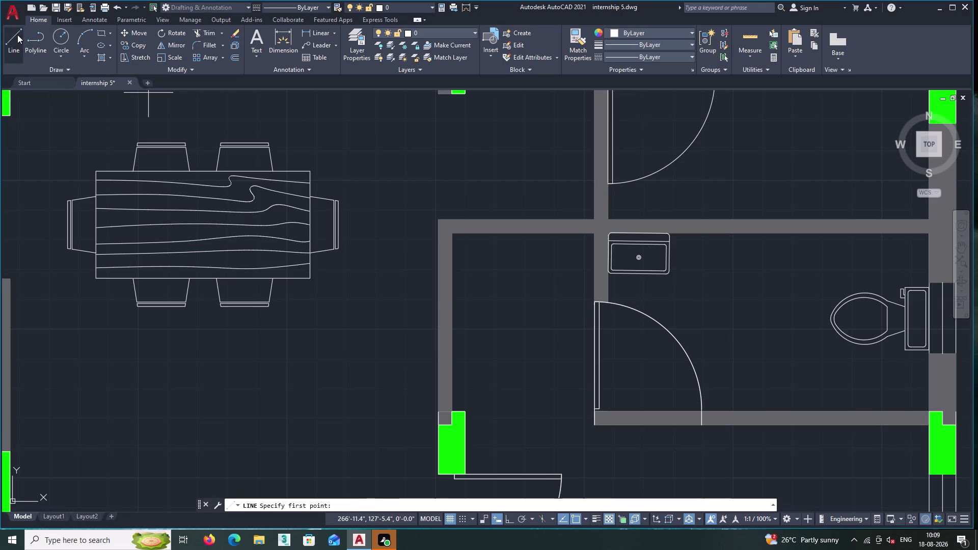
double_click(17, 35)
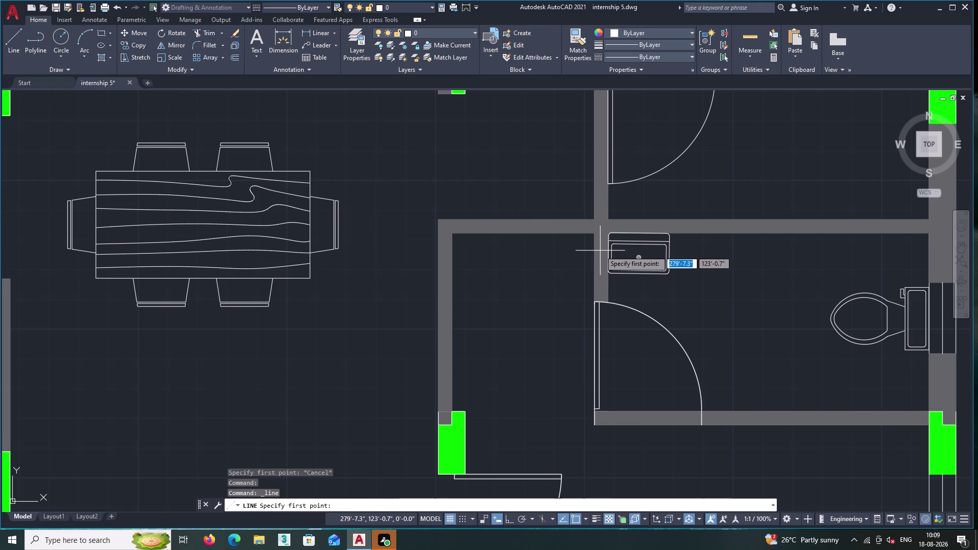
scroll(up, 3)
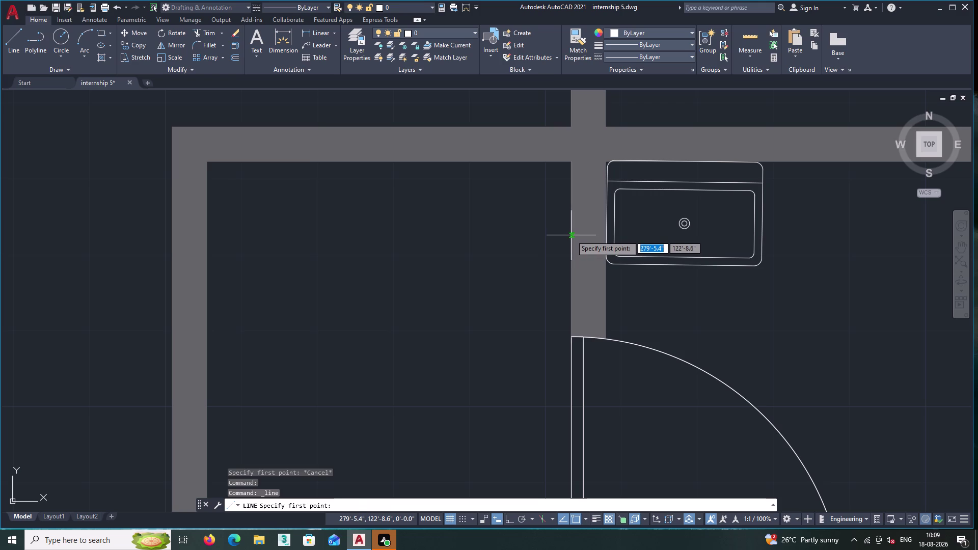
double_click(571, 235)
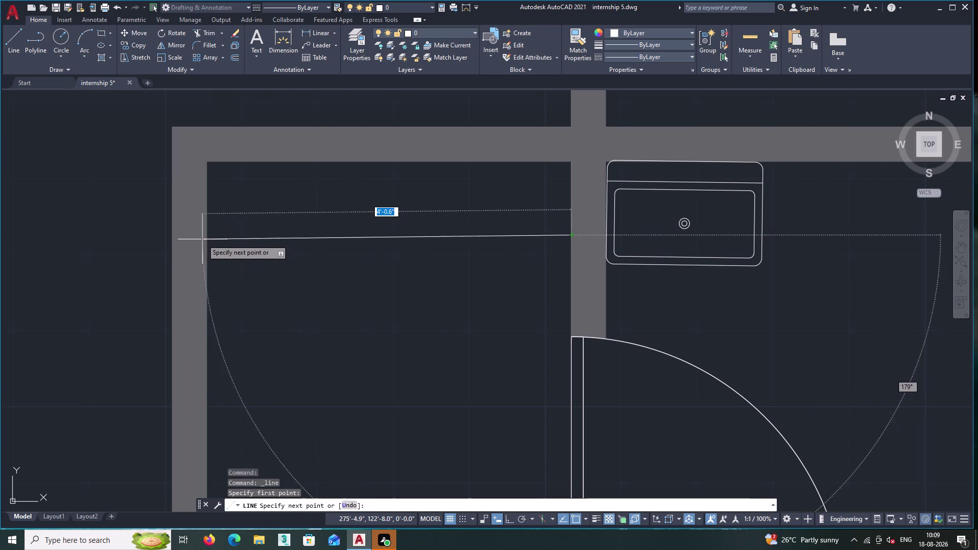
click(208, 235)
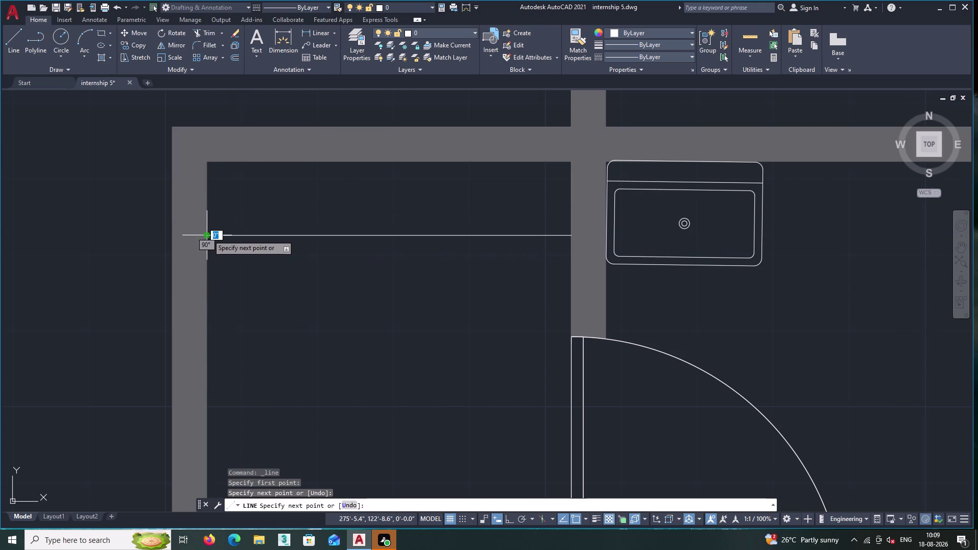
key(Return)
middle_drag(349, 289, 332, 287)
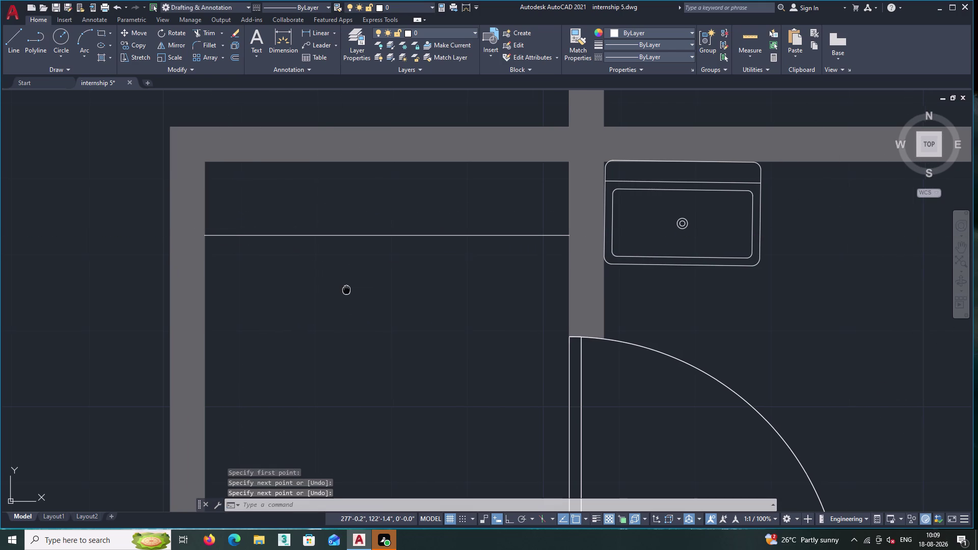
middle_drag(332, 287, 251, 262)
scroll(down, 3)
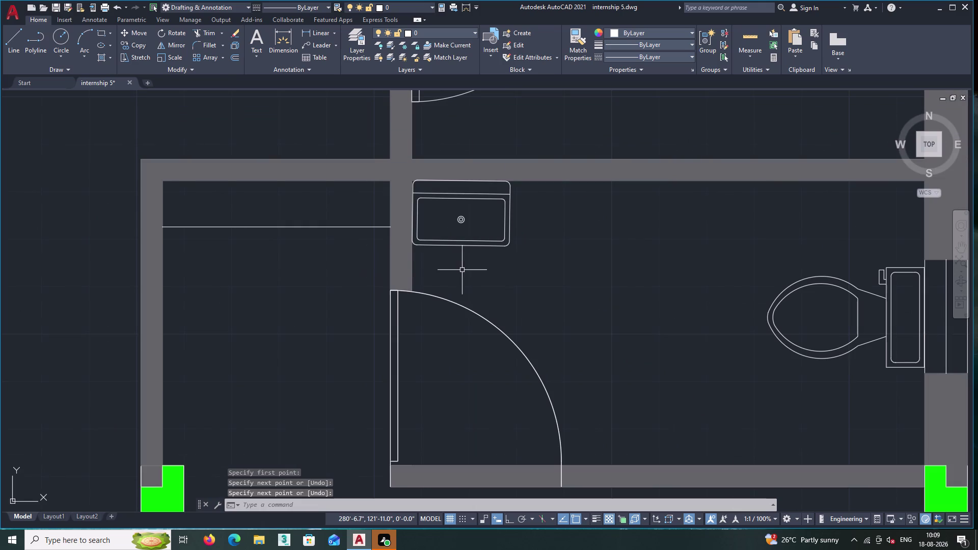
middle_drag(464, 270, 356, 279)
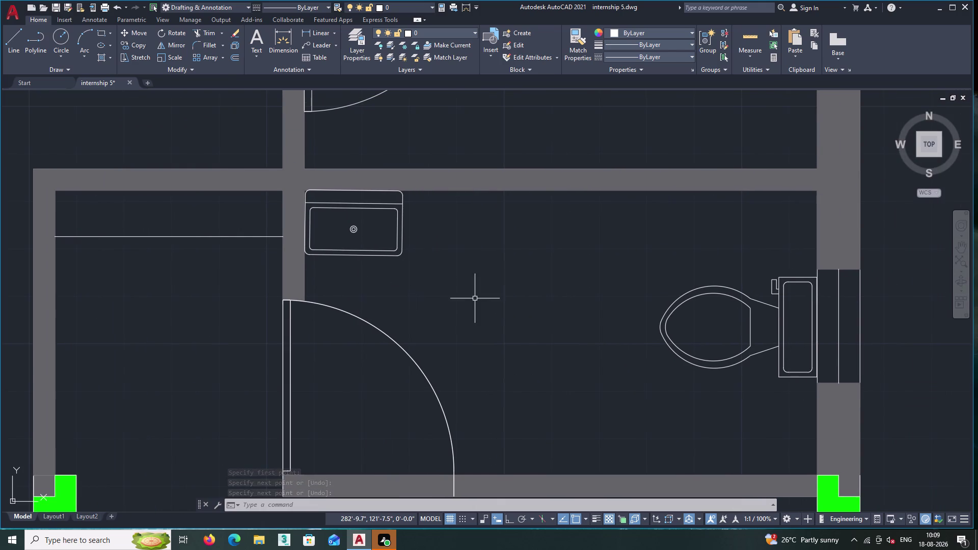
middle_drag(462, 274, 457, 269)
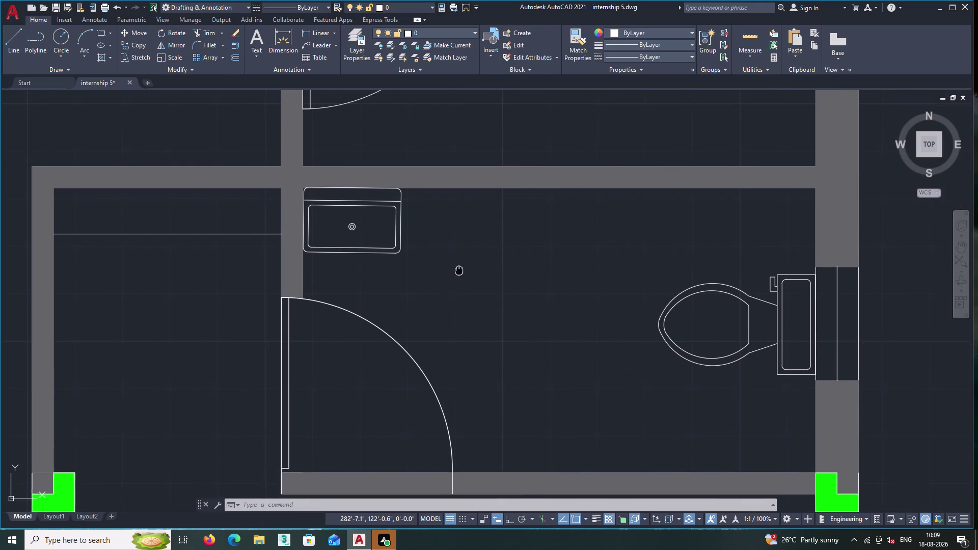
middle_drag(457, 269, 417, 223)
middle_drag(446, 314, 427, 241)
middle_drag(455, 318, 452, 268)
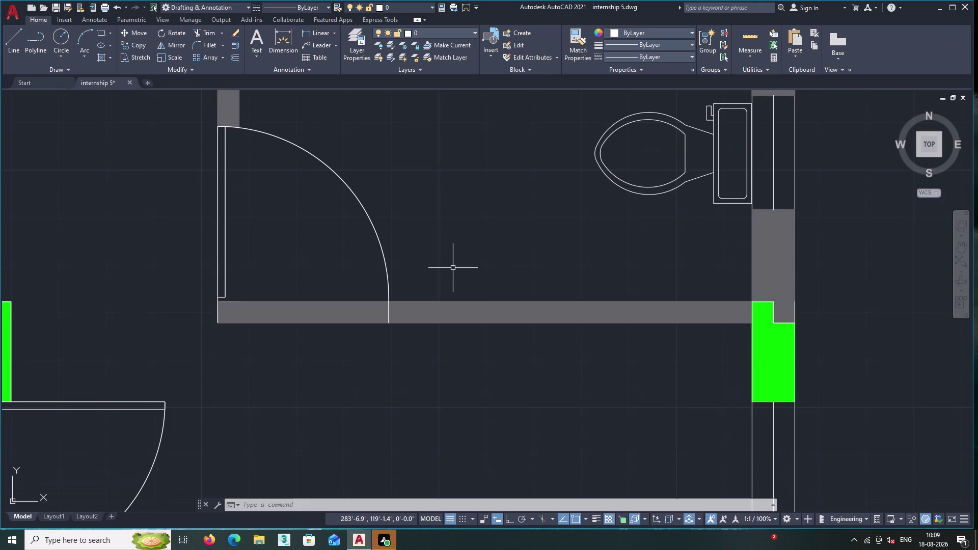
With Ortho on, draw a three-sided wardrobe outline hanging from the bathroom's lower wall.
click(12, 44)
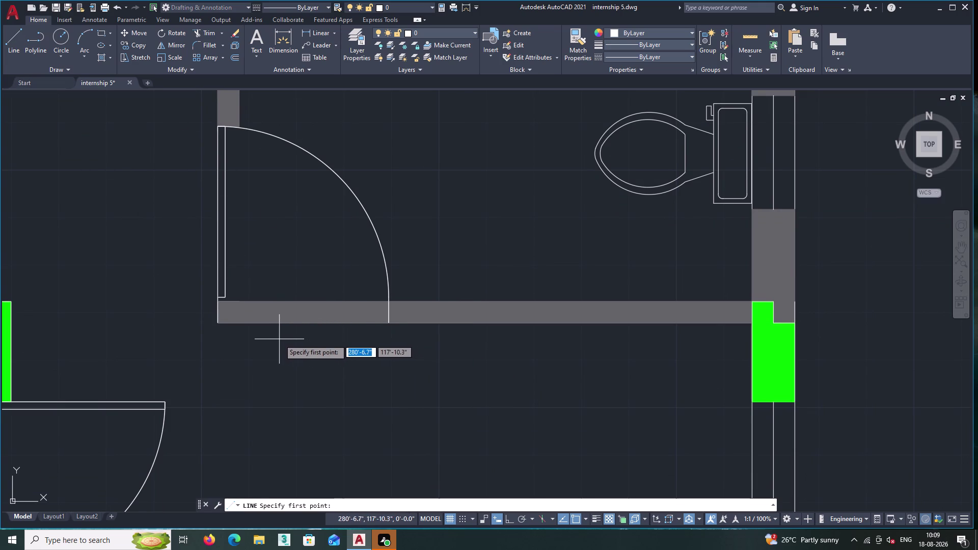
click(253, 324)
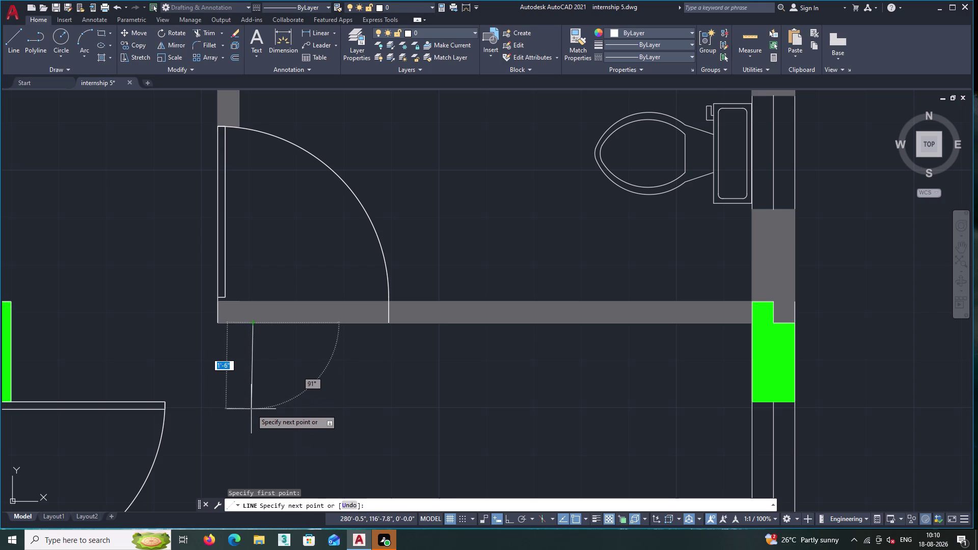
key(F8)
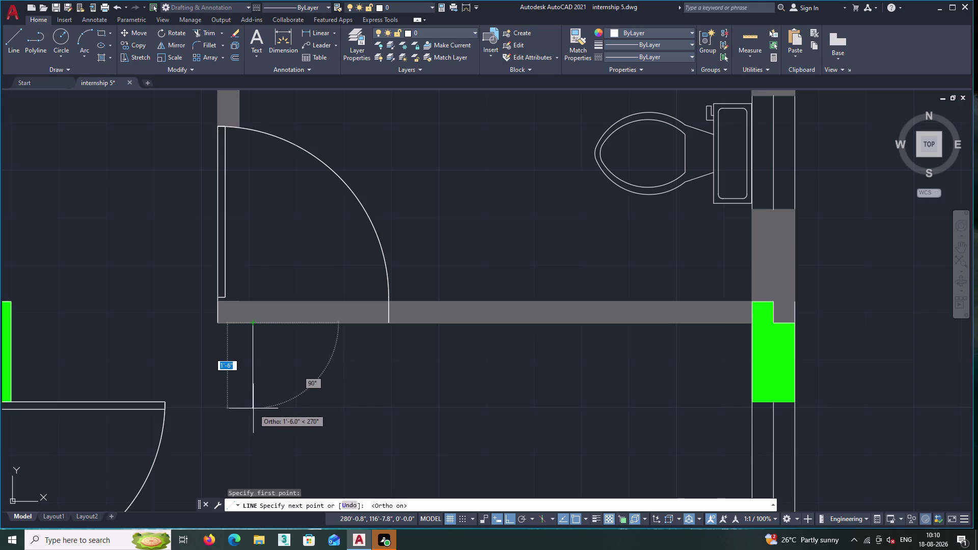
click(254, 408)
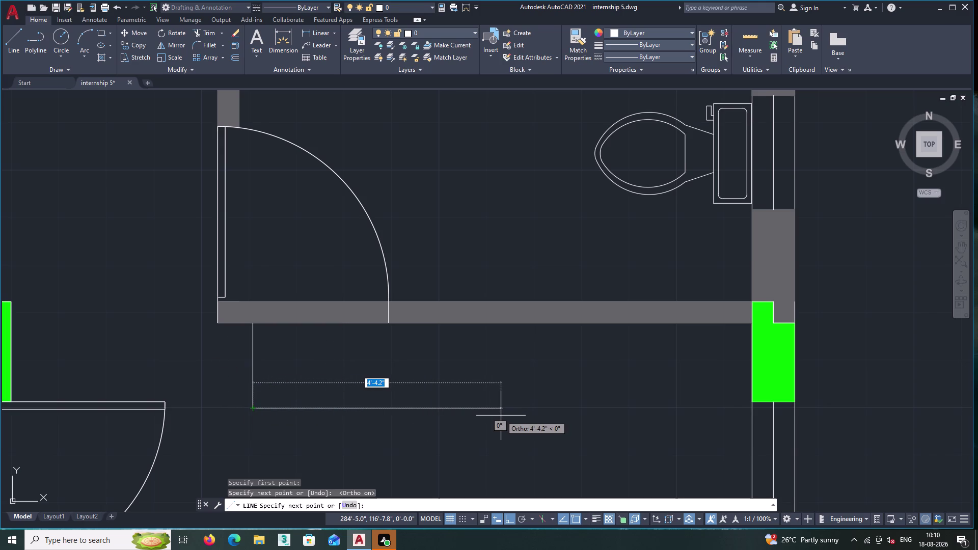
scroll(down, 3)
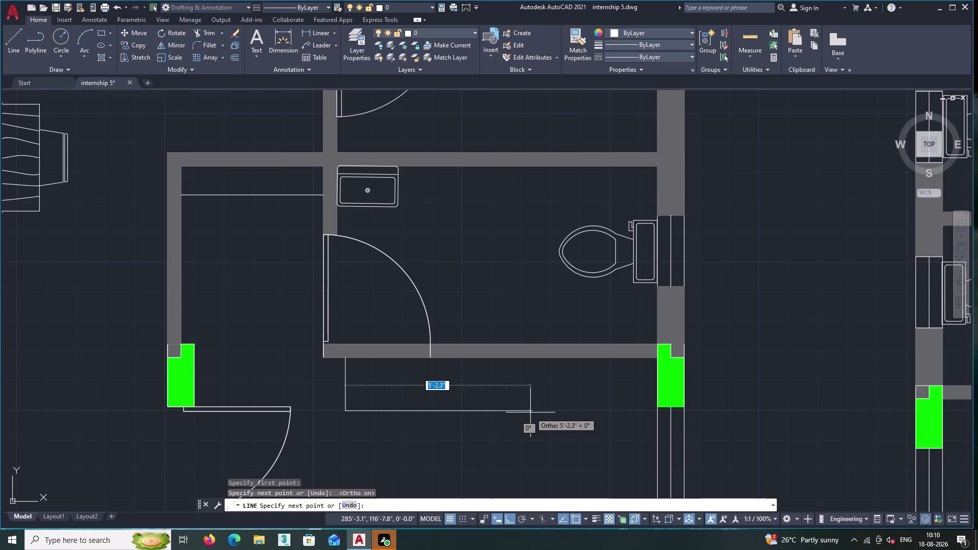
click(530, 412)
right_click(530, 412)
click(509, 369)
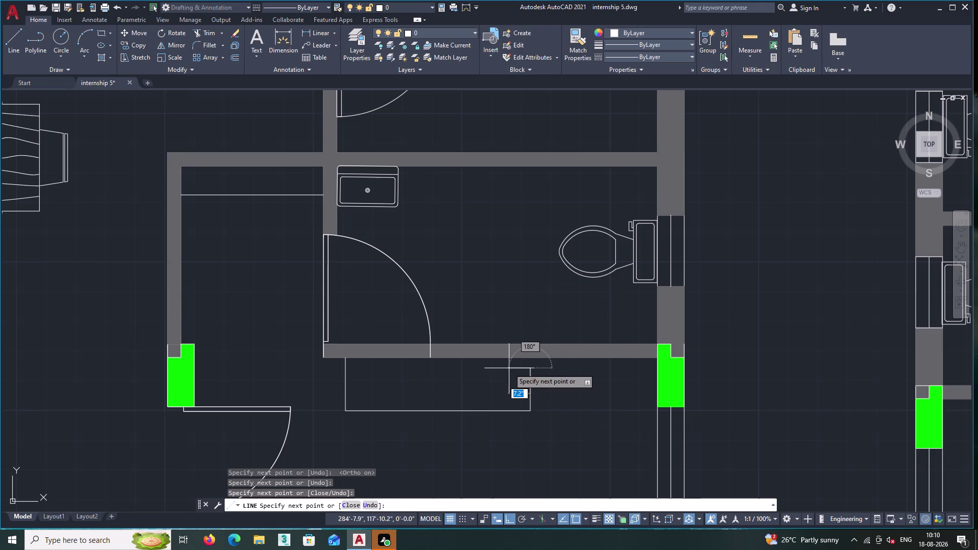
click(528, 358)
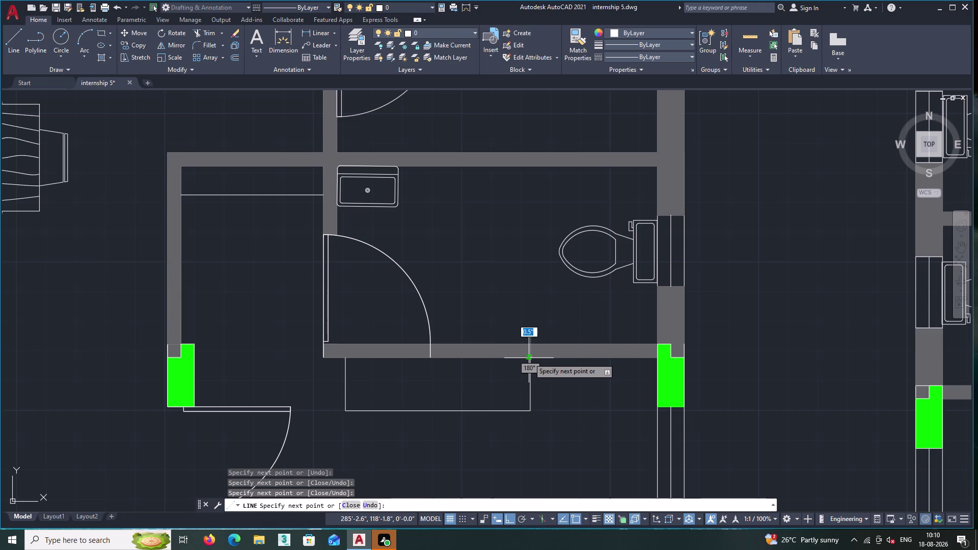
key(Return)
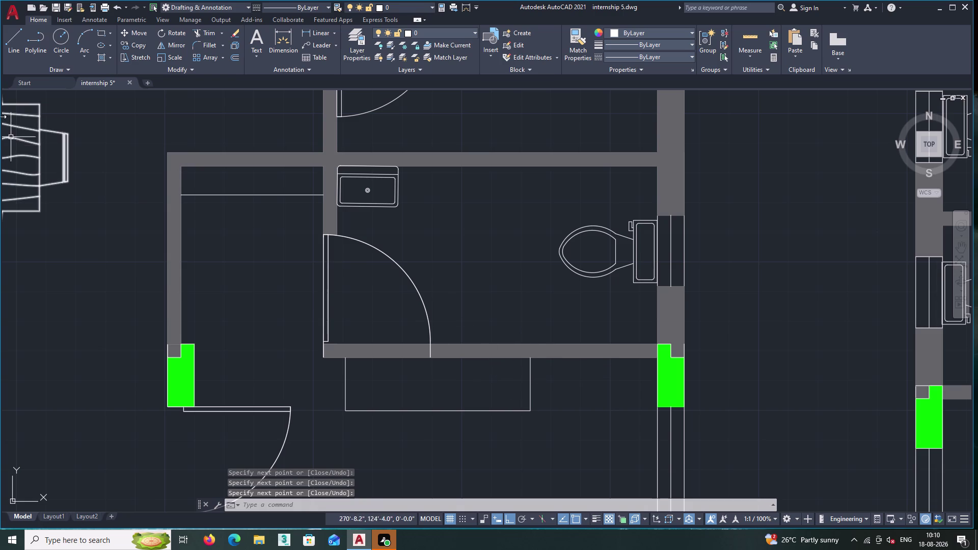
click(8, 41)
scroll(up, 3)
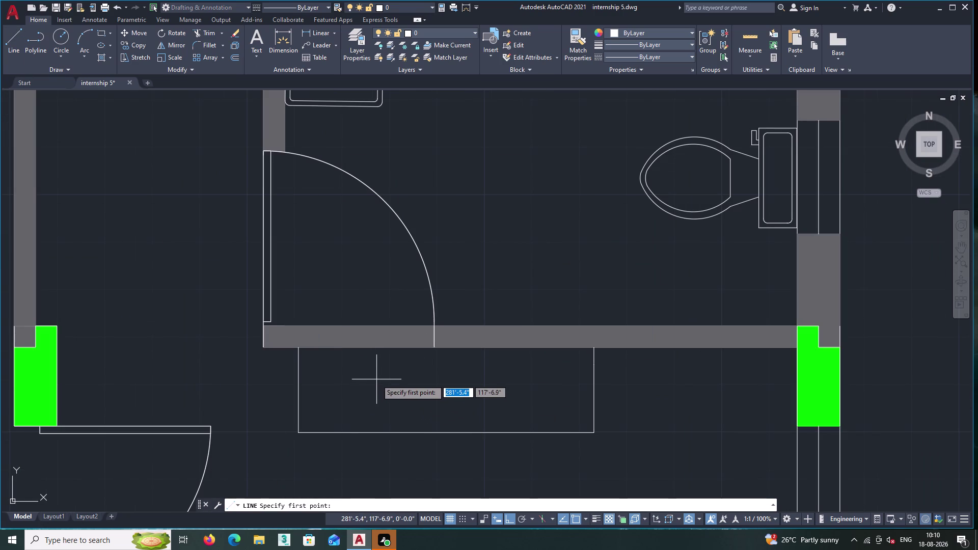
Draw a thin closed rectangle inside the wardrobe outline, closing back at its start point.
click(359, 369)
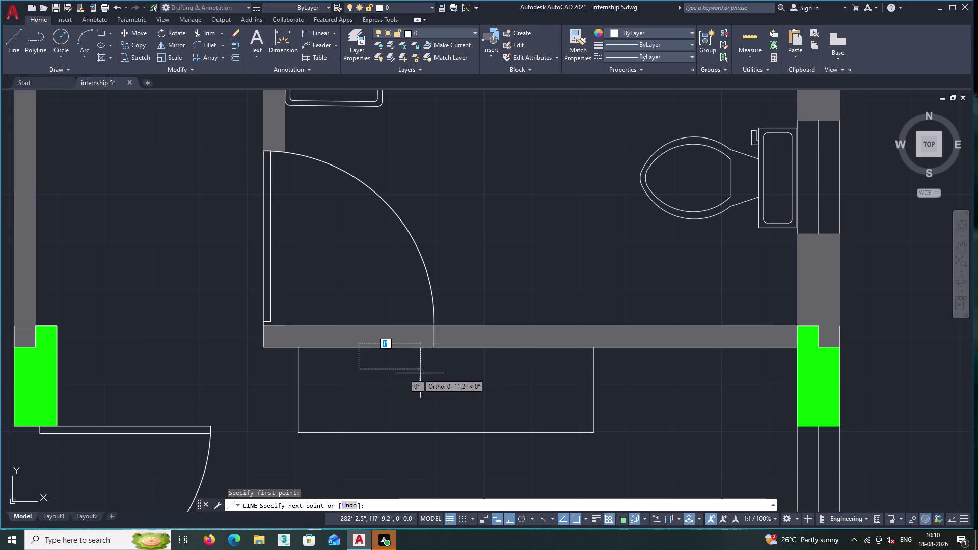
click(562, 368)
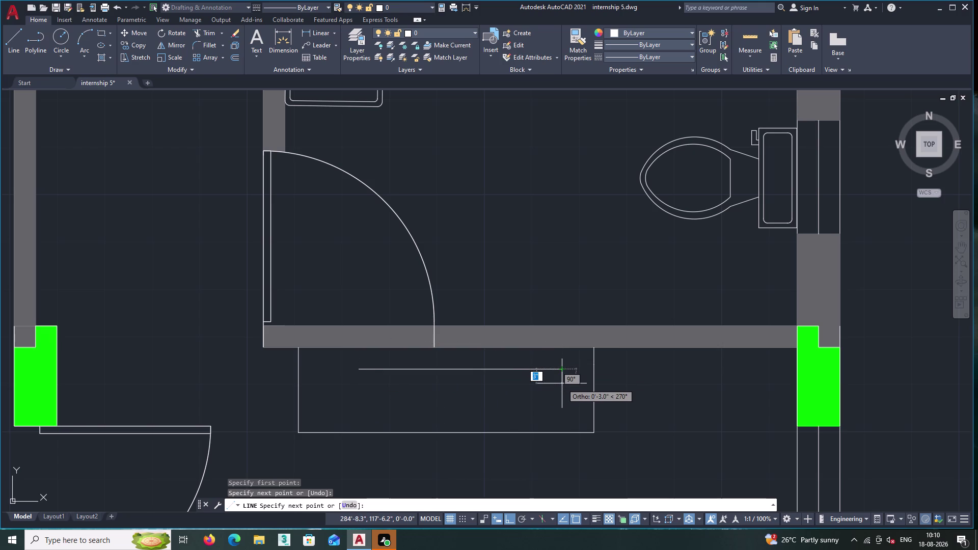
click(562, 384)
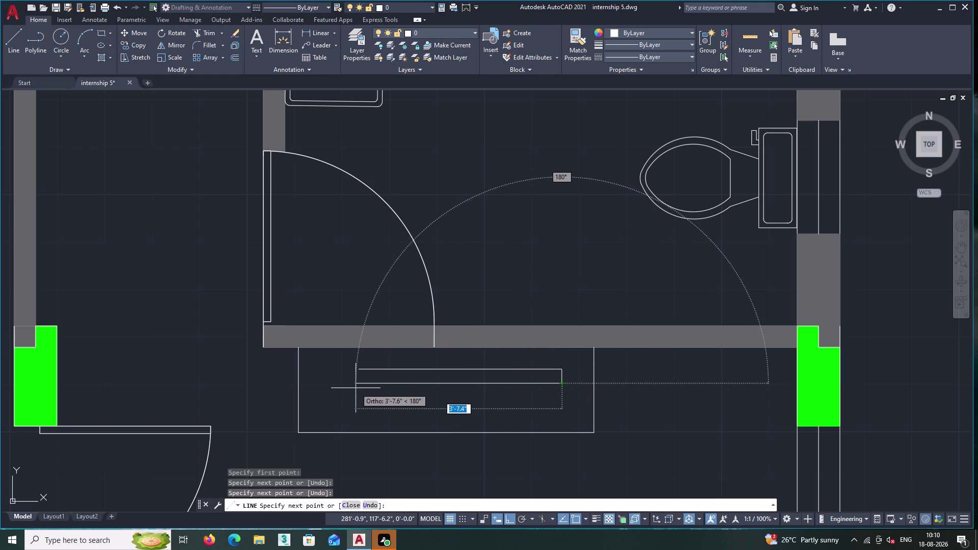
click(352, 388)
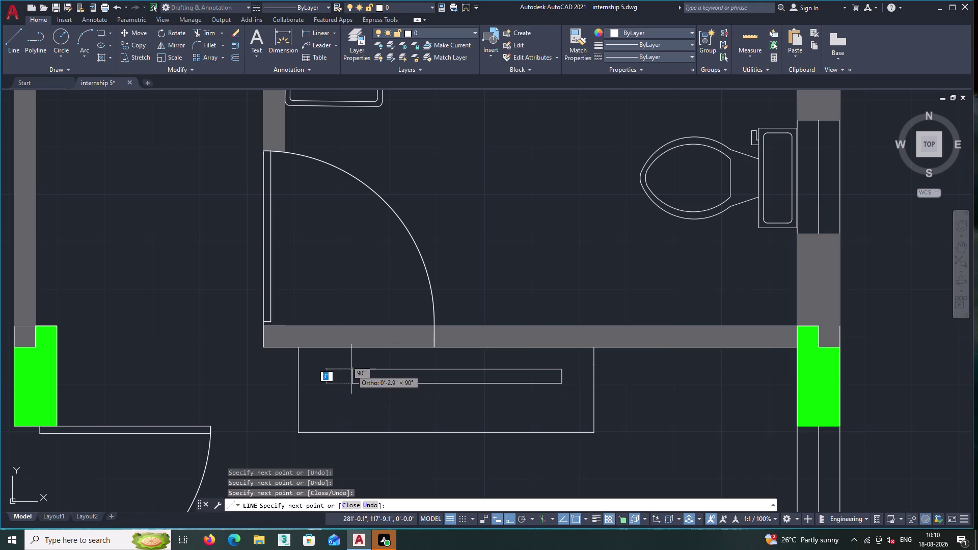
scroll(up, 3)
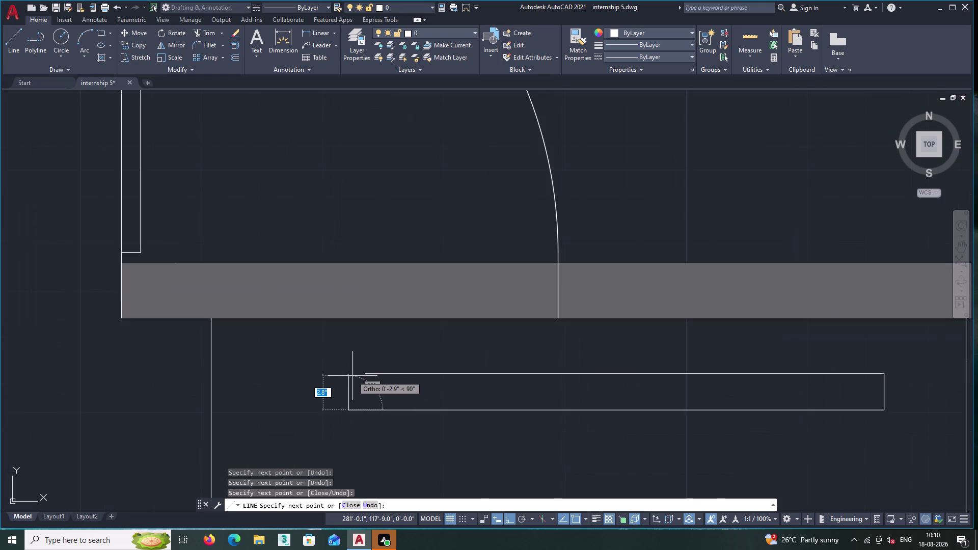
click(352, 374)
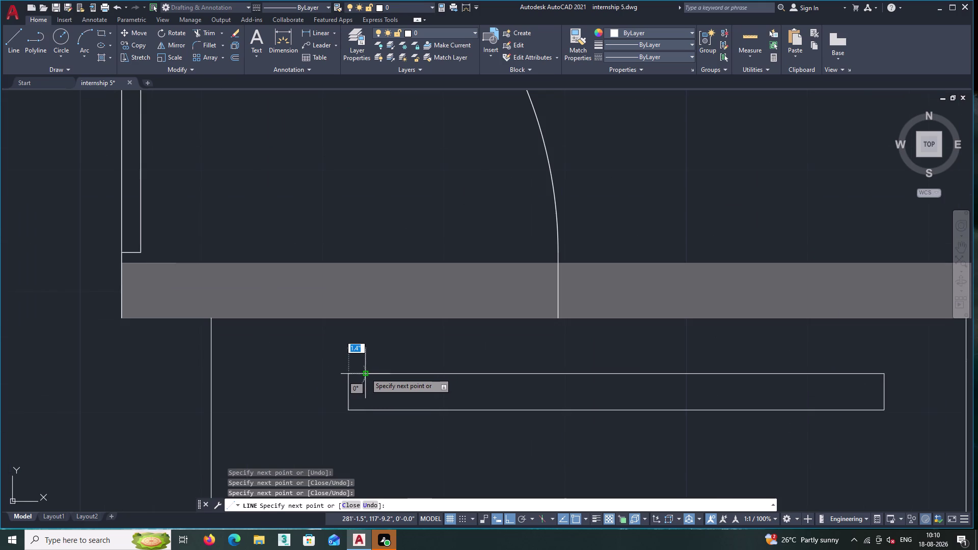
click(365, 373)
key(Return)
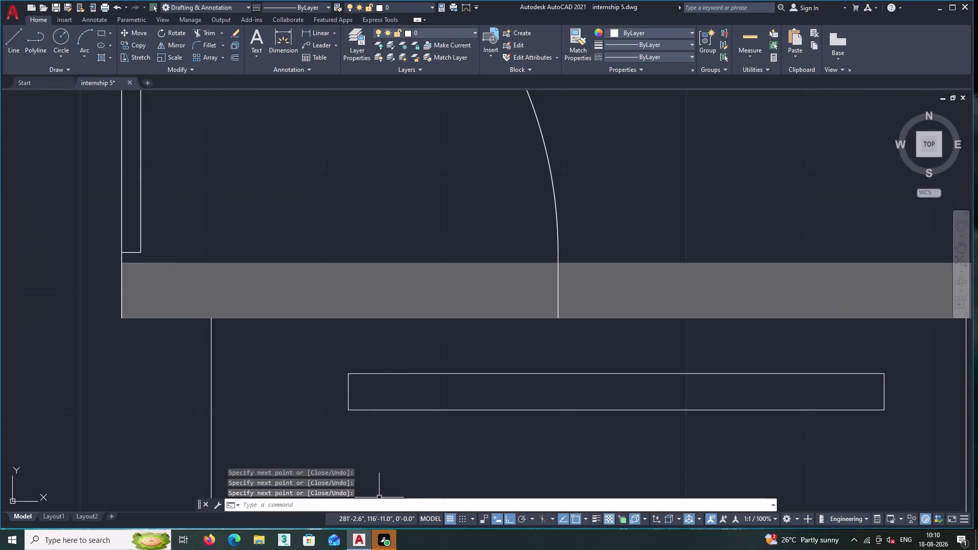
scroll(down, 3)
middle_drag(397, 454, 331, 333)
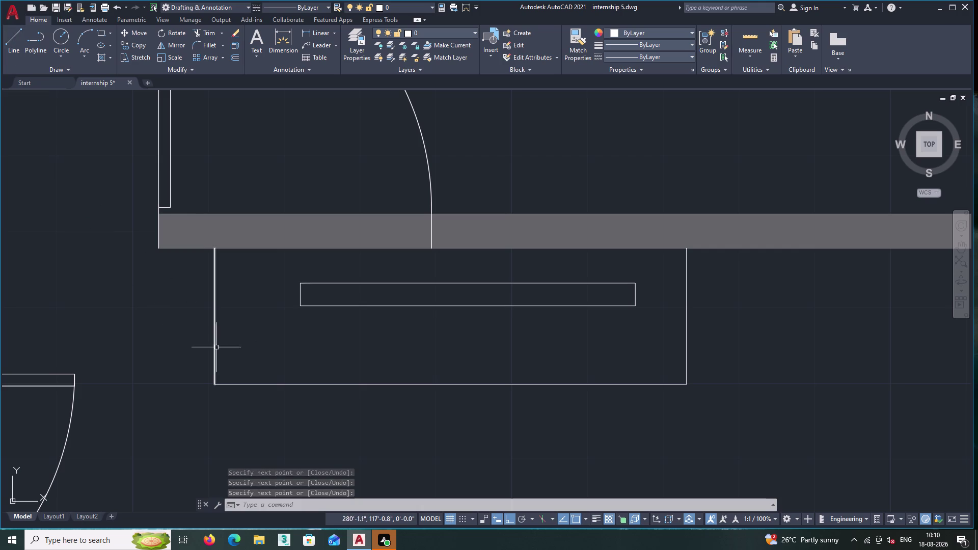
Draw a horizontal dividing line across the wardrobe outline from left to right side.
click(17, 37)
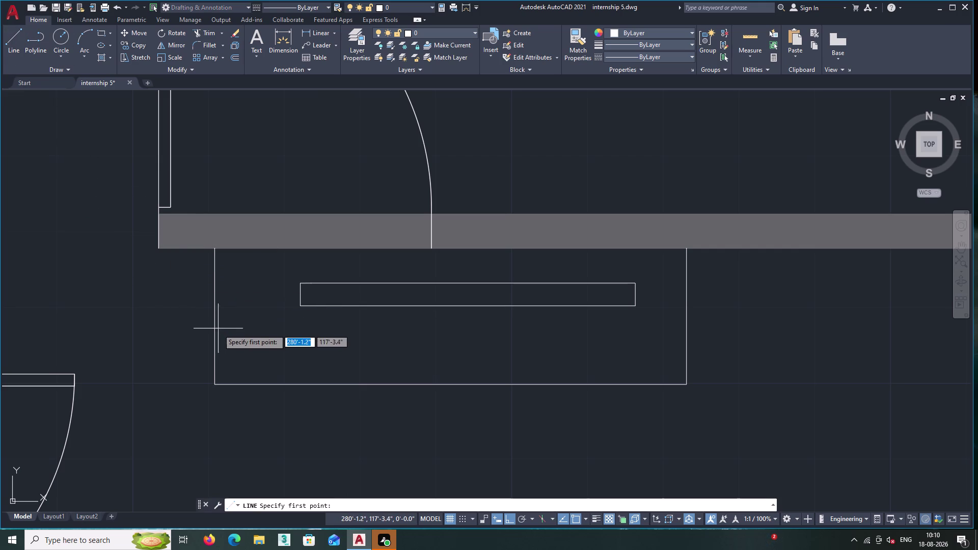
click(213, 352)
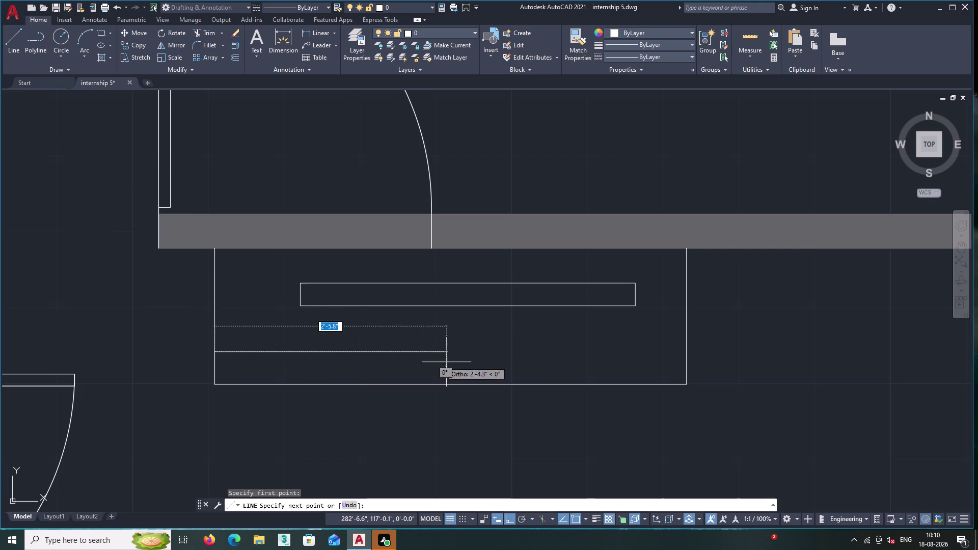
click(687, 353)
key(Return)
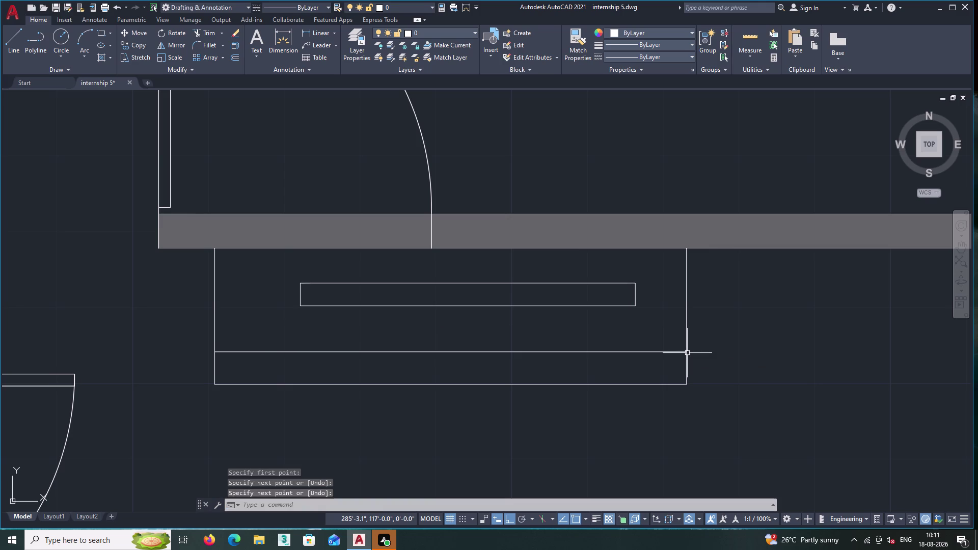
Trim away the outline's lower strip below the new line using a fence cut.
text(tr)
key(Return)
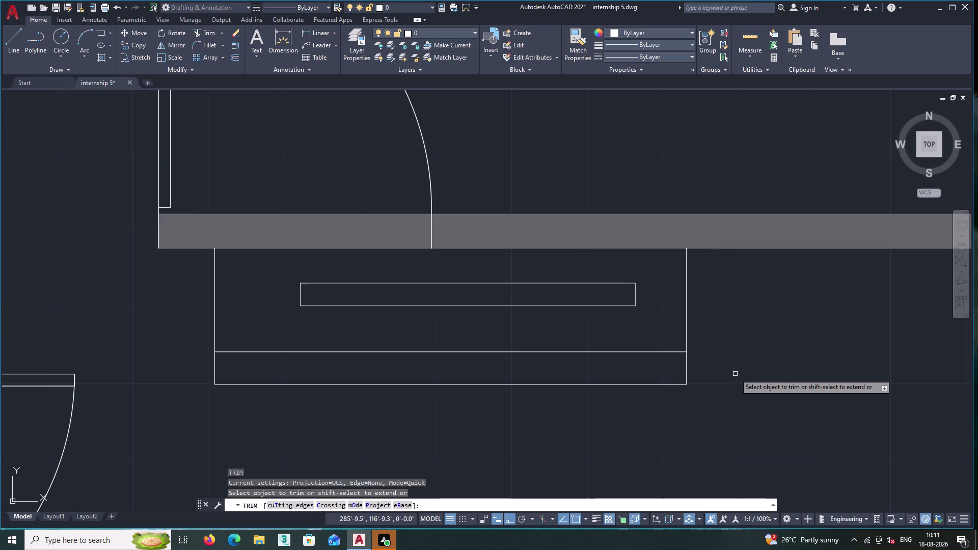
double_click(751, 359)
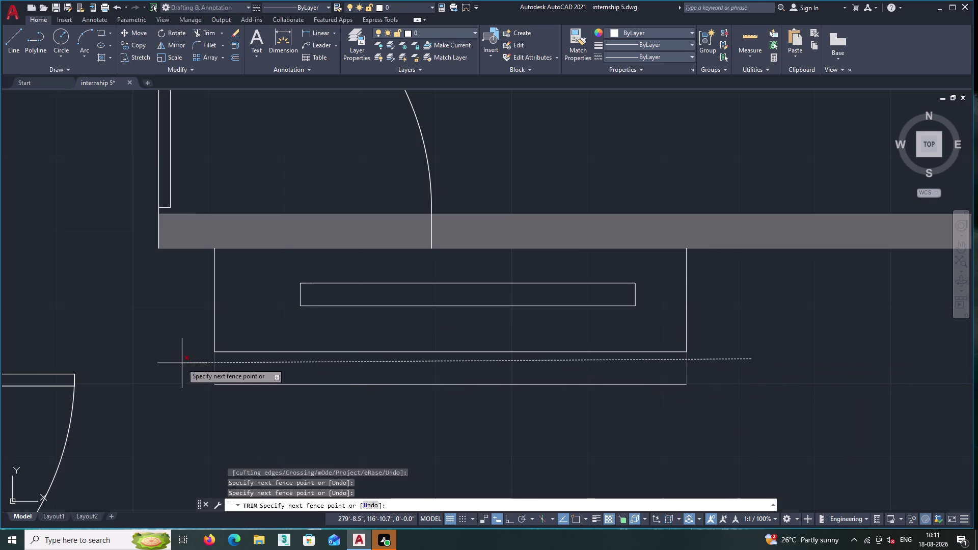
double_click(182, 363)
click(380, 422)
click(379, 376)
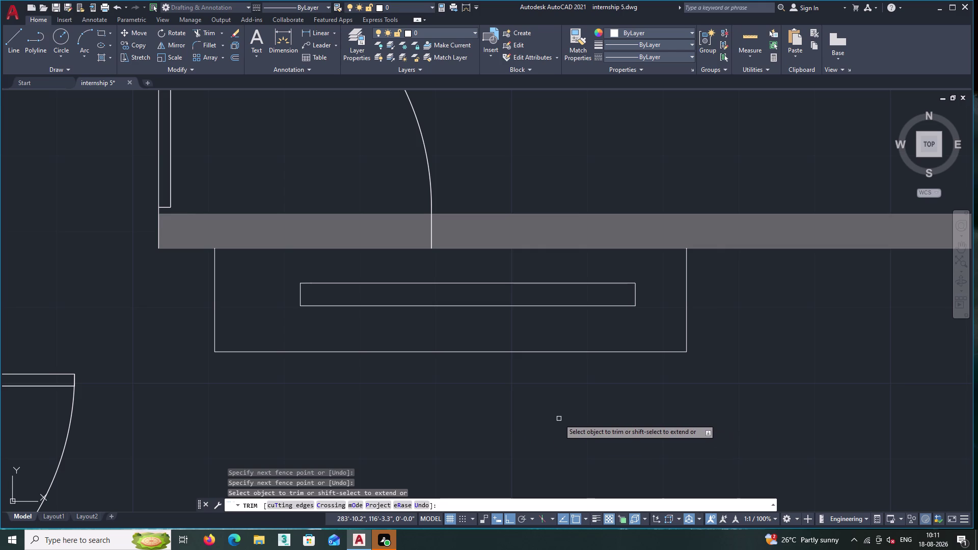
scroll(down, 3)
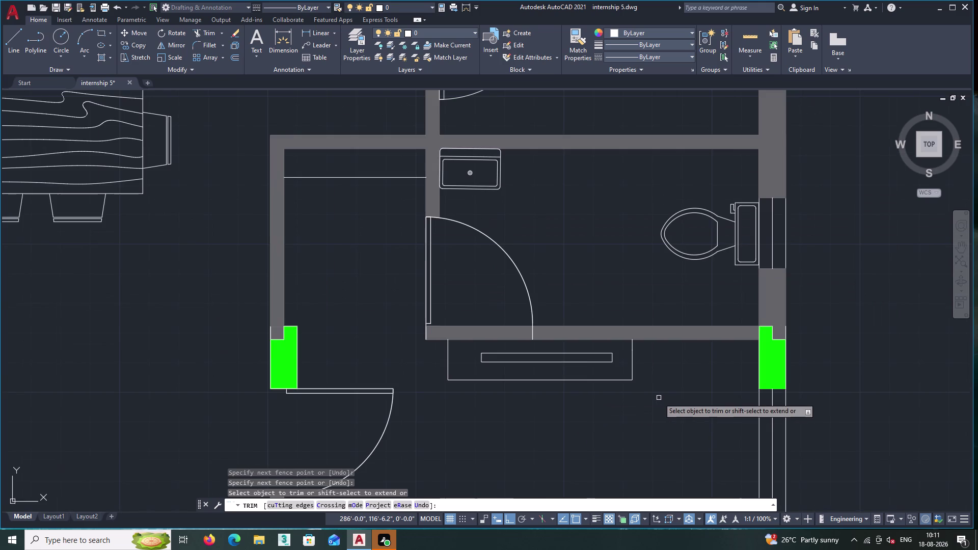
key(Return)
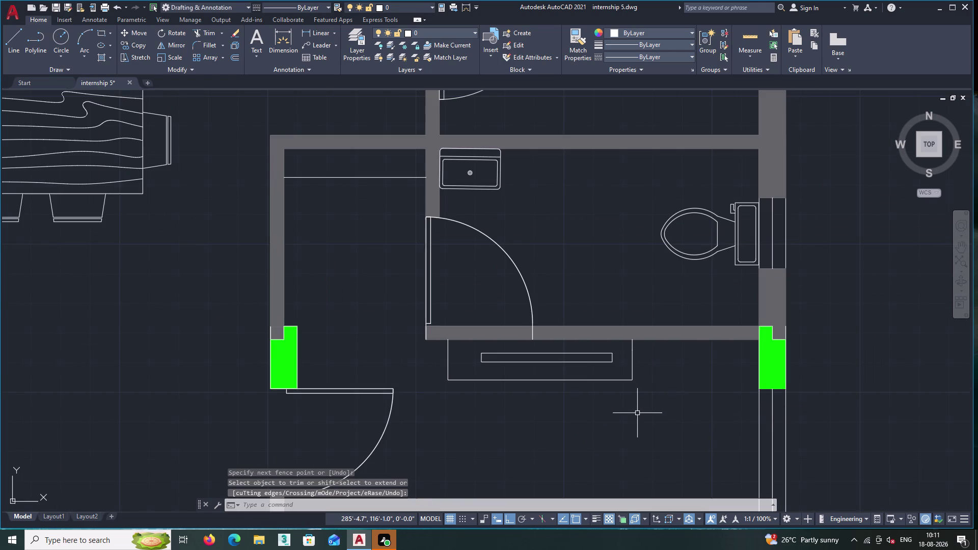
middle_drag(637, 413, 570, 369)
middle_drag(606, 387, 564, 355)
scroll(down, 3)
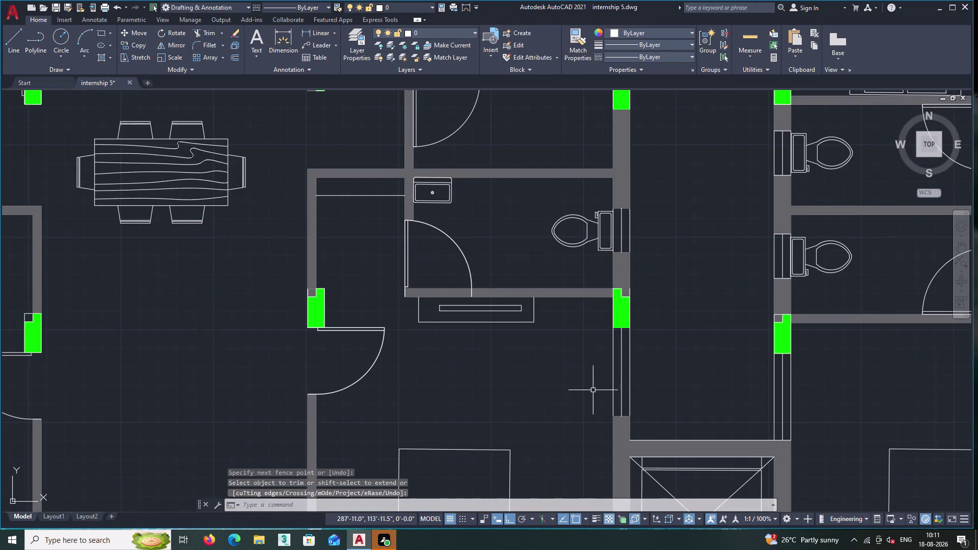
middle_drag(580, 382, 563, 340)
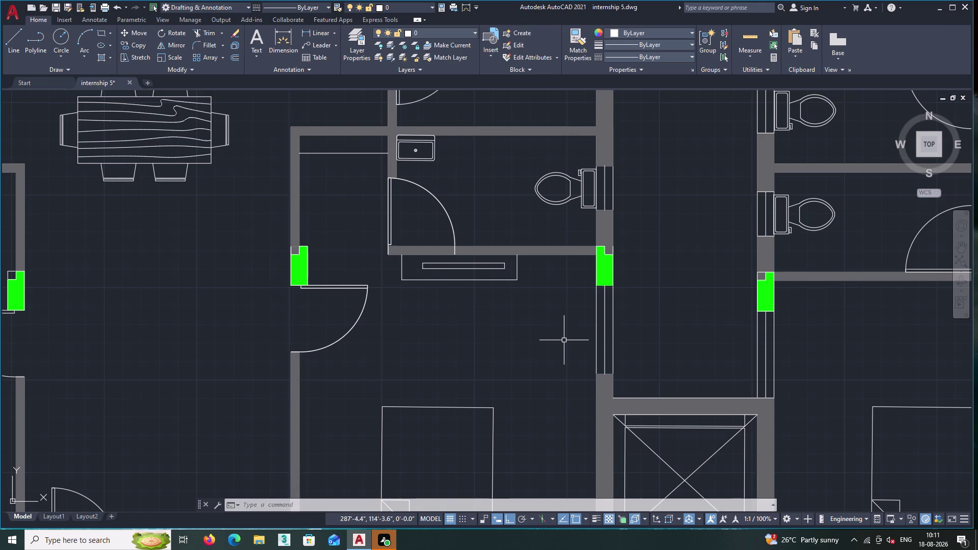
middle_drag(552, 446, 567, 325)
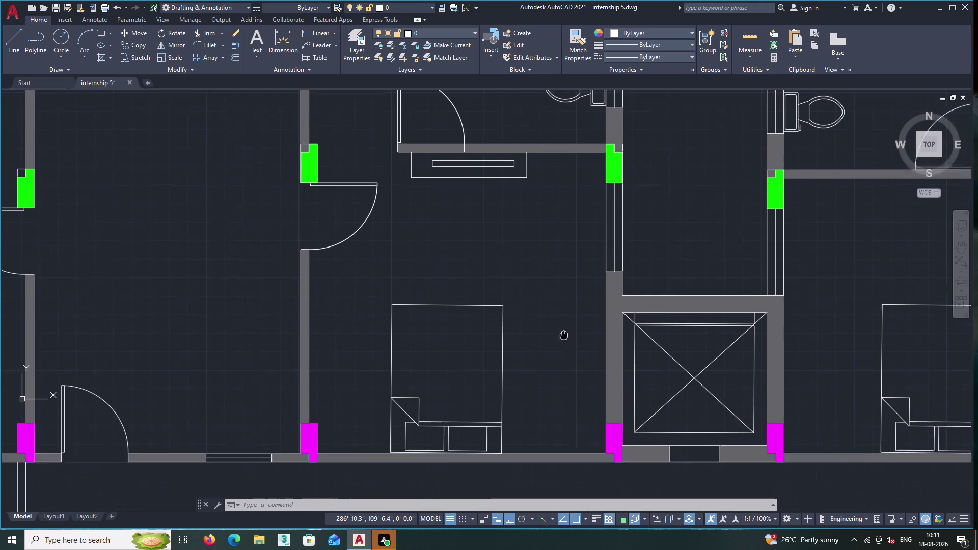
middle_drag(566, 325, 567, 319)
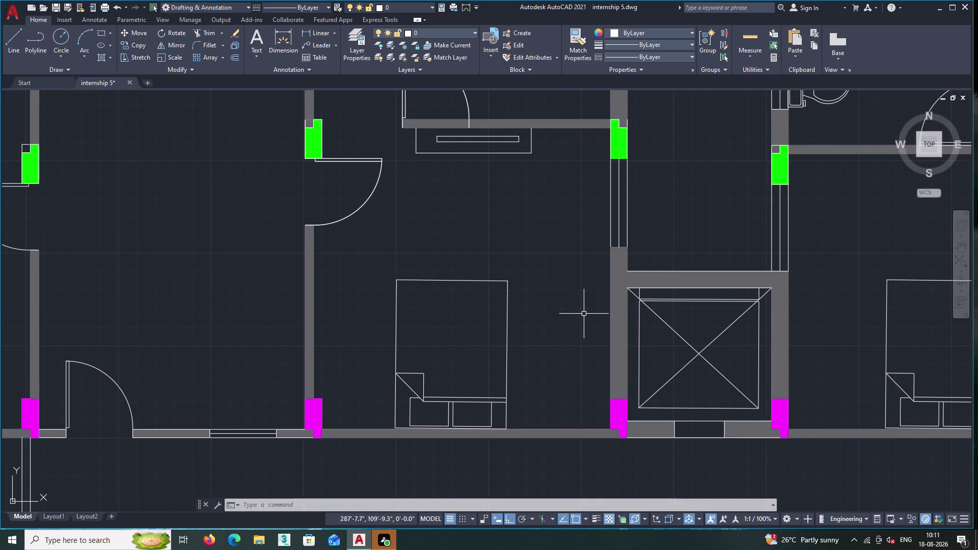
middle_drag(576, 314, 481, 331)
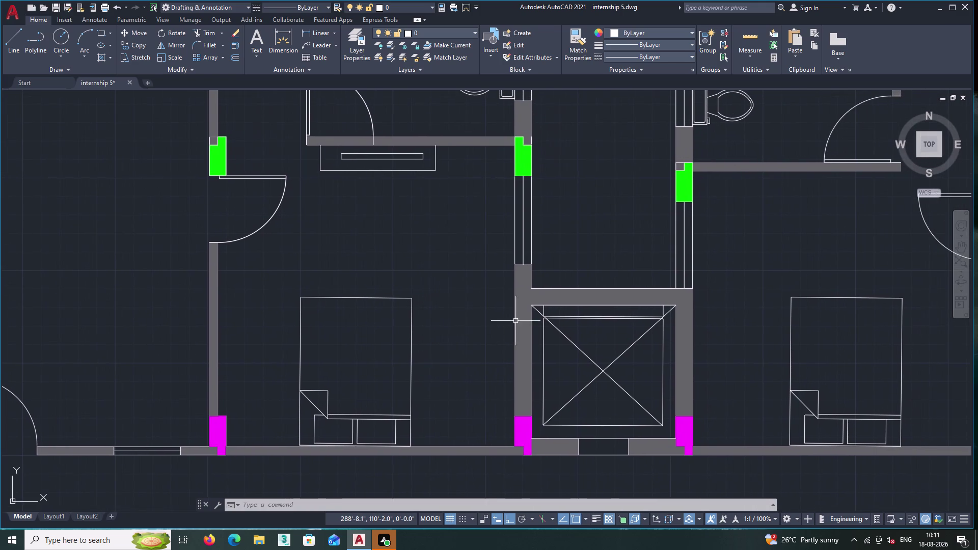
scroll(down, 3)
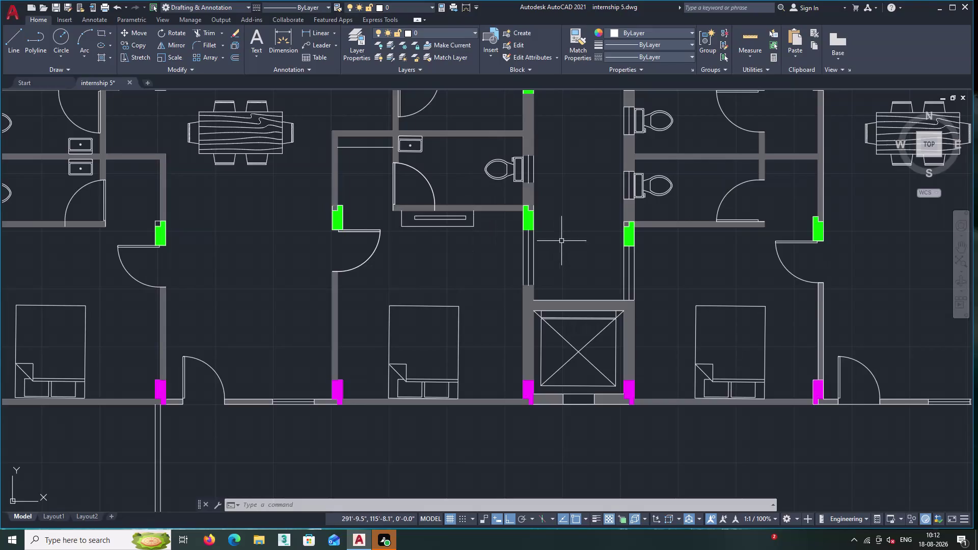
scroll(down, 3)
middle_drag(483, 279, 487, 344)
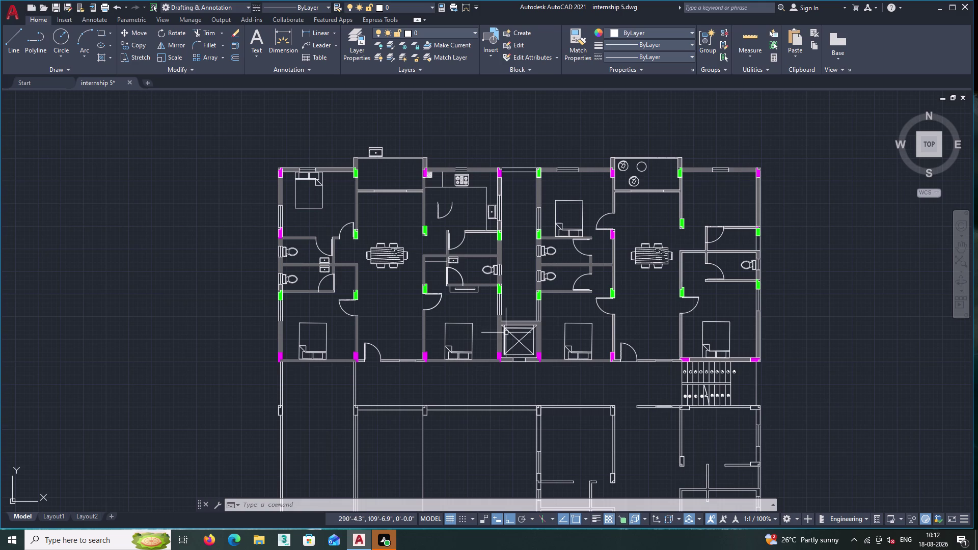
scroll(up, 3)
middle_drag(779, 175, 604, 549)
middle_drag(559, 454, 561, 373)
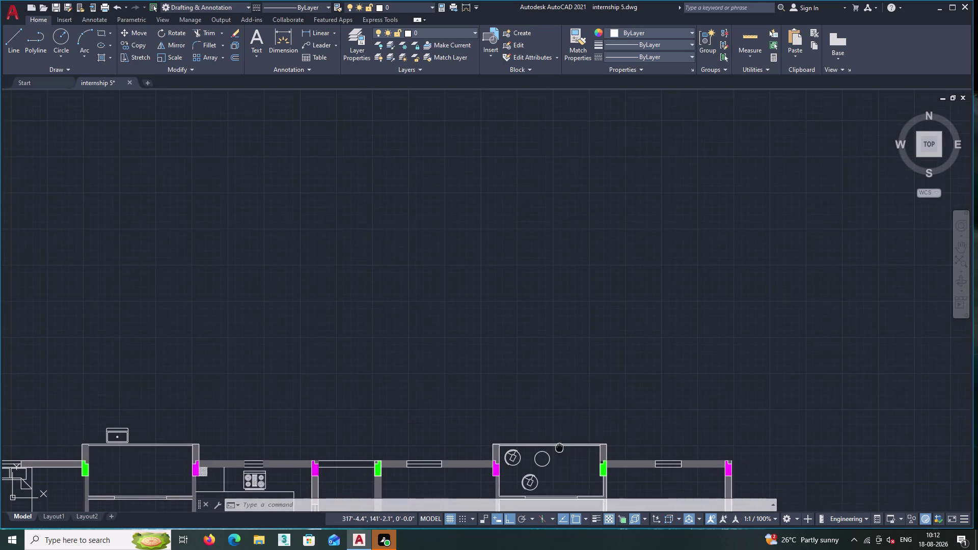
middle_drag(562, 374, 571, 303)
scroll(up, 3)
Window-select the round table and its two chairs and copy them from a base point.
click(537, 389)
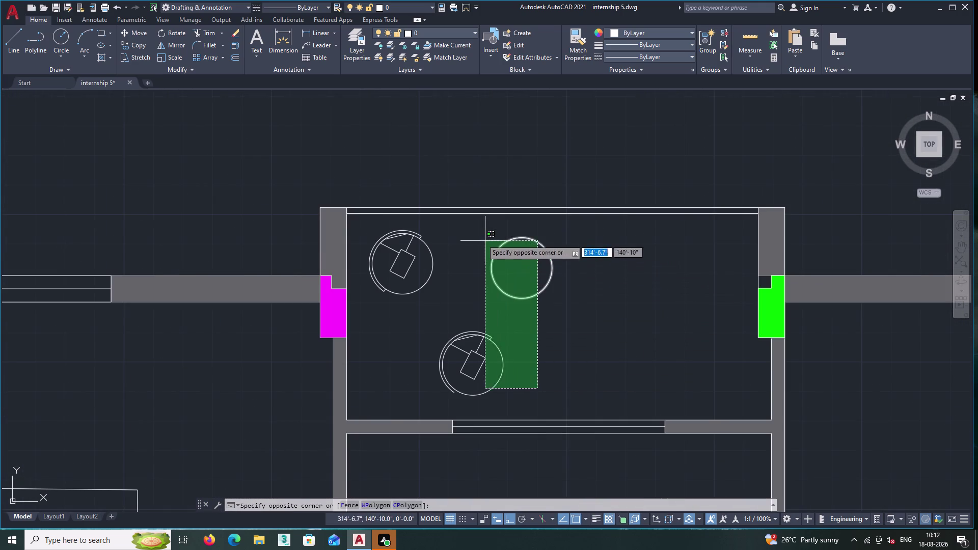
double_click(409, 233)
right_click(460, 252)
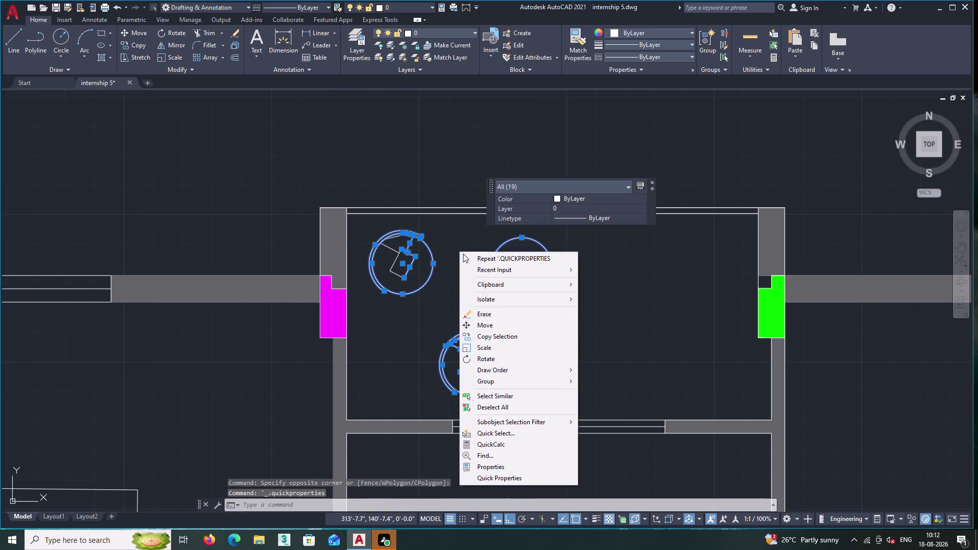
click(505, 336)
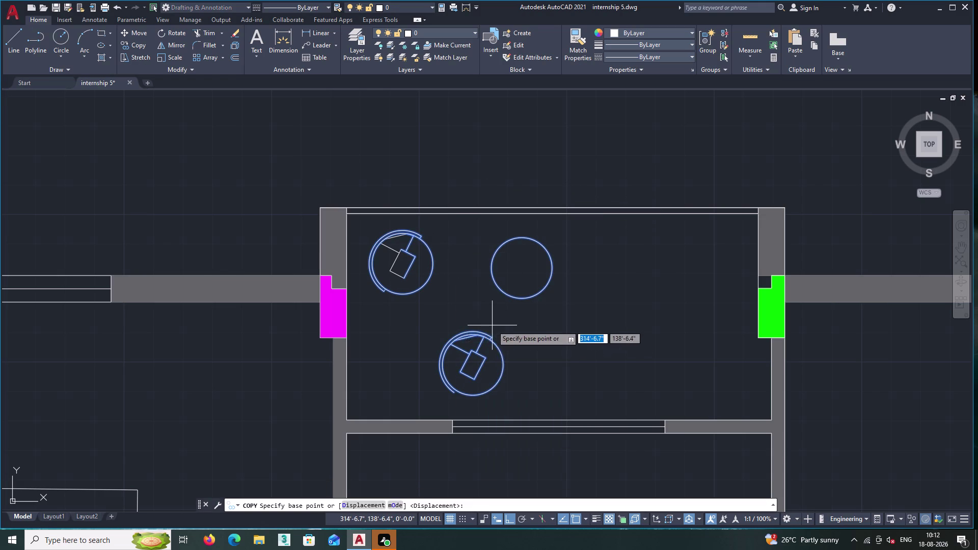
double_click(472, 365)
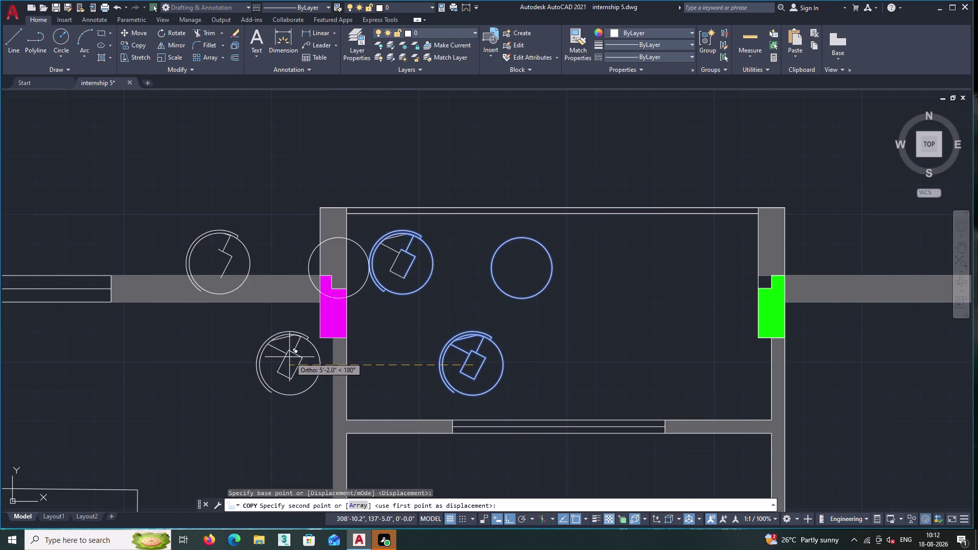
Drop the furniture copy inside the left top-wall room and finish copying.
middle_drag(291, 357, 789, 348)
middle_drag(368, 362, 951, 348)
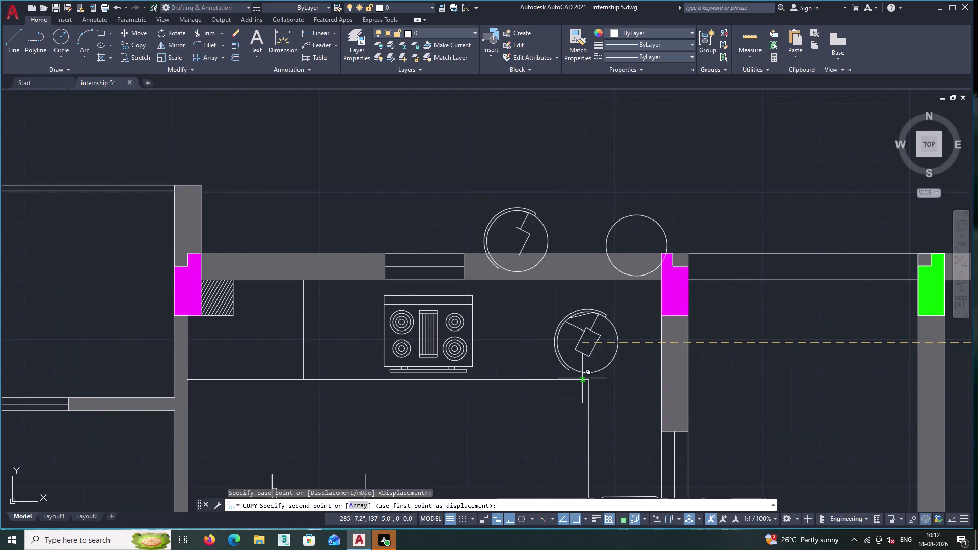
scroll(down, 3)
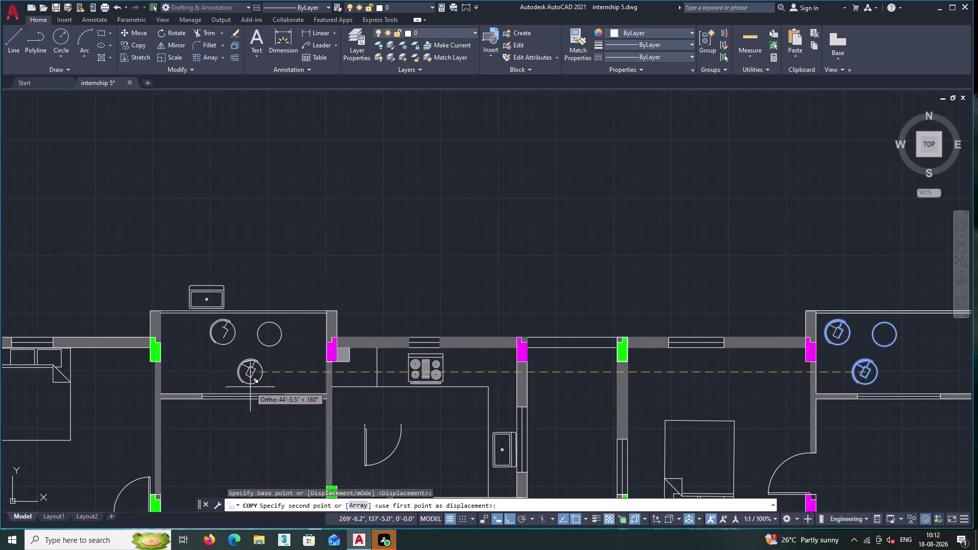
double_click(210, 384)
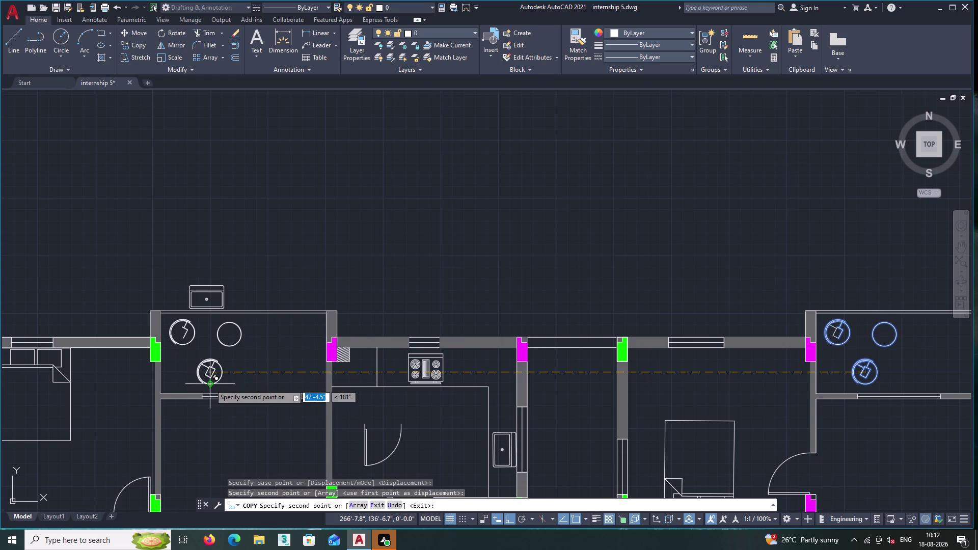
key(Escape)
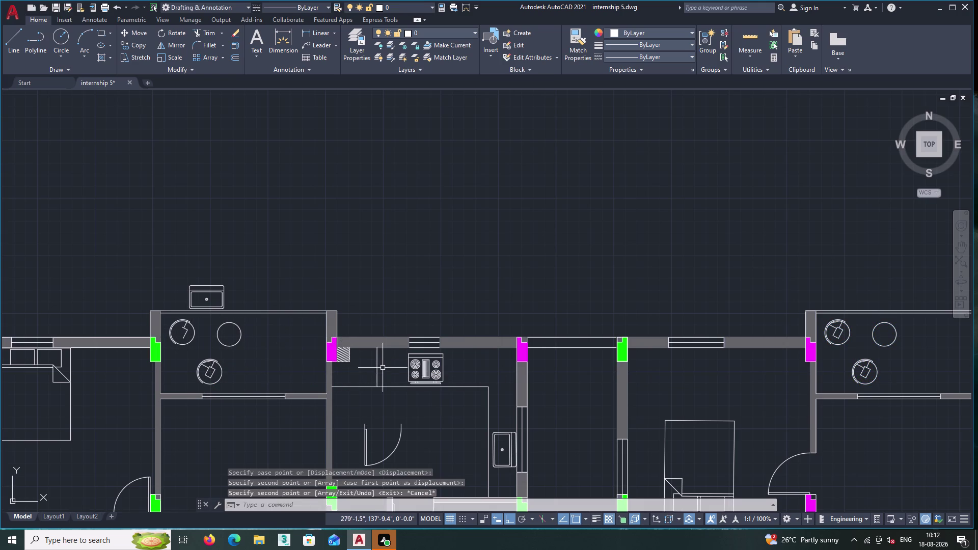
middle_drag(413, 363, 531, 319)
middle_drag(356, 330, 437, 312)
middle_drag(302, 393, 449, 346)
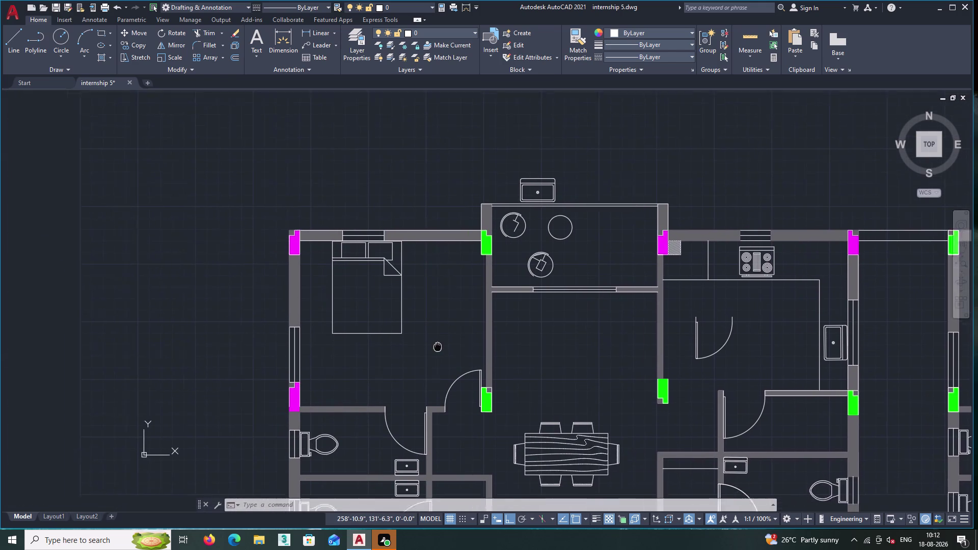
middle_drag(448, 345, 508, 352)
scroll(up, 3)
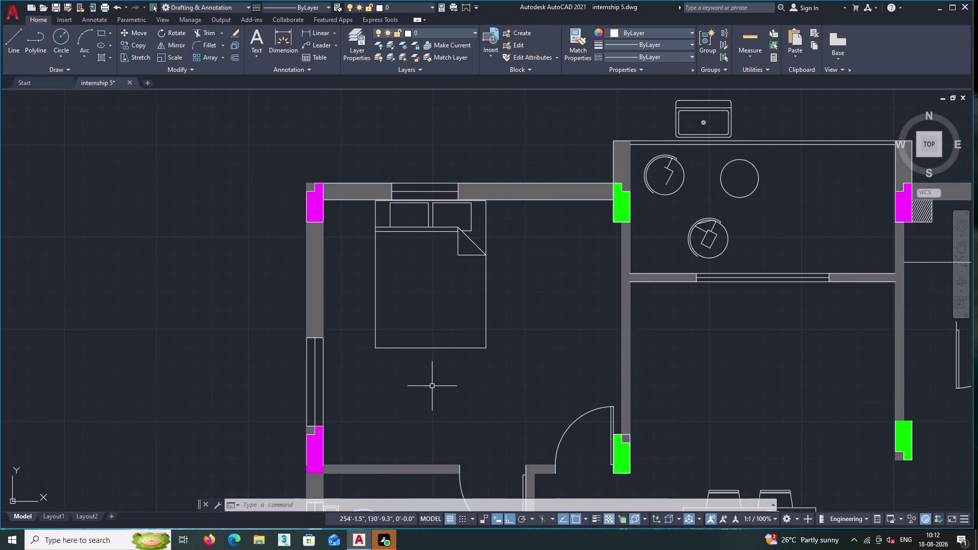
scroll(down, 3)
middle_drag(428, 395, 366, 267)
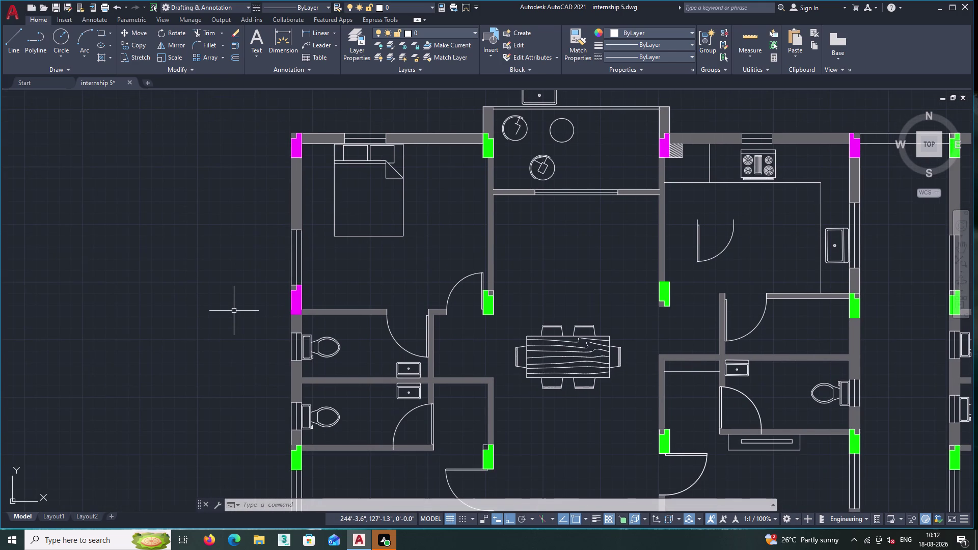
key(ctrl+3)
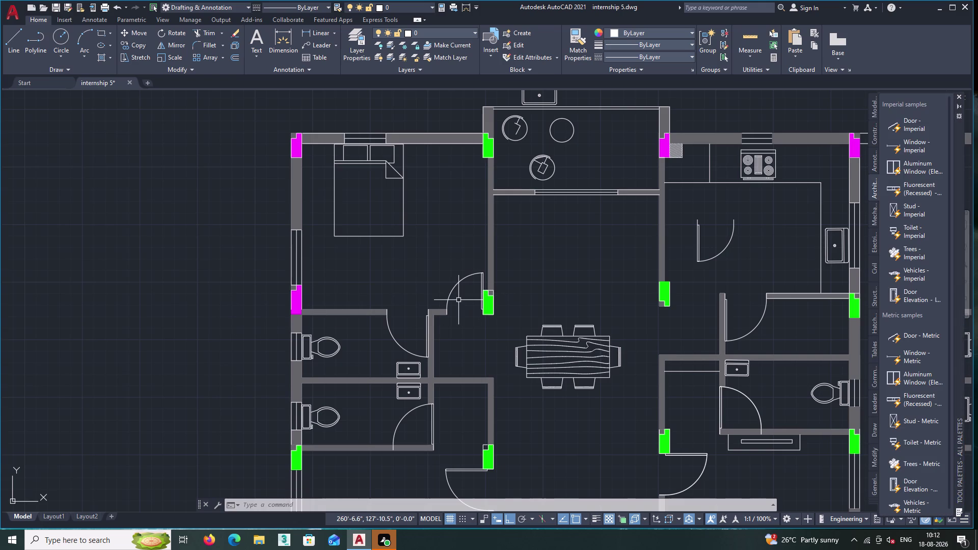
key(Escape)
click(958, 95)
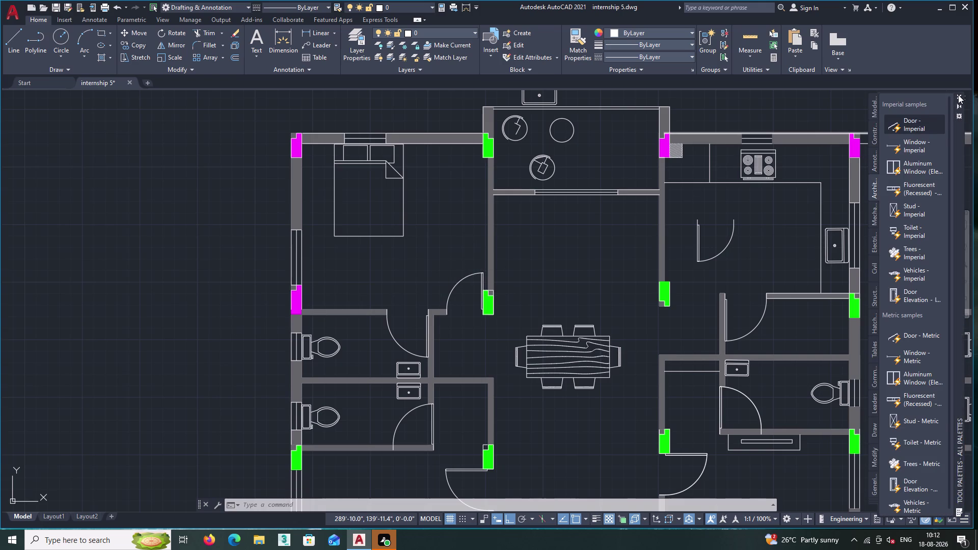
double_click(958, 95)
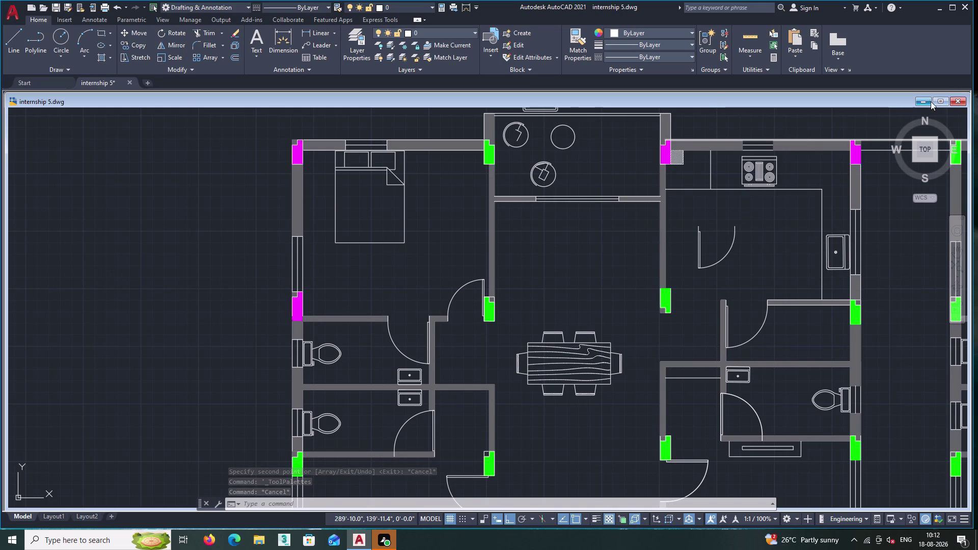
click(940, 98)
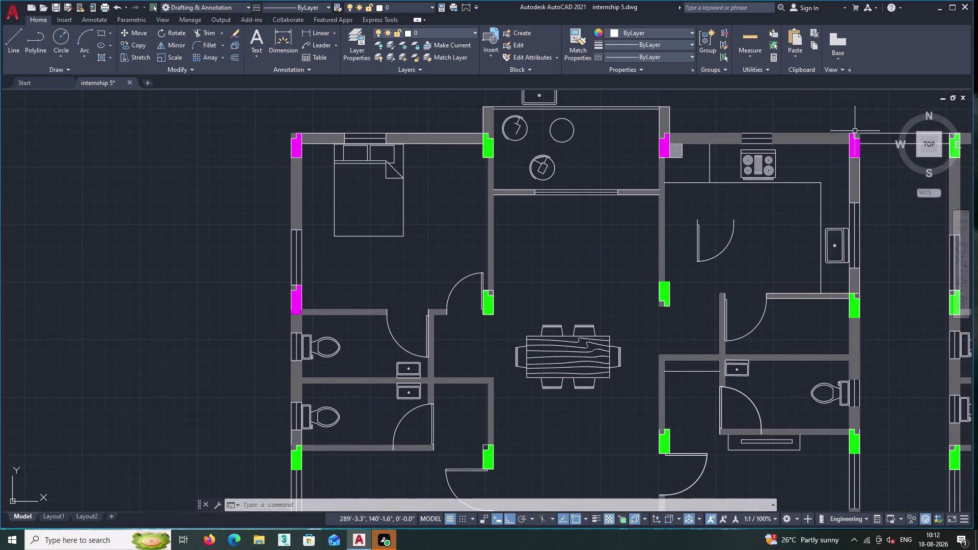
scroll(down, 3)
middle_drag(657, 230, 363, 215)
middle_drag(466, 278, 444, 239)
scroll(up, 3)
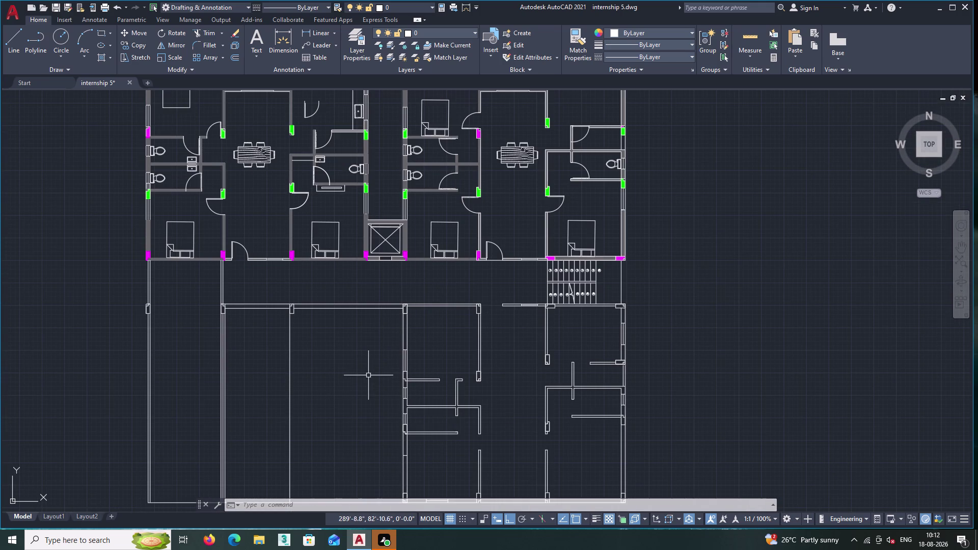
Open DesignCenter with DC and expand the House Designer drawing's contents.
text(dc)
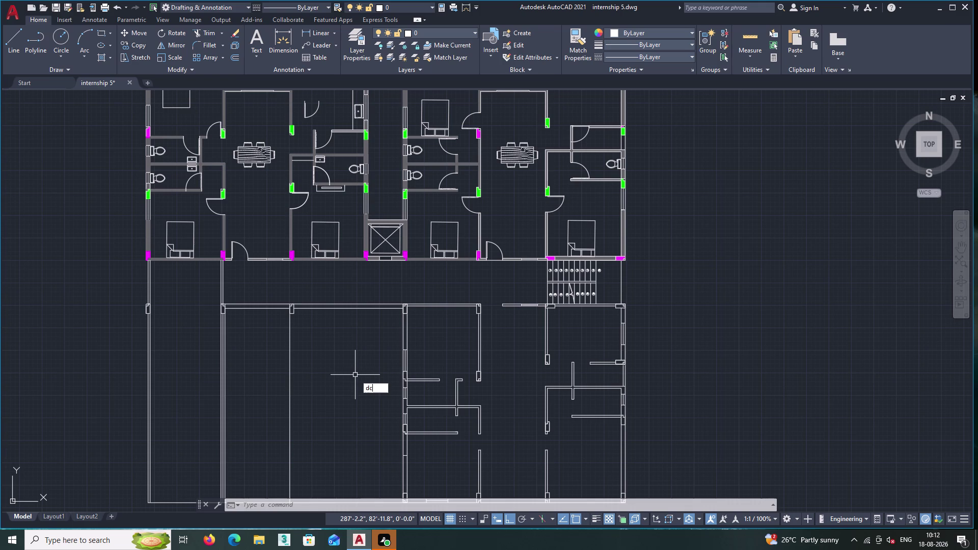
key(Return)
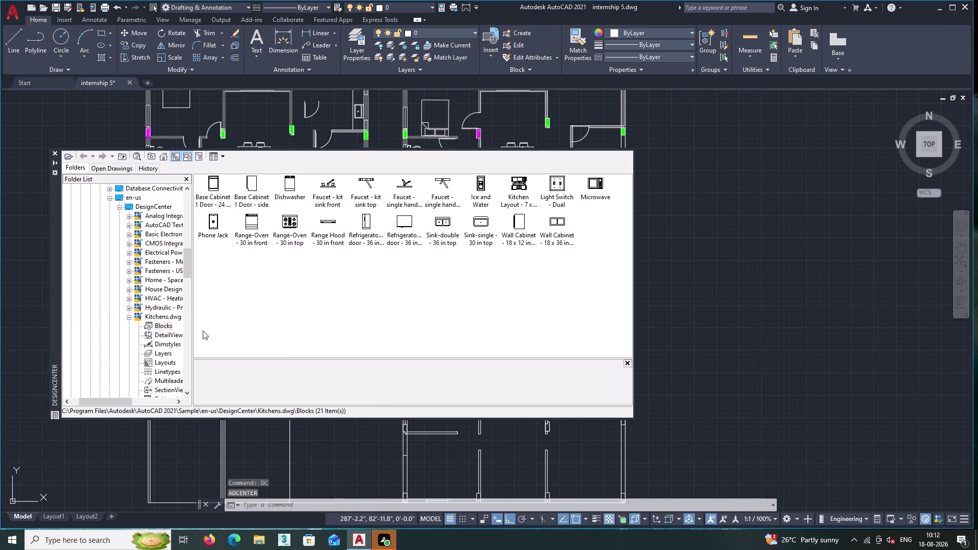
click(157, 291)
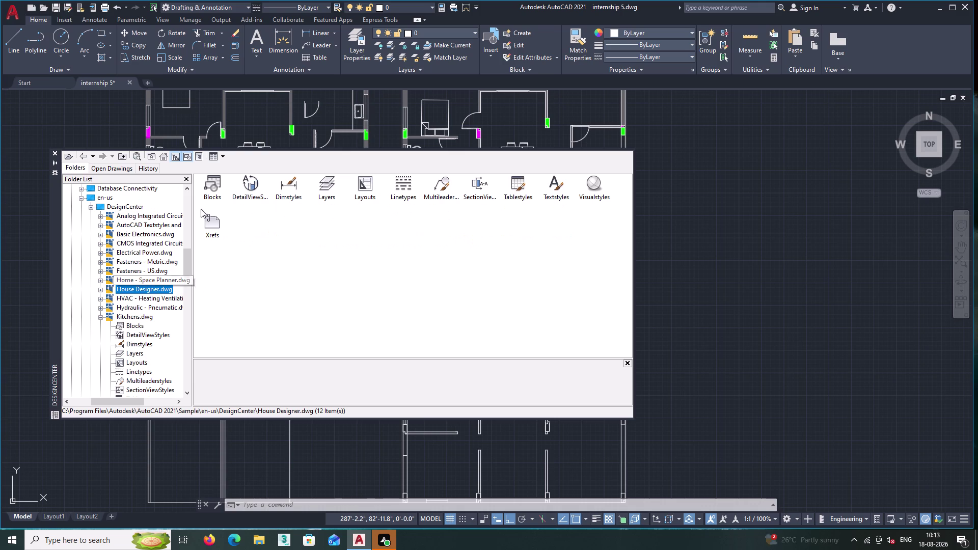
double_click(219, 180)
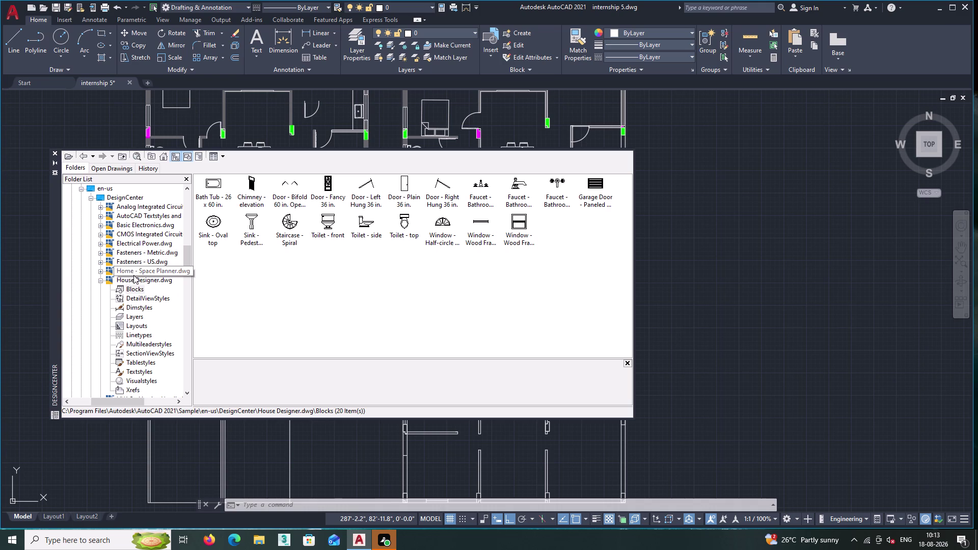
Drag Lamp - Table from Home - Space Planner Blocks beside the plan, then close DesignCenter.
click(150, 271)
double_click(225, 188)
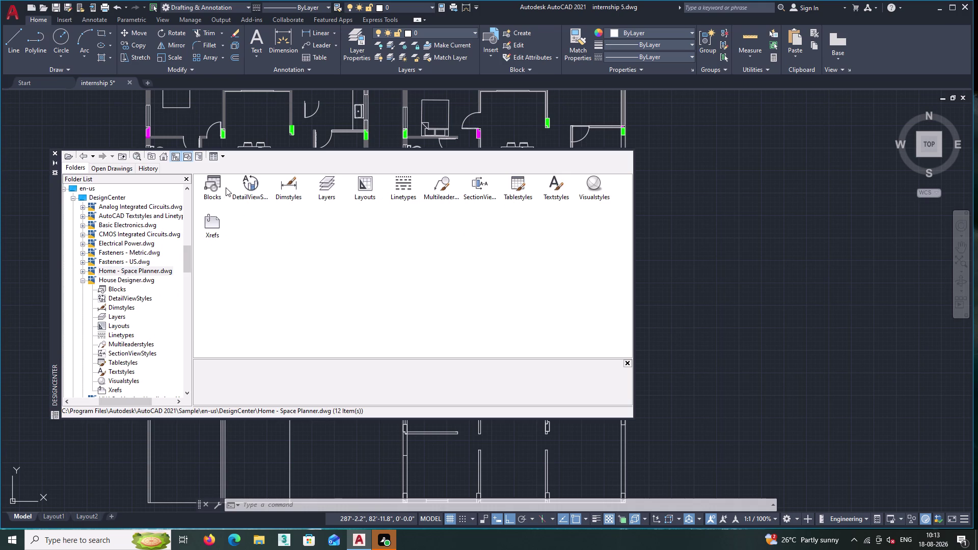
double_click(220, 188)
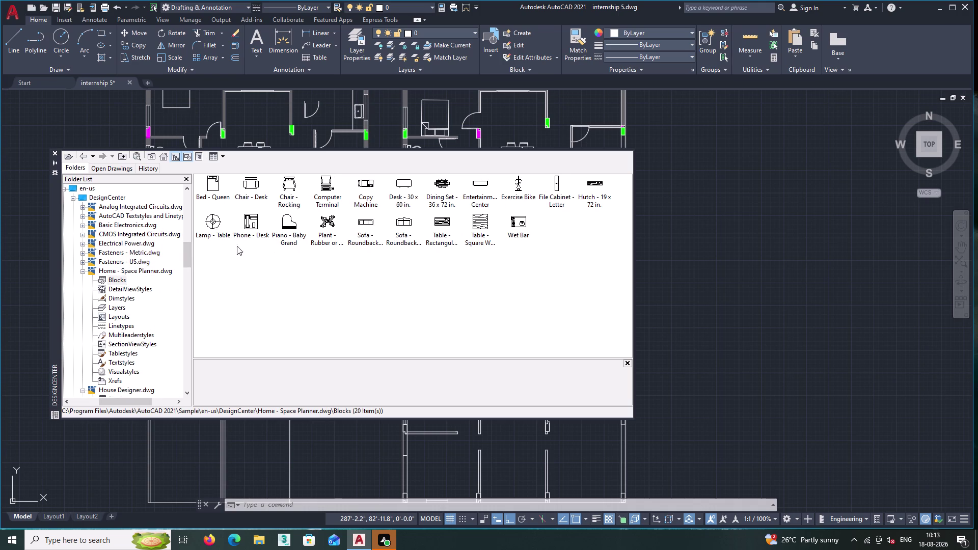
scroll(up, 3)
drag(207, 220, 737, 311)
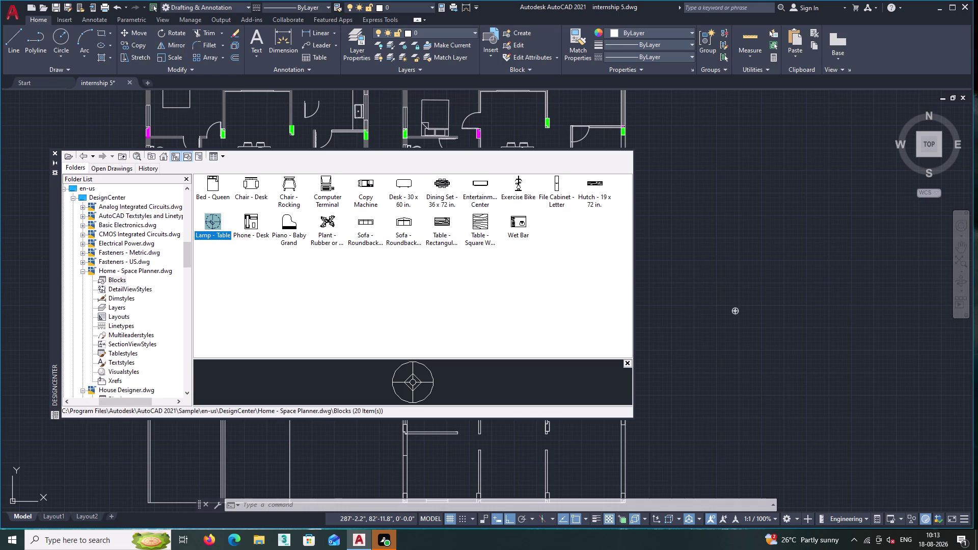
drag(737, 311, 739, 311)
key(Escape)
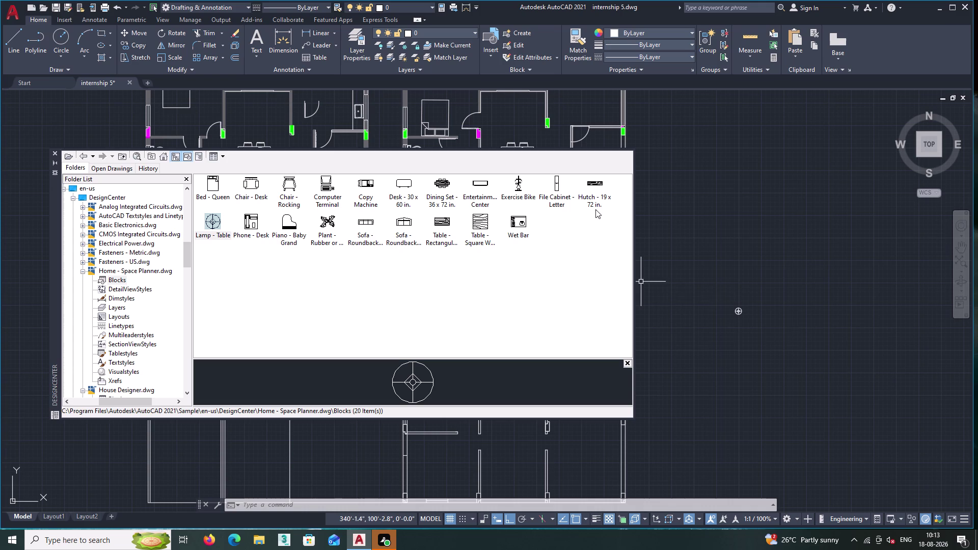
double_click(53, 150)
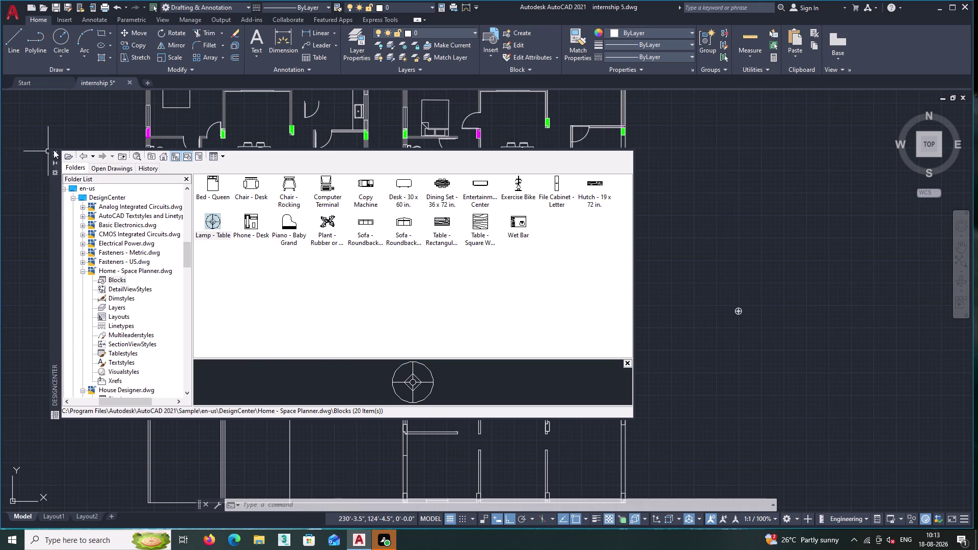
key(Escape)
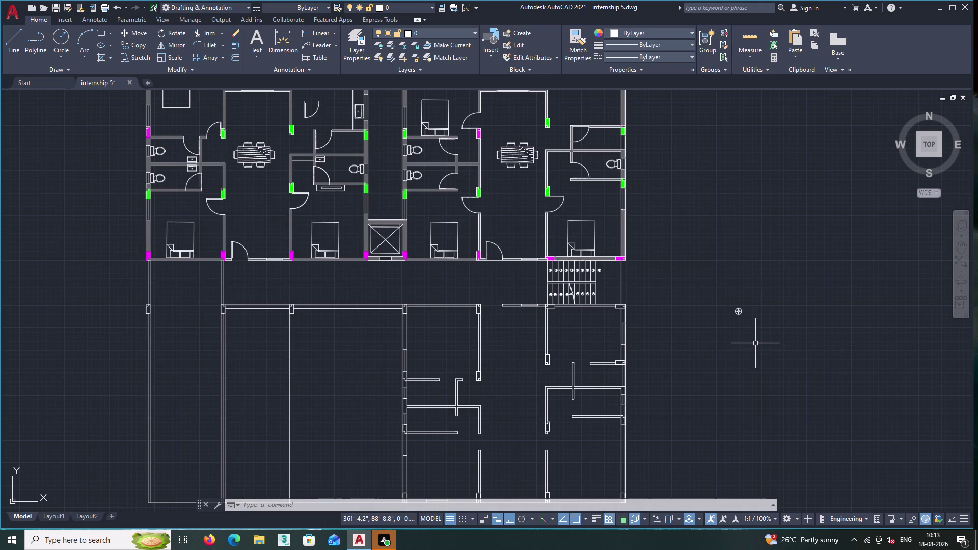
Select the inserted table lamp and copy it using its centre as base point.
scroll(up, 3)
middle_drag(705, 292, 800, 390)
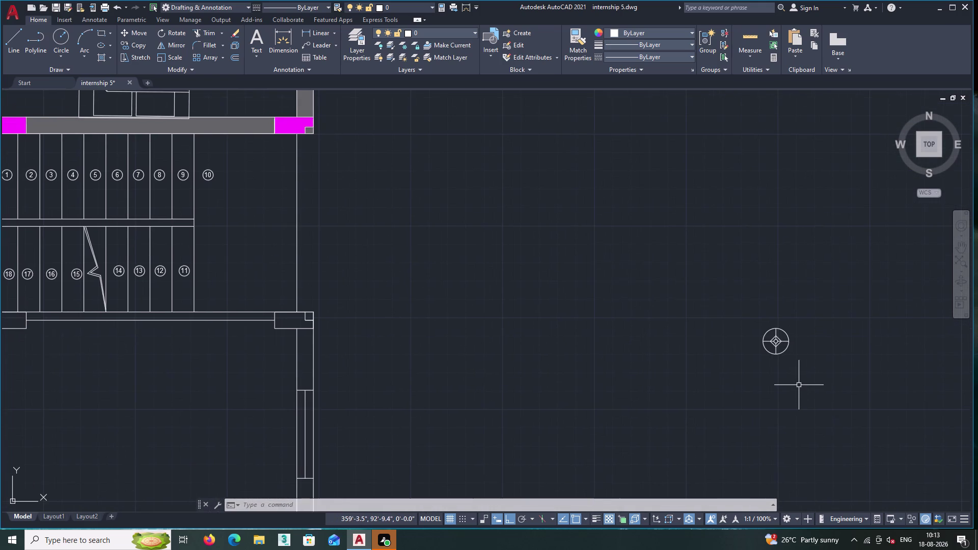
scroll(down, 3)
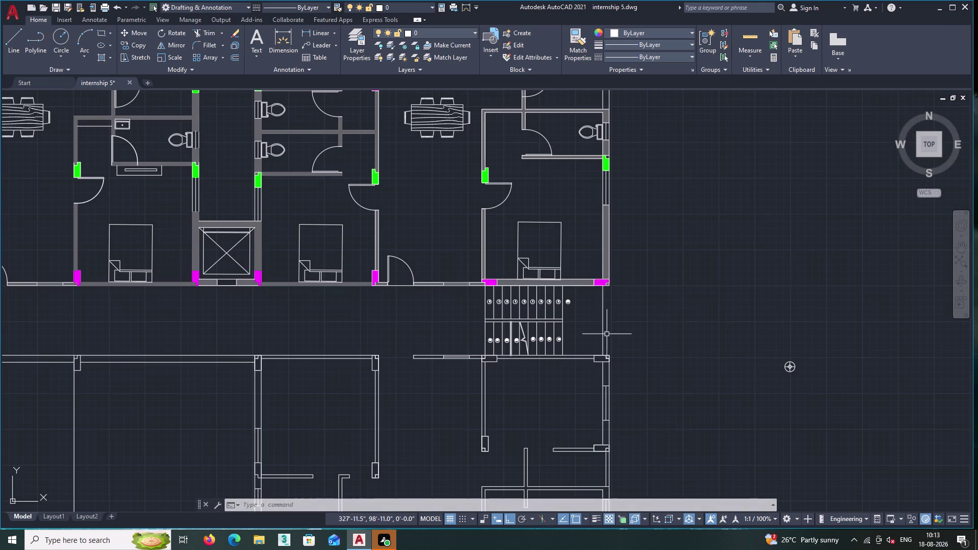
scroll(up, 3)
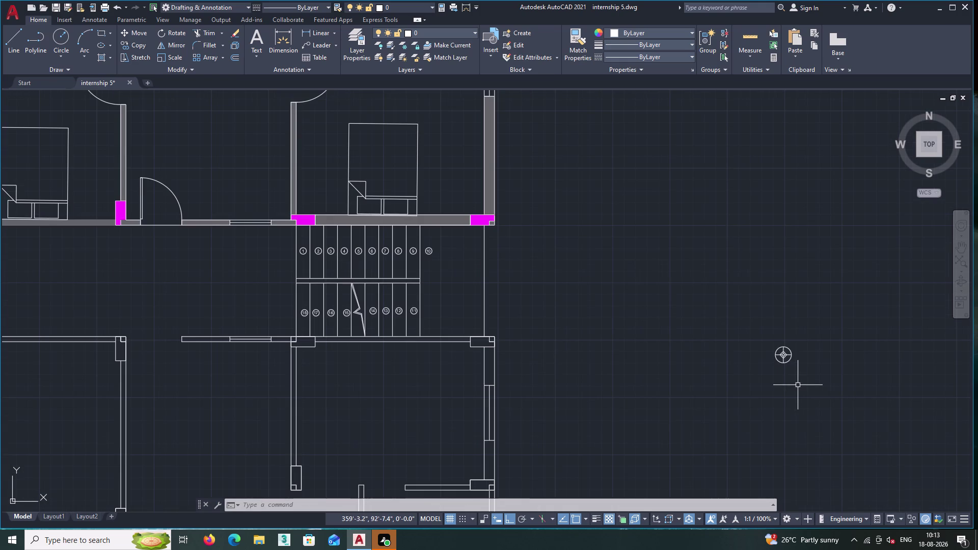
click(797, 385)
click(760, 341)
right_click(748, 330)
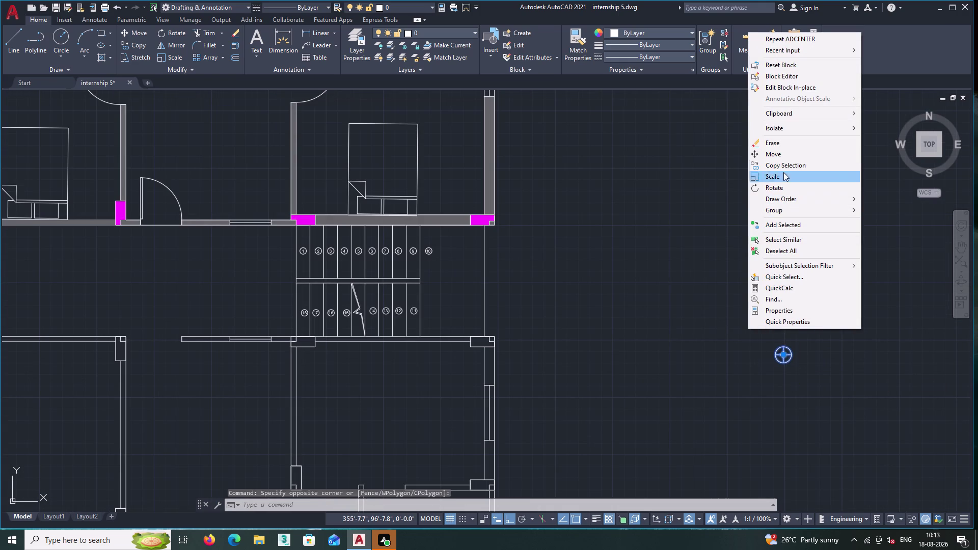
click(778, 162)
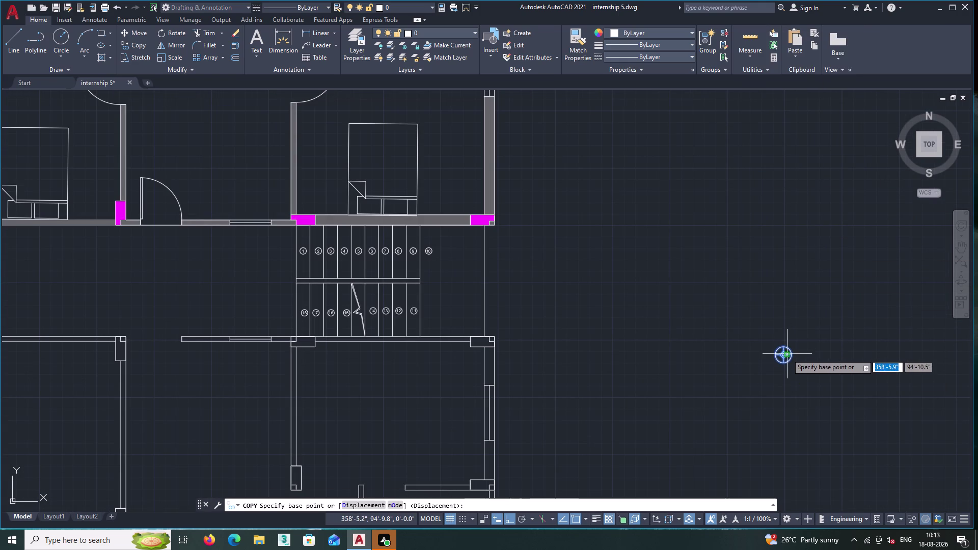
click(781, 354)
Turn Ortho off with F8 and place lamps on both sides of the first bed.
middle_drag(548, 314, 866, 357)
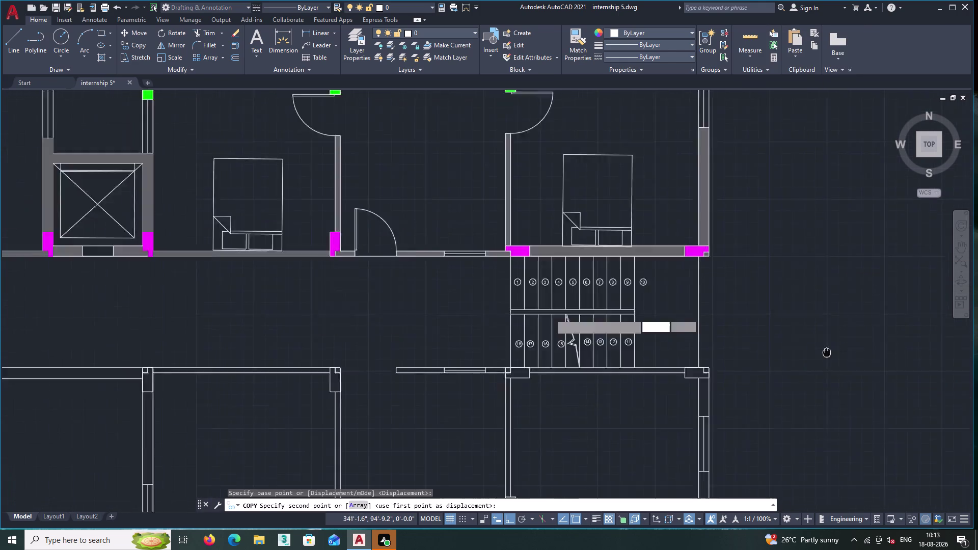
middle_drag(866, 357, 975, 380)
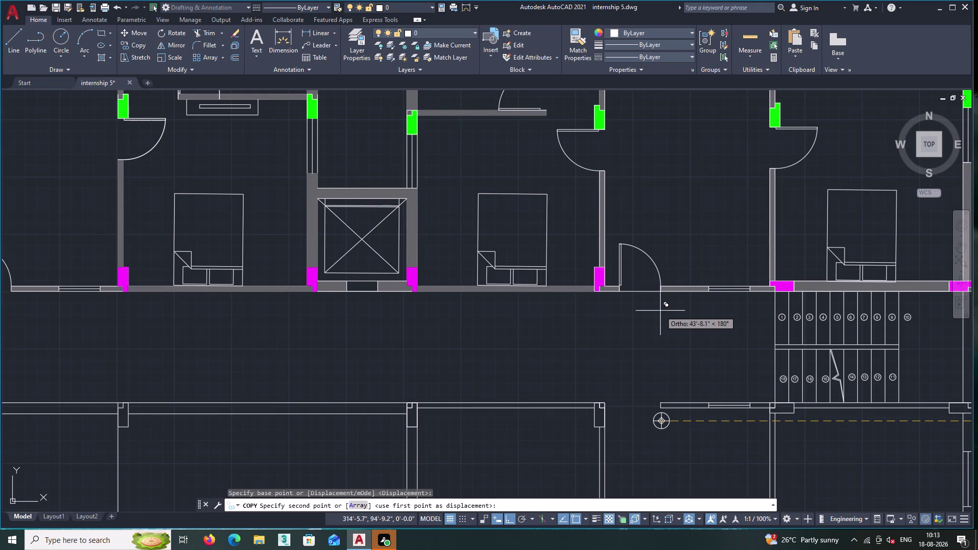
key(F8)
scroll(down, 3)
scroll(up, 3)
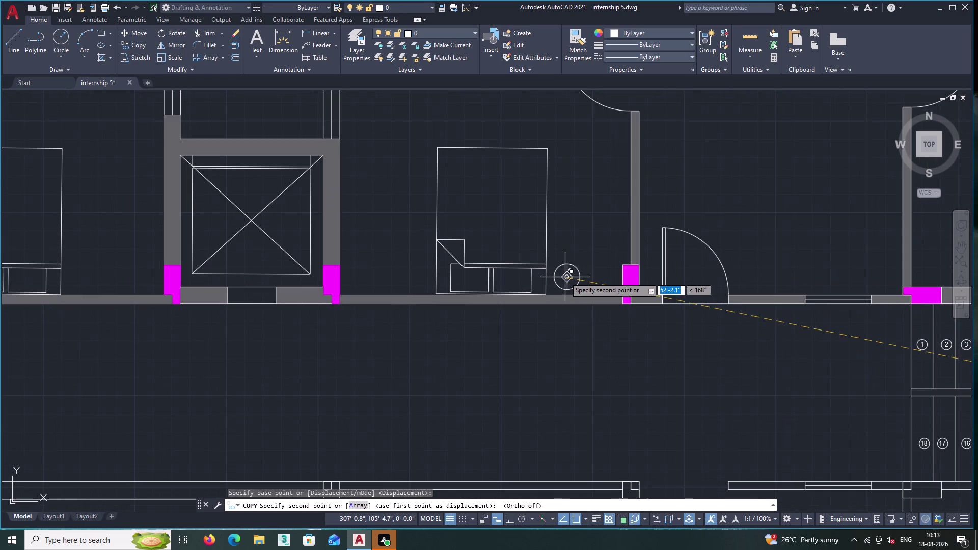
double_click(563, 281)
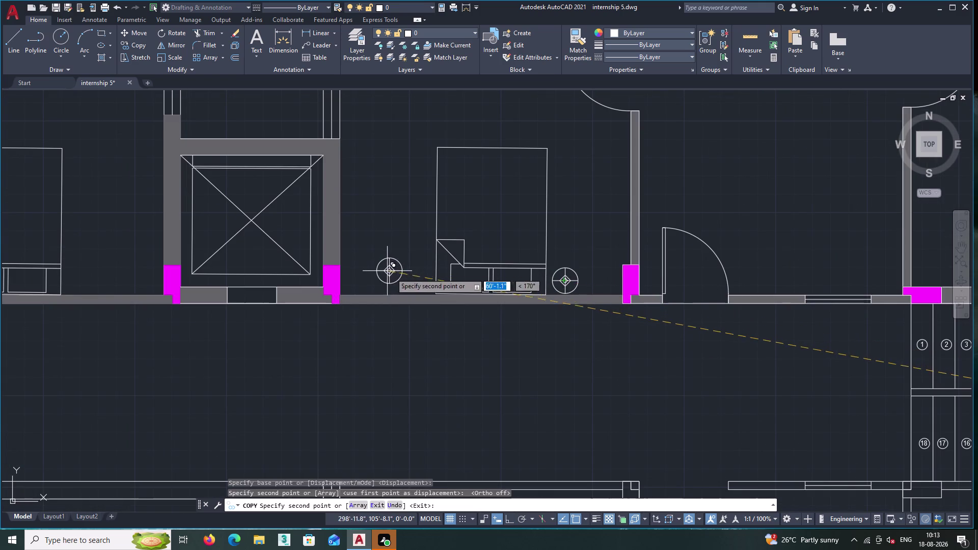
click(414, 280)
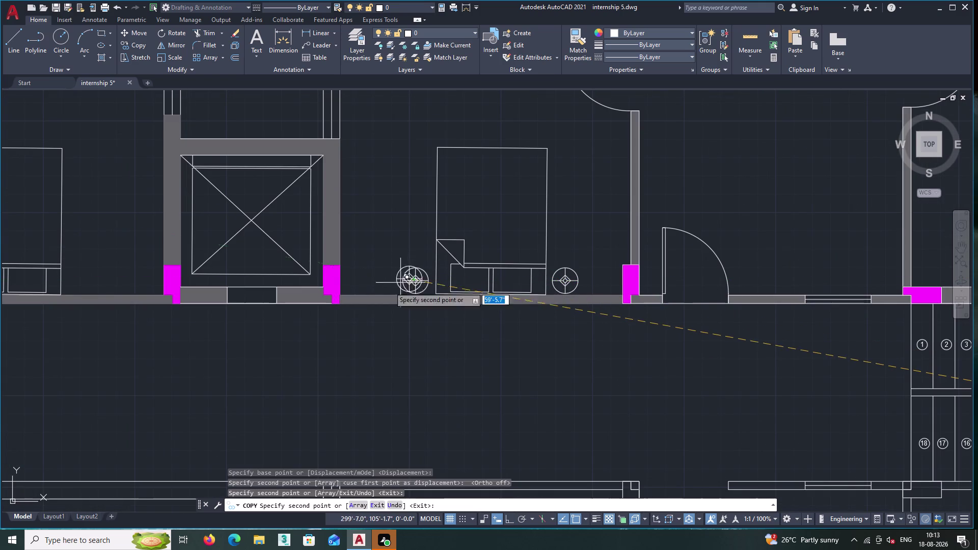
Place lamps on both sides of the next bed and the leftmost bottom bedroom's bed.
scroll(down, 3)
middle_drag(450, 368, 675, 343)
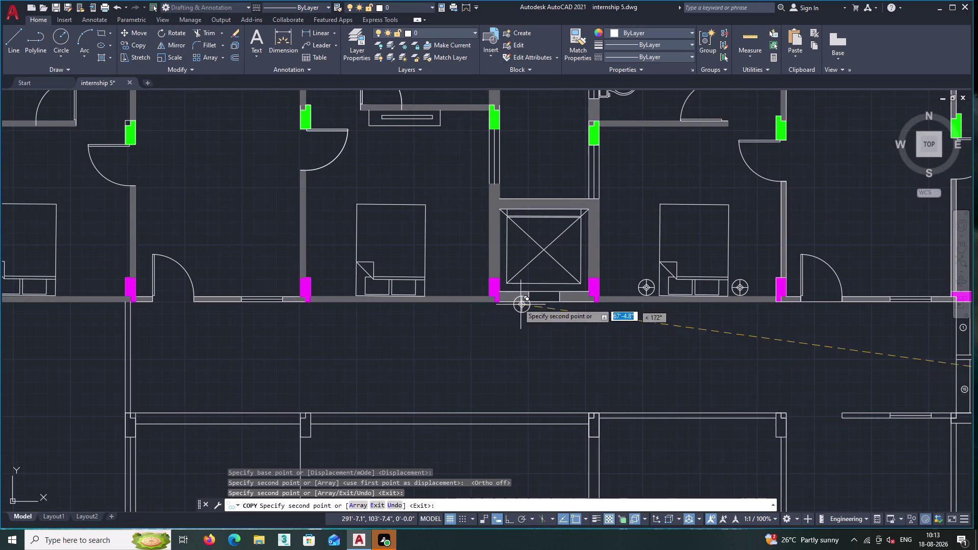
double_click(438, 287)
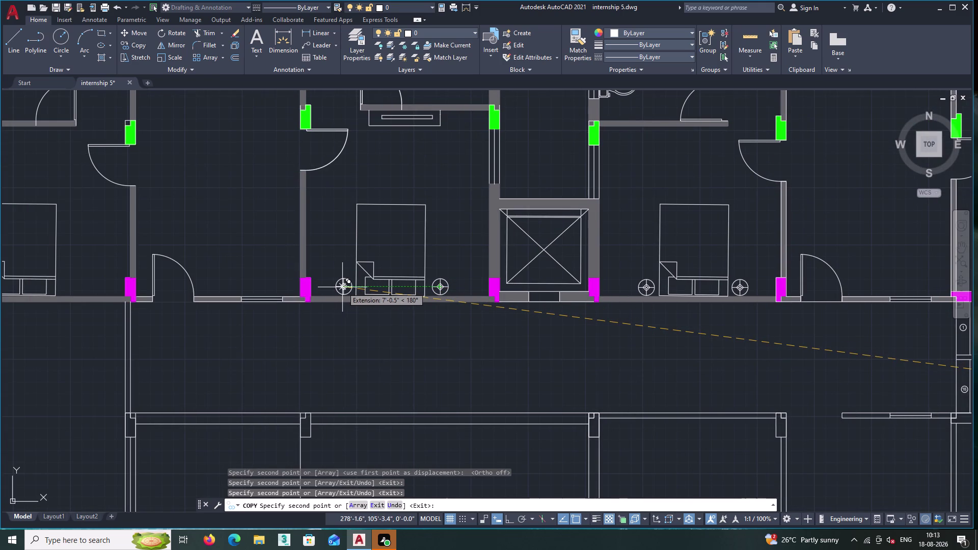
click(342, 287)
scroll(down, 3)
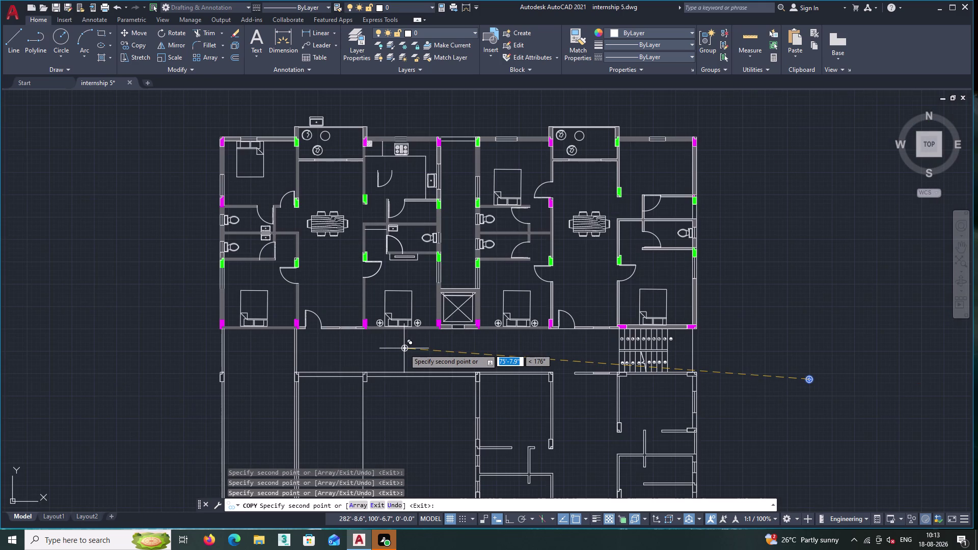
scroll(up, 3)
middle_drag(266, 325, 348, 307)
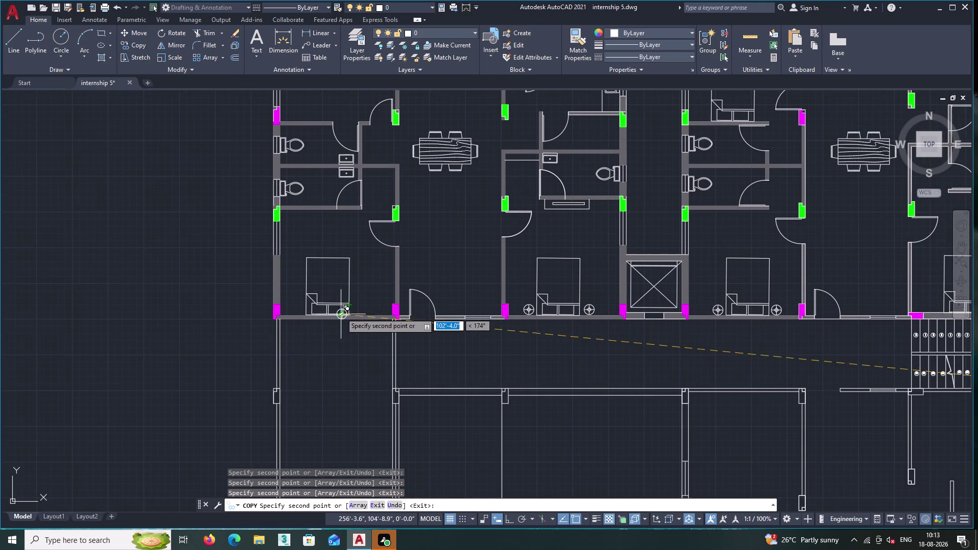
click(359, 309)
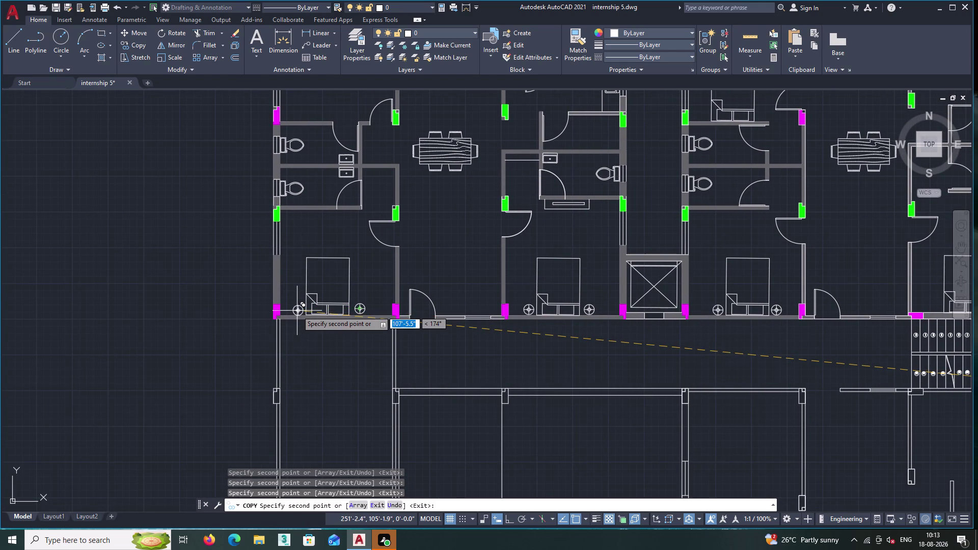
click(298, 308)
Place lamps on both sides of the top-left and upper middle bedroom beds.
middle_drag(317, 238, 342, 275)
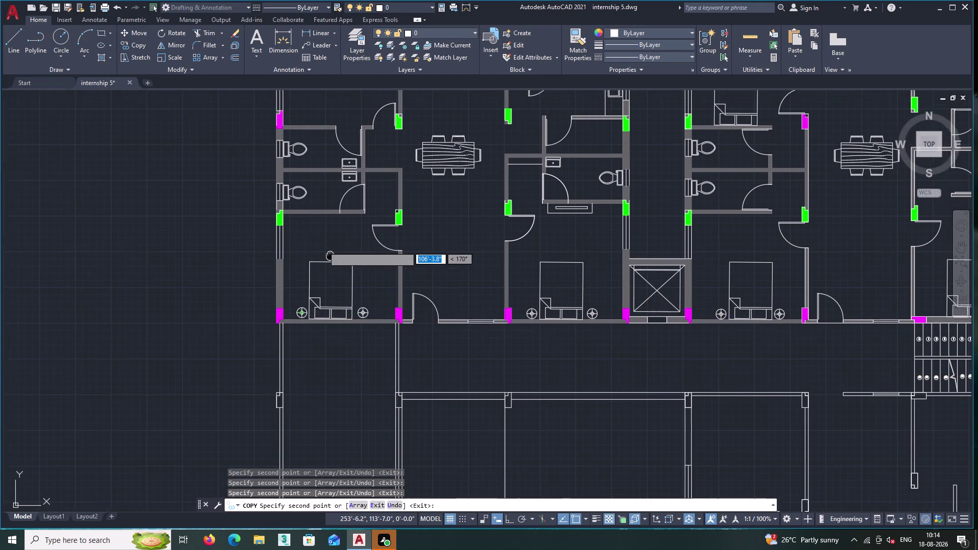
middle_drag(343, 275, 392, 390)
scroll(up, 3)
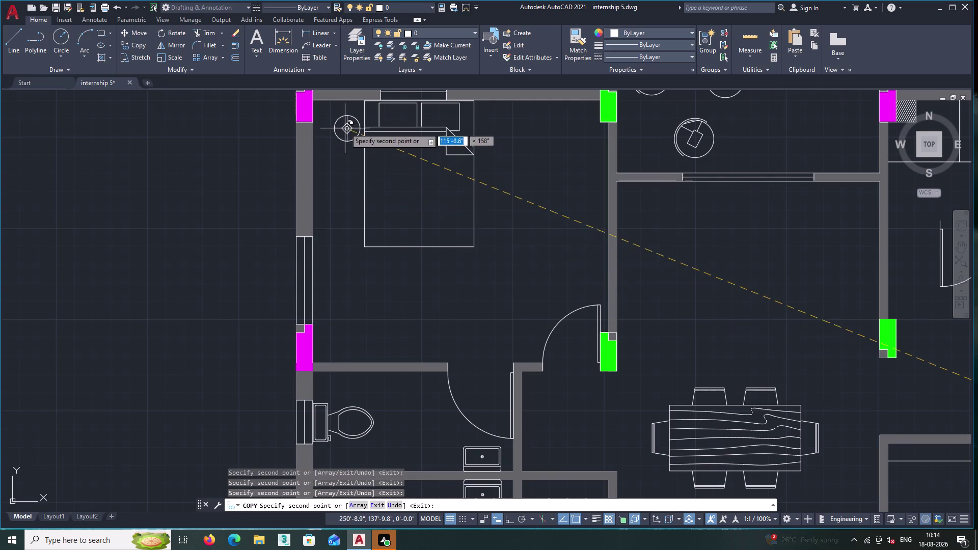
click(340, 118)
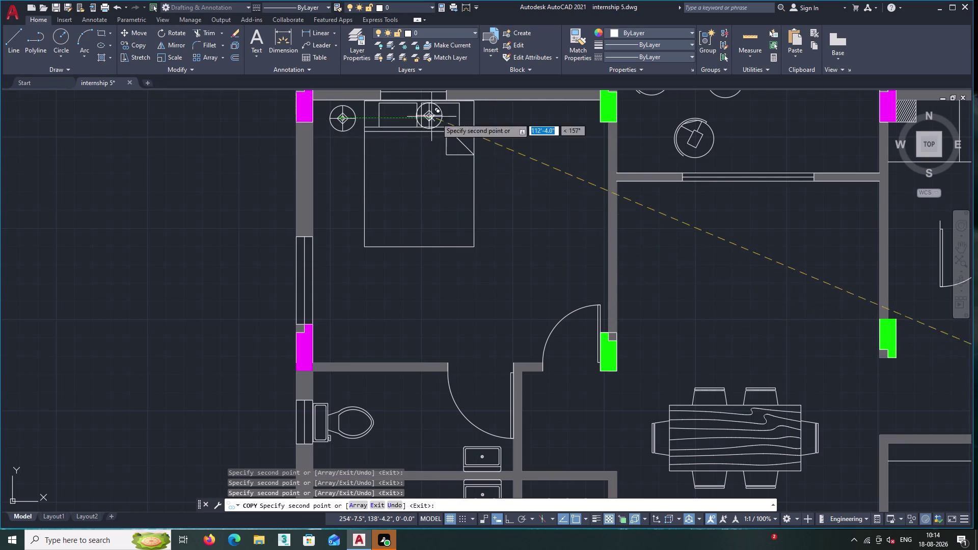
click(493, 118)
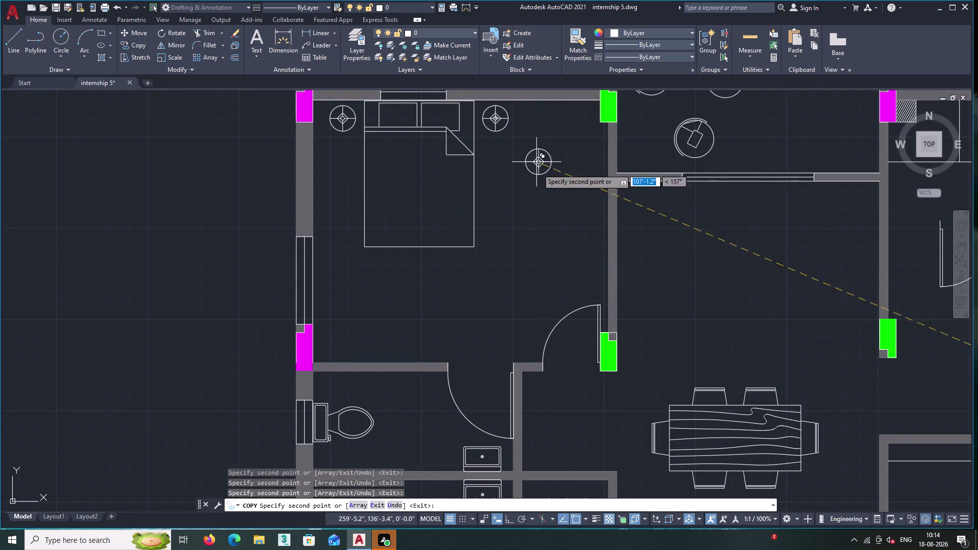
scroll(down, 3)
middle_drag(672, 284, 408, 164)
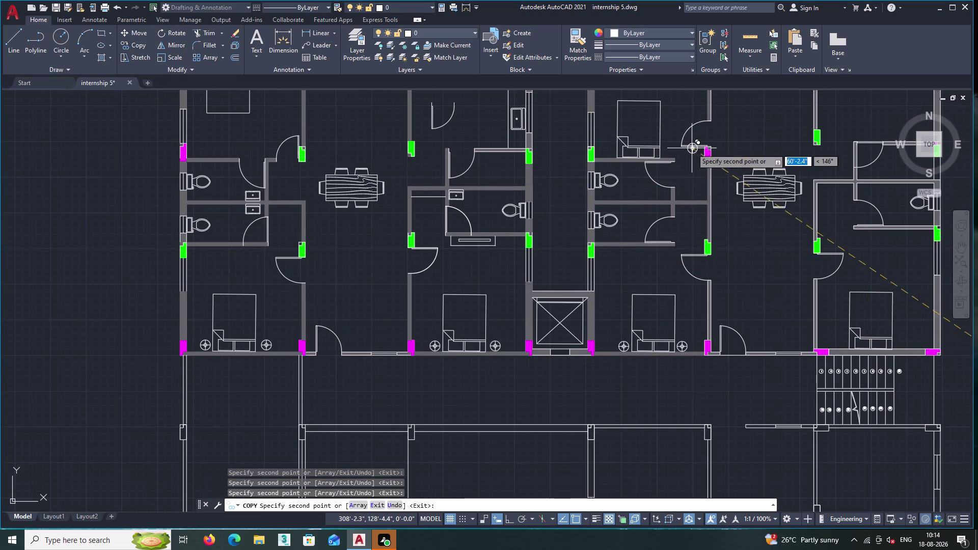
scroll(up, 3)
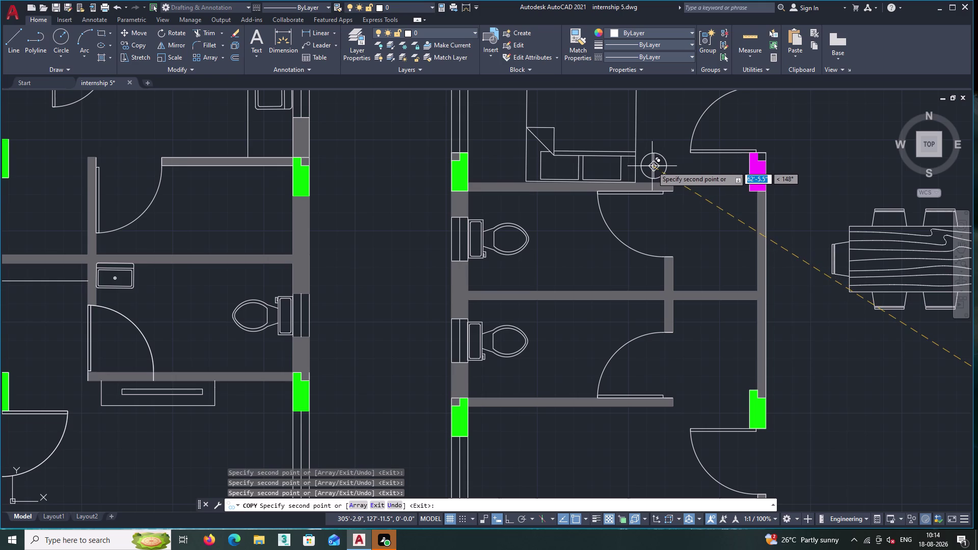
click(651, 166)
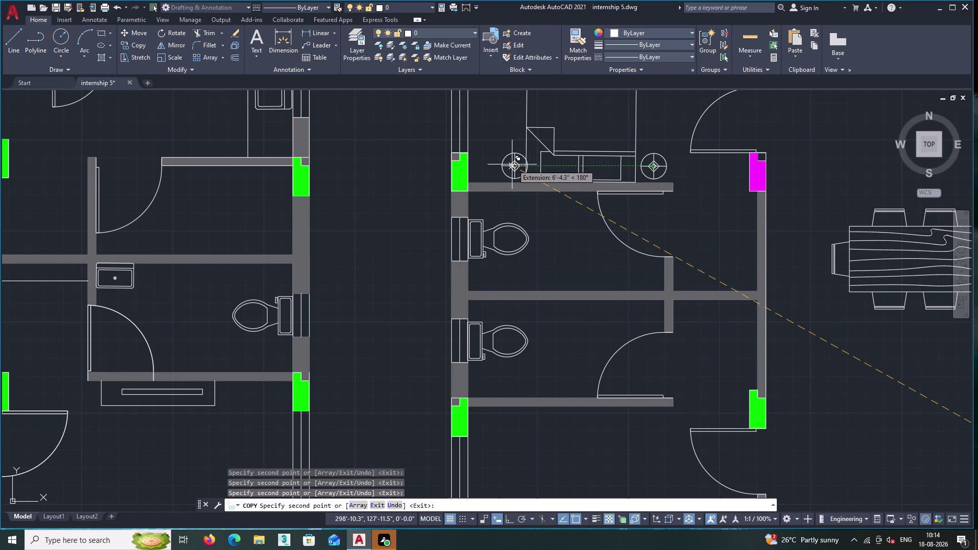
click(505, 164)
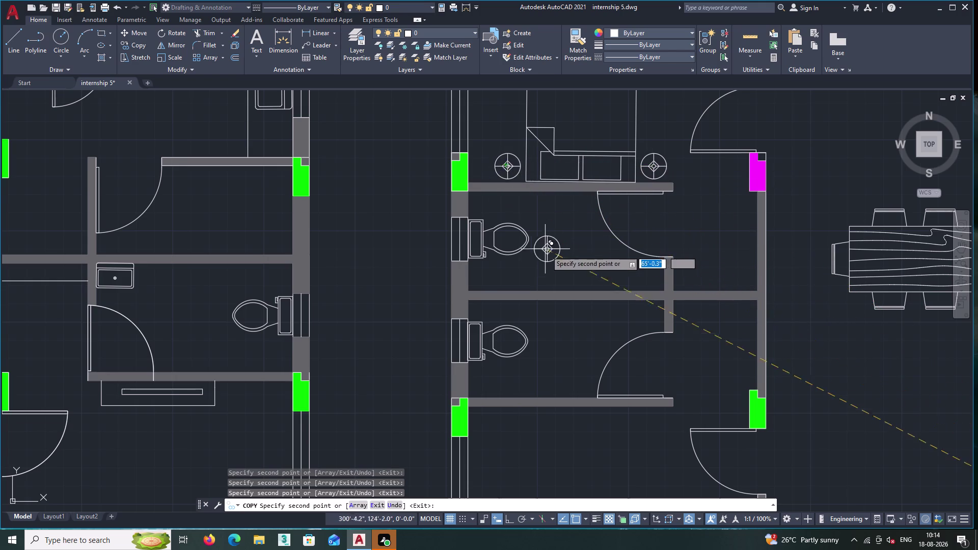
Pan back over the whole plan to review the lamps and end the copy.
scroll(down, 3)
middle_drag(571, 291, 526, 233)
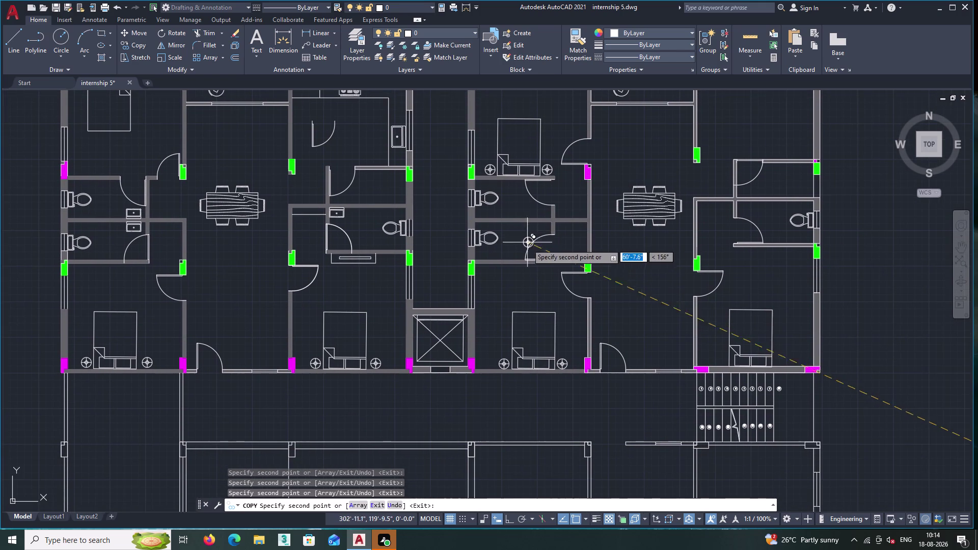
middle_drag(651, 326, 614, 275)
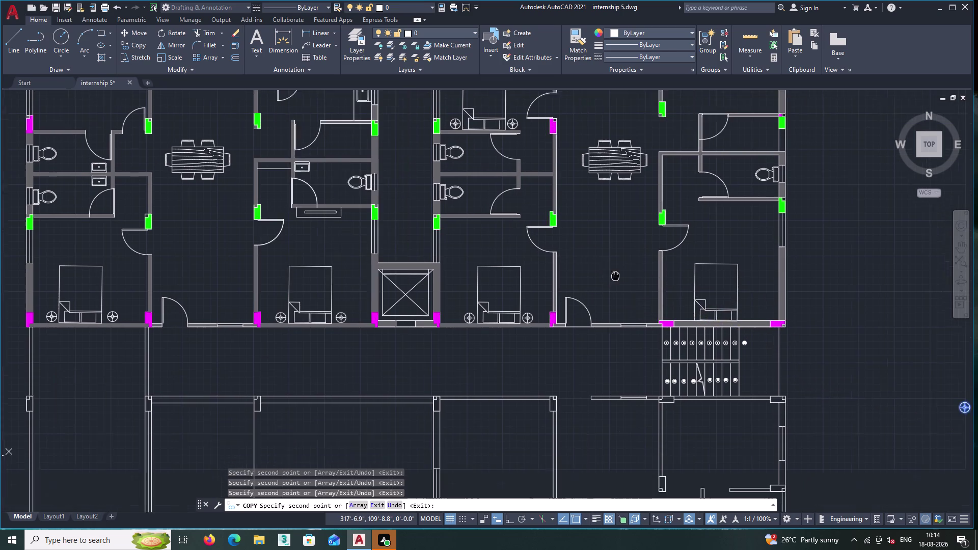
middle_drag(614, 275, 614, 275)
scroll(down, 3)
middle_drag(590, 287, 587, 296)
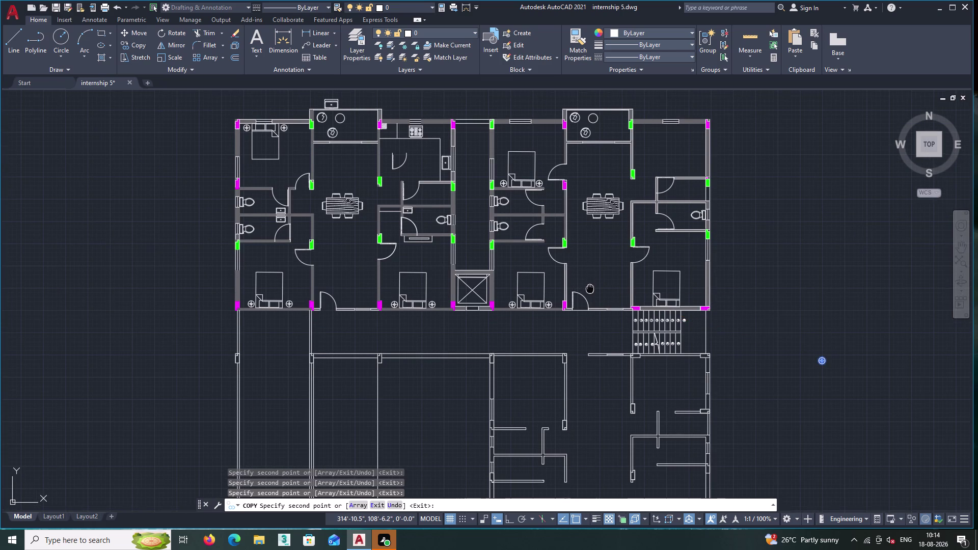
middle_drag(588, 295, 586, 303)
key(Escape)
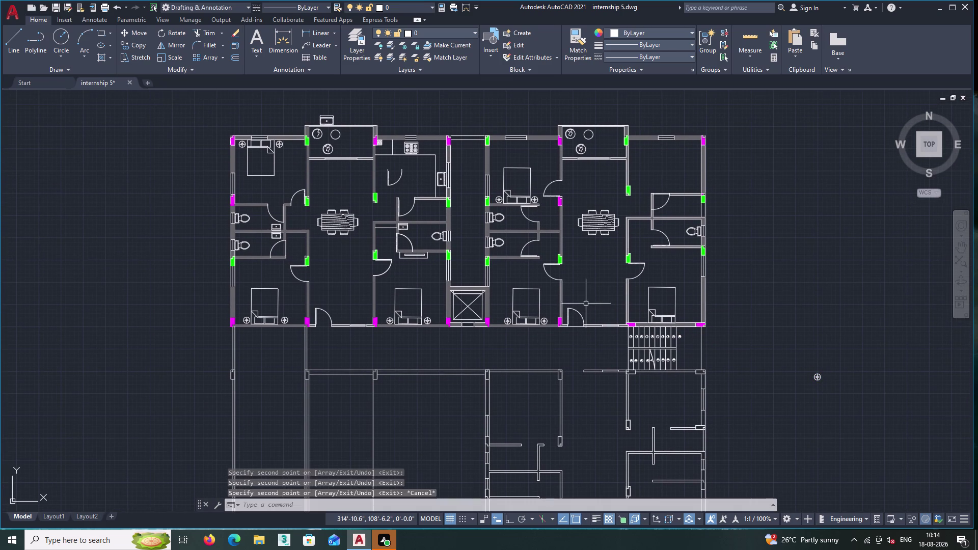
Zoom into the kitchen, select the stray door-swing arc and delete it.
scroll(up, 3)
scroll(down, 3)
middle_drag(310, 172, 364, 183)
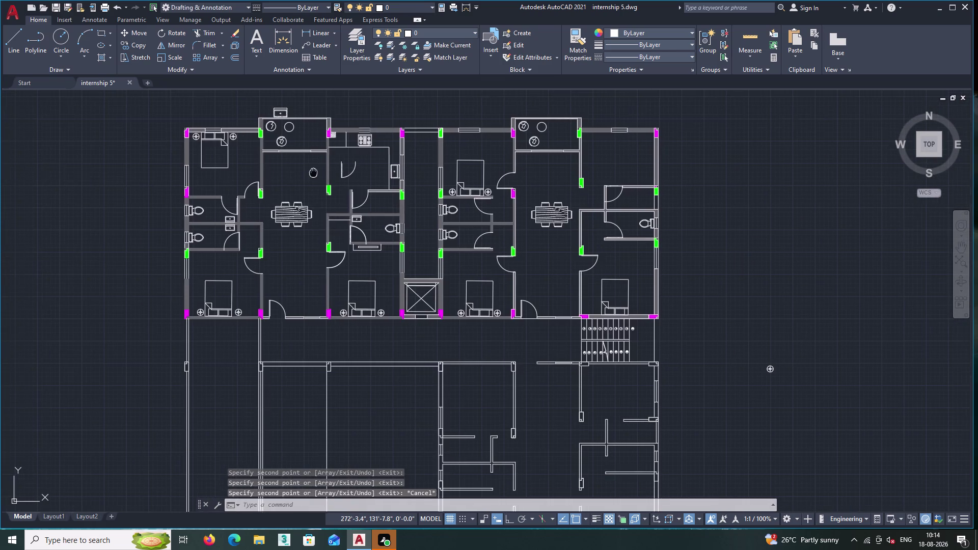
middle_drag(364, 183, 390, 192)
scroll(up, 3)
click(465, 201)
click(446, 173)
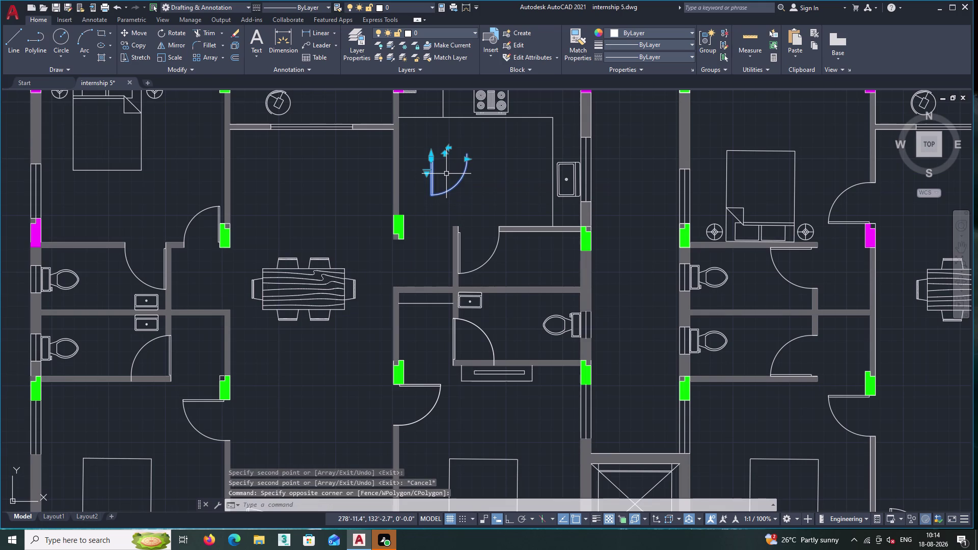
key(Delete)
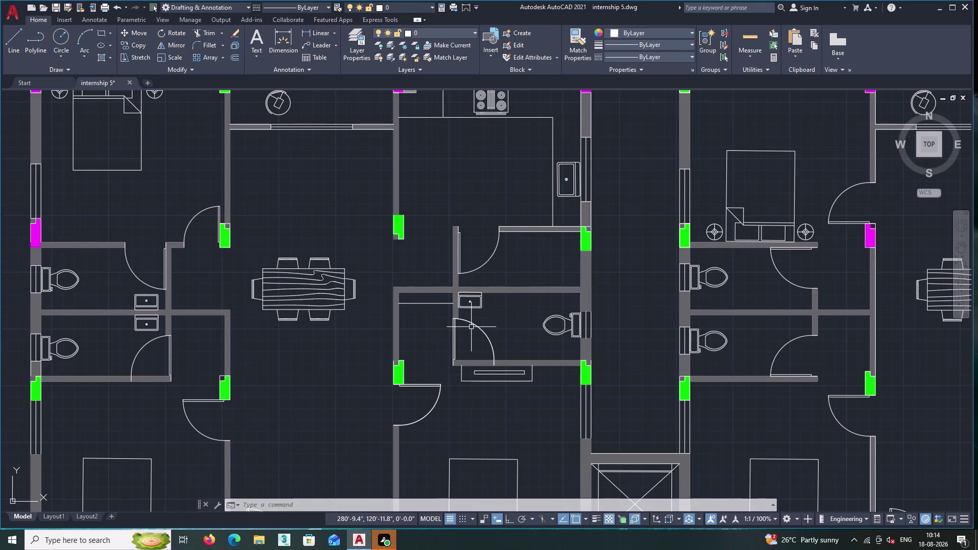
scroll(down, 3)
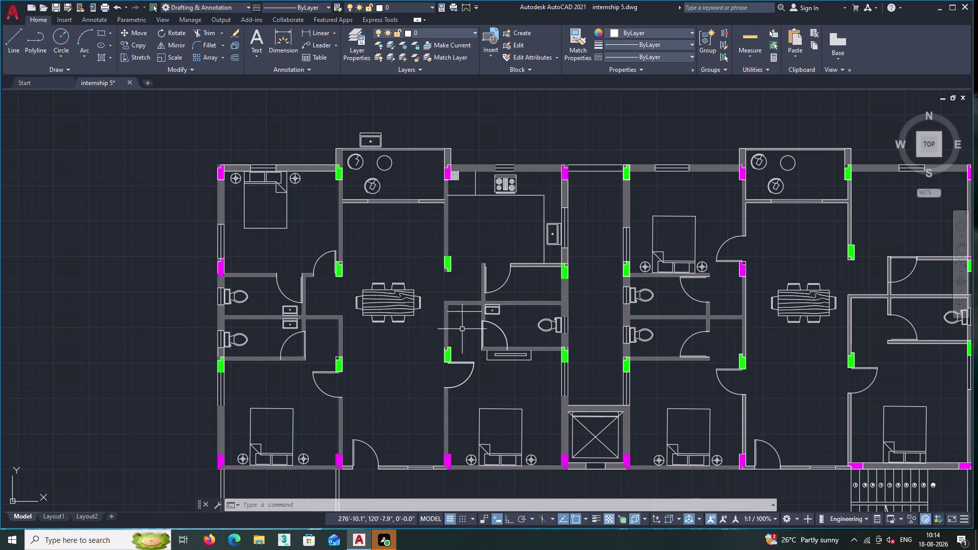
middle_drag(691, 330, 571, 316)
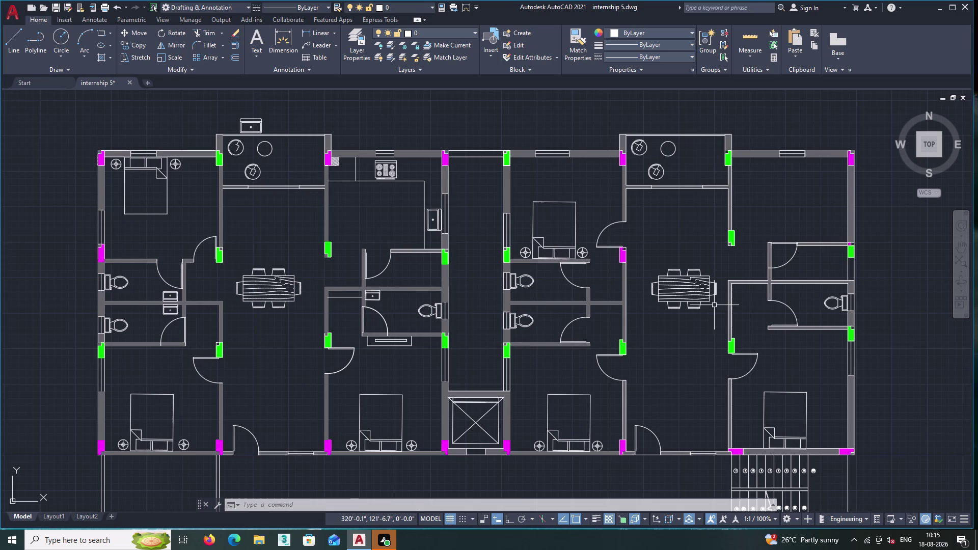
scroll(up, 3)
Select the left flat's small basin and copy it from a base point.
click(444, 305)
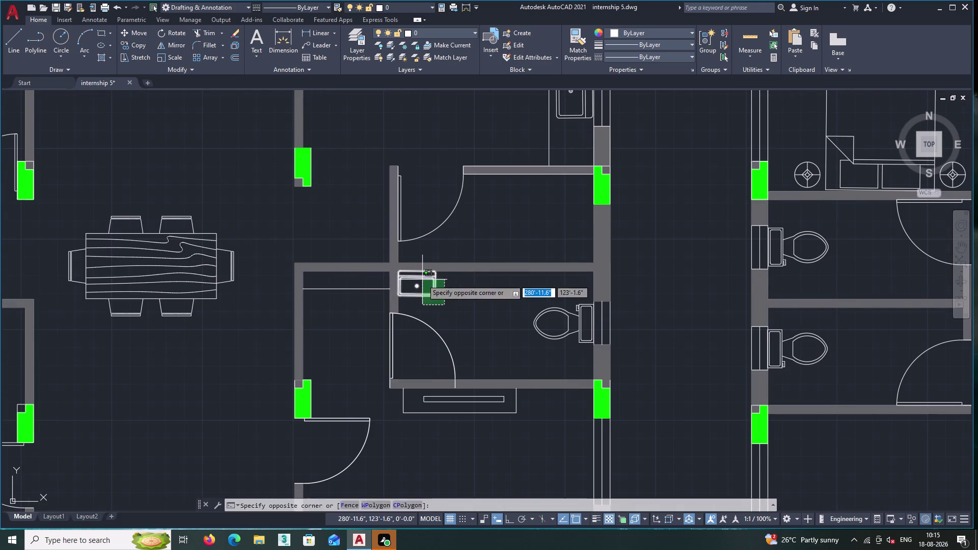
click(422, 279)
right_click(422, 280)
click(470, 366)
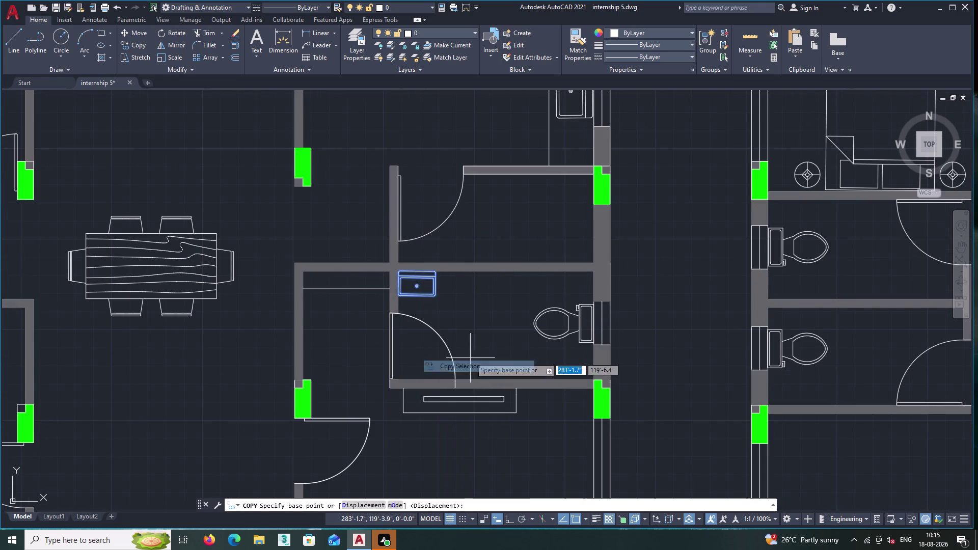
double_click(416, 286)
Place the basin copy in the right flat's bathroom and finish copying.
middle_click(573, 277)
scroll(down, 3)
middle_drag(566, 280, 267, 293)
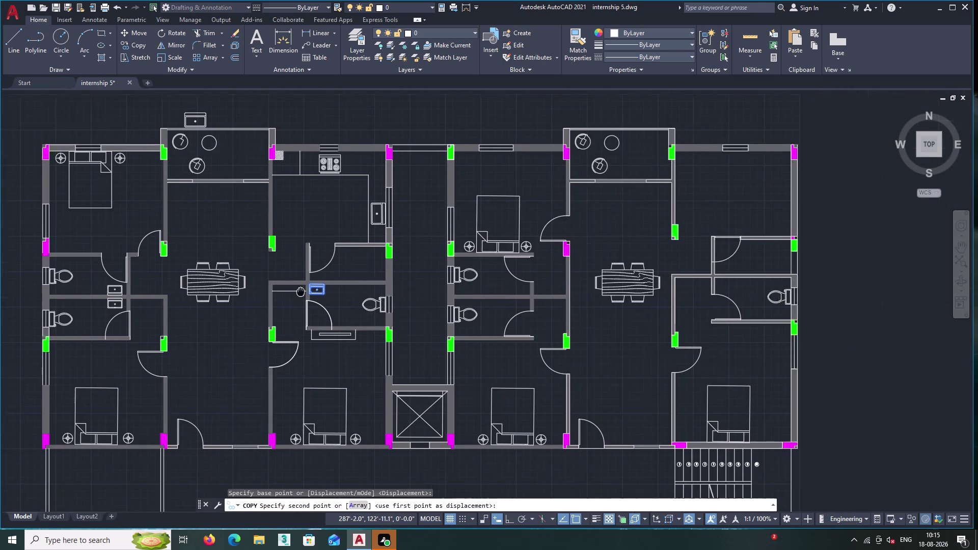
middle_drag(267, 293, 267, 293)
scroll(up, 3)
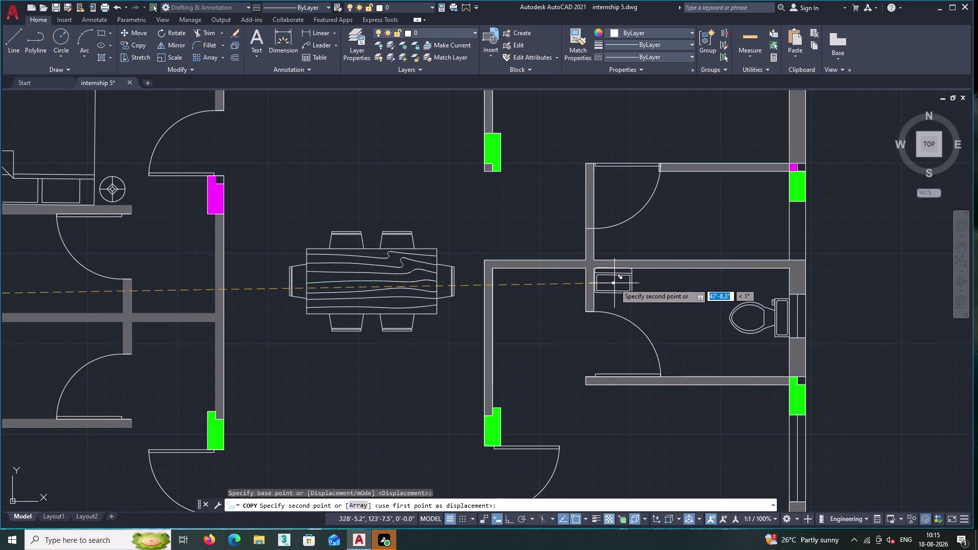
click(614, 284)
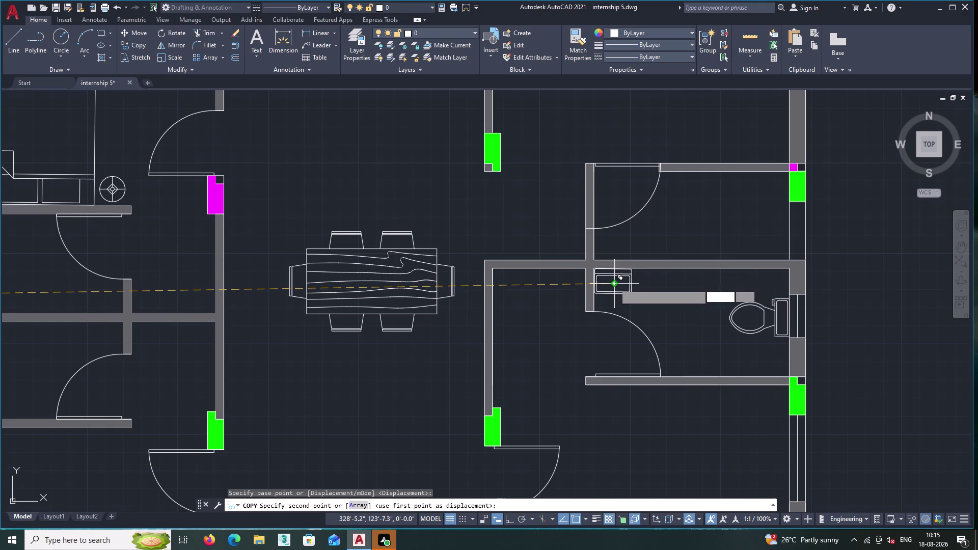
scroll(up, 3)
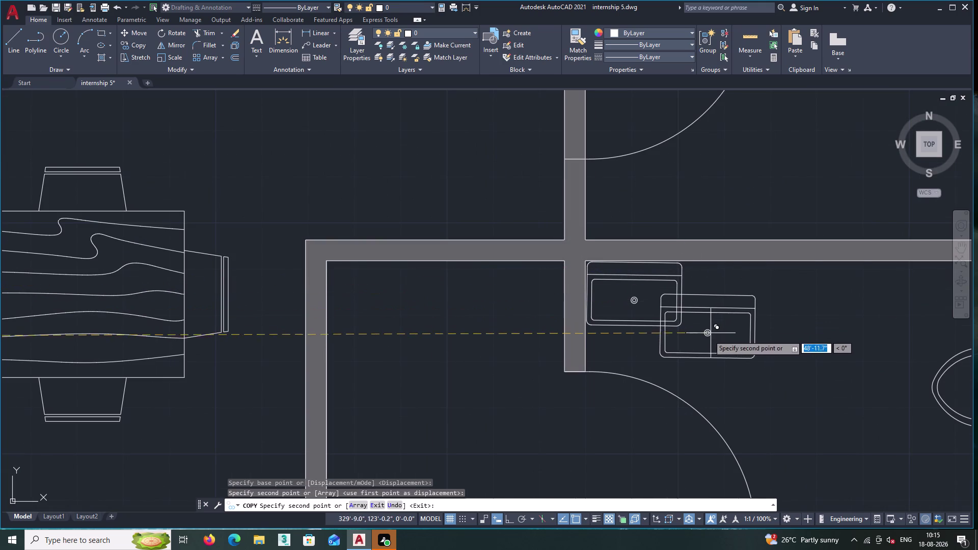
key(Escape)
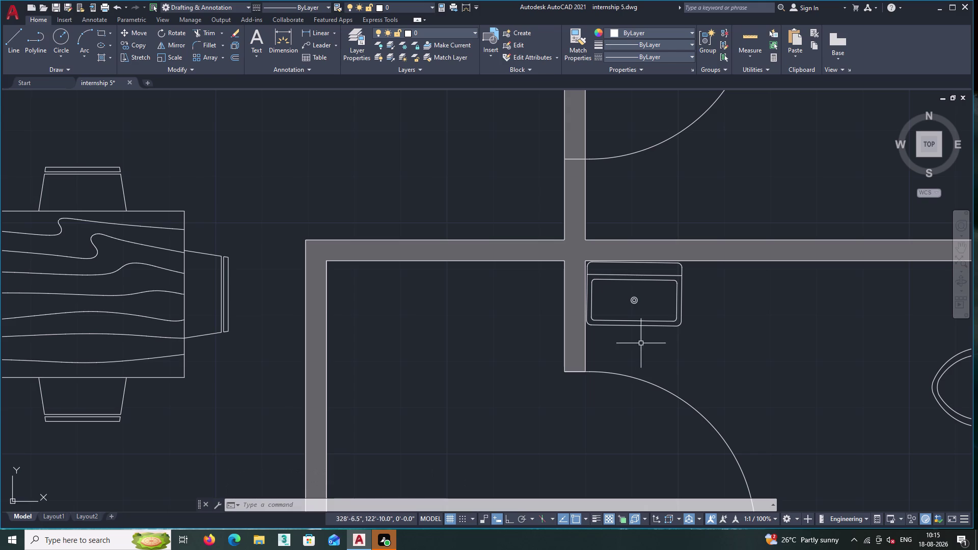
Select the left kitchen's L-shaped counter lines, divider line, sink and stove.
scroll(down, 3)
scroll(down, 3)
scroll(down, 3)
middle_drag(380, 353, 489, 346)
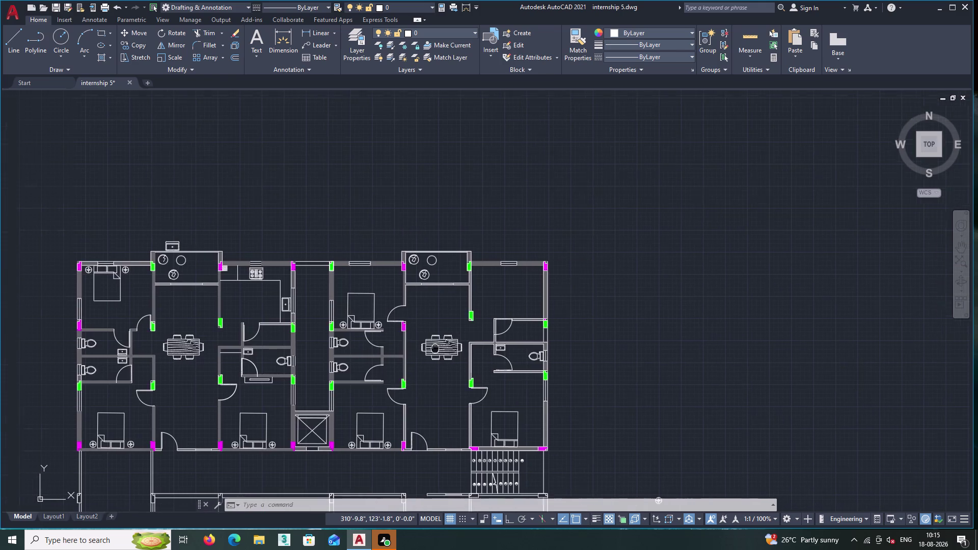
middle_drag(489, 345, 491, 345)
scroll(up, 3)
scroll(down, 3)
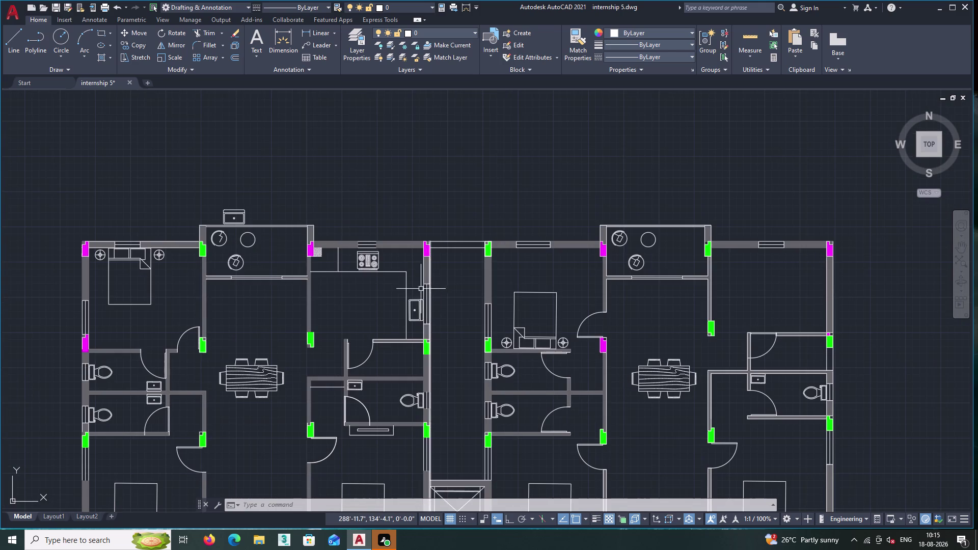
scroll(up, 3)
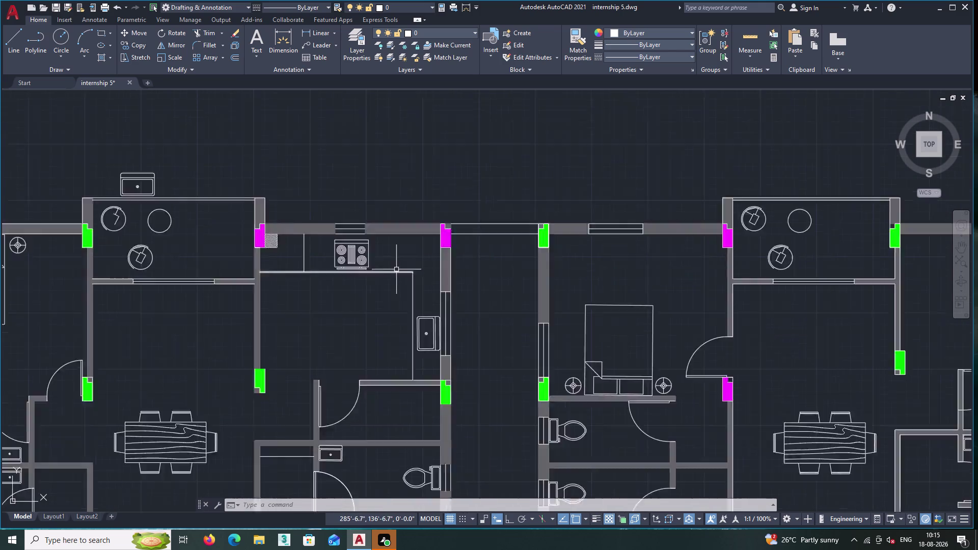
scroll(up, 3)
scroll(down, 3)
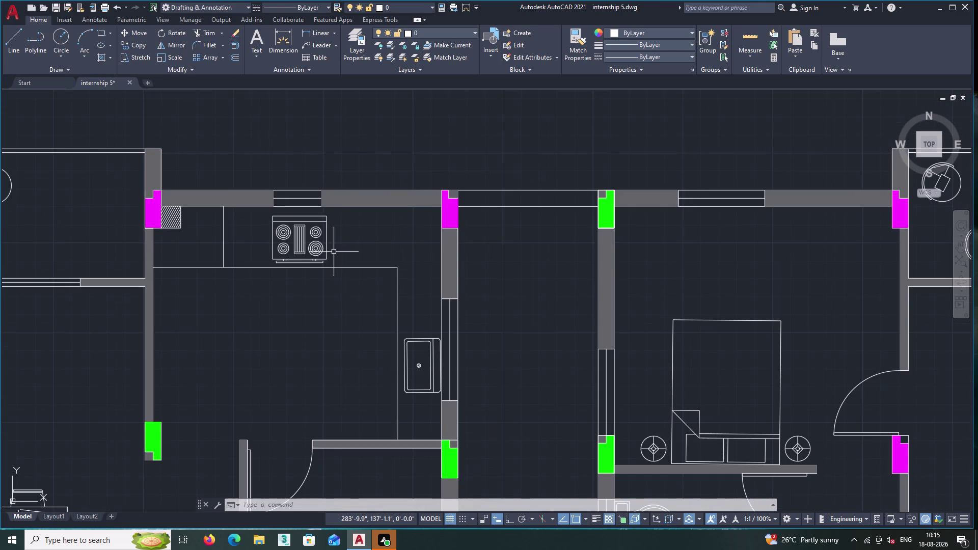
middle_drag(212, 269, 214, 269)
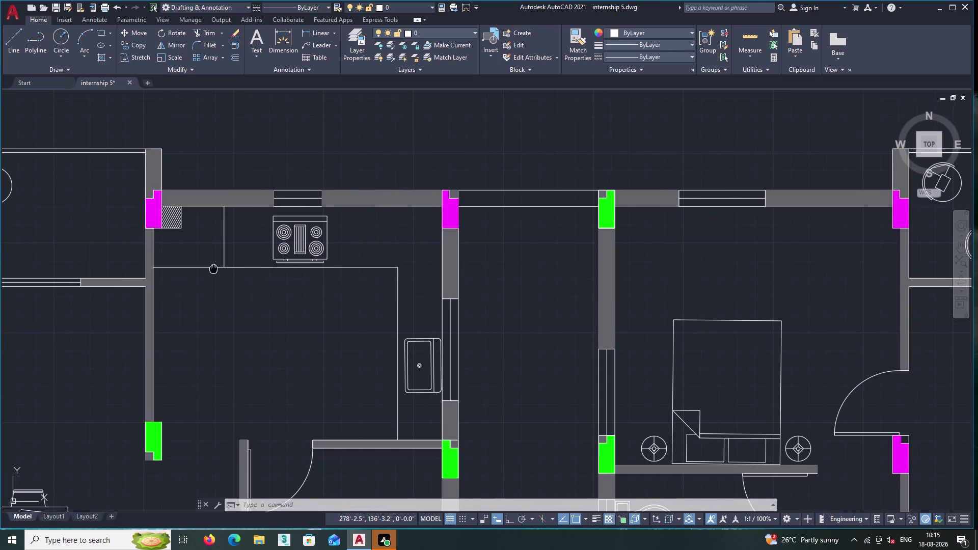
middle_drag(215, 269, 308, 270)
click(260, 267)
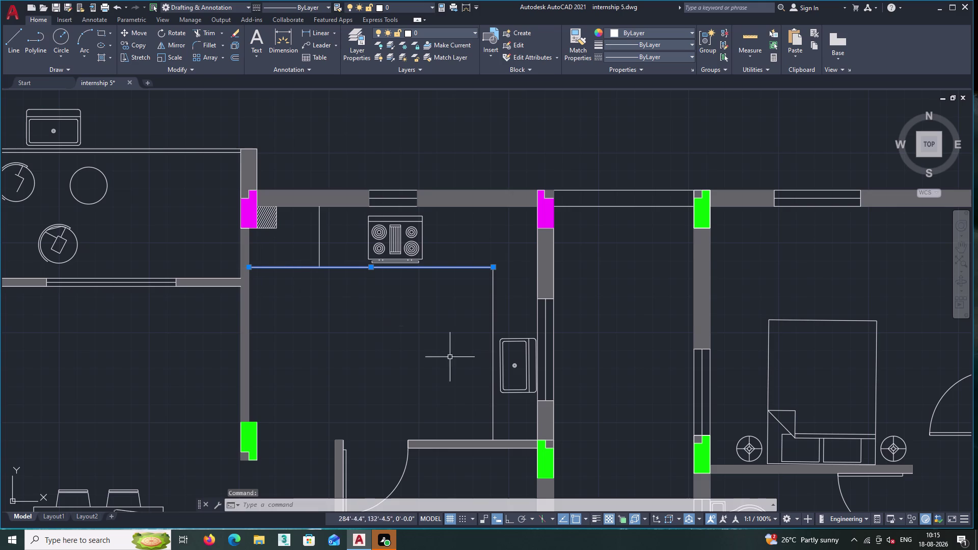
click(493, 406)
click(512, 411)
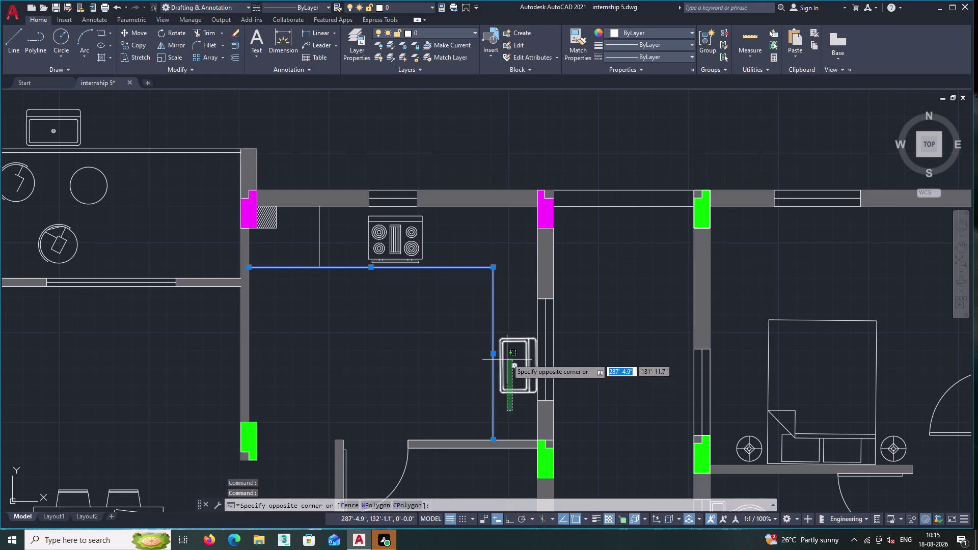
click(506, 357)
click(436, 248)
click(386, 231)
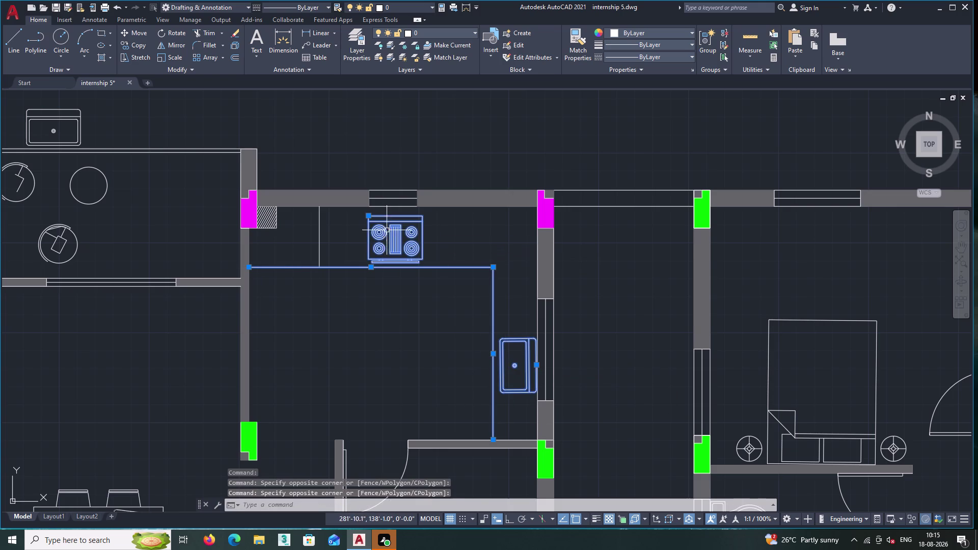
double_click(328, 235)
click(311, 222)
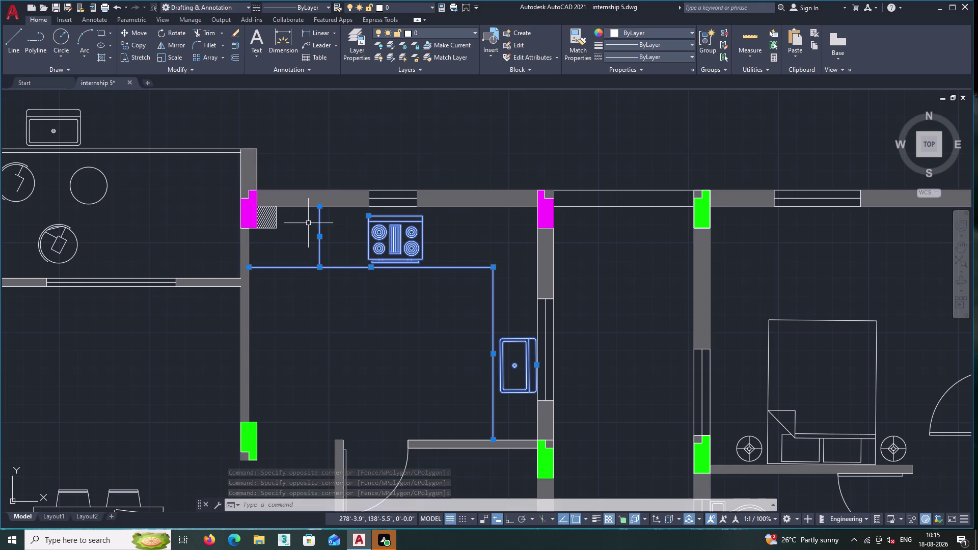
Copy the selected kitchen items with Ortho on into the right flat's kitchen.
right_click(311, 231)
click(385, 320)
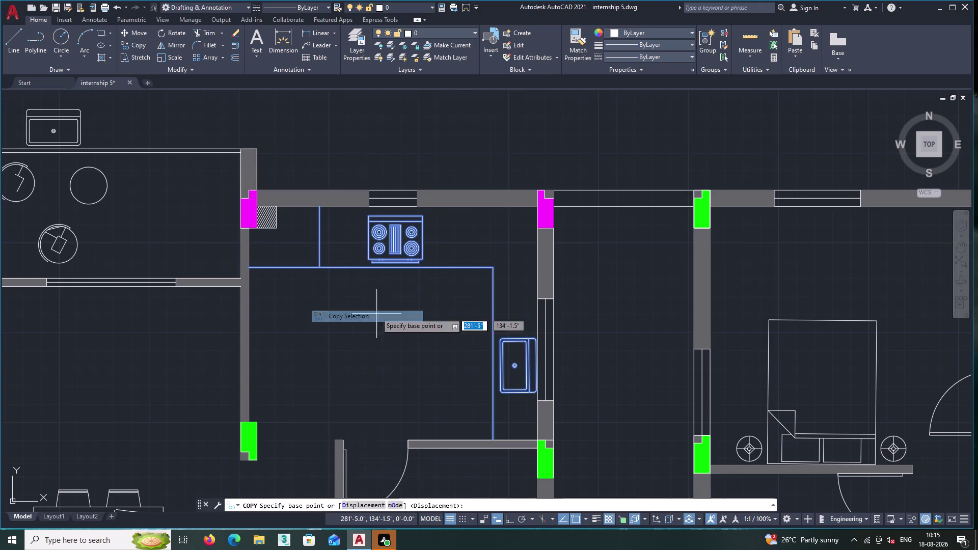
click(319, 266)
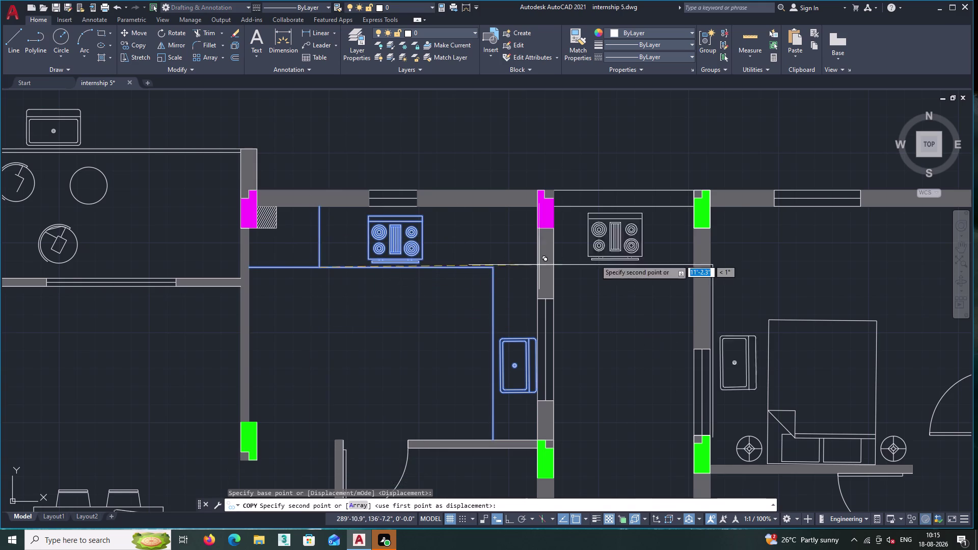
middle_drag(644, 258, 330, 204)
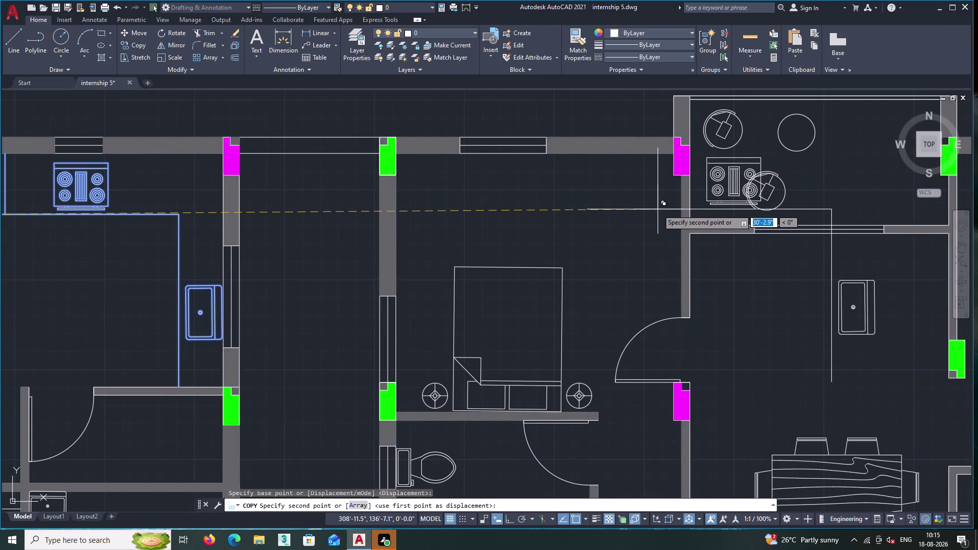
key(F8)
scroll(down, 3)
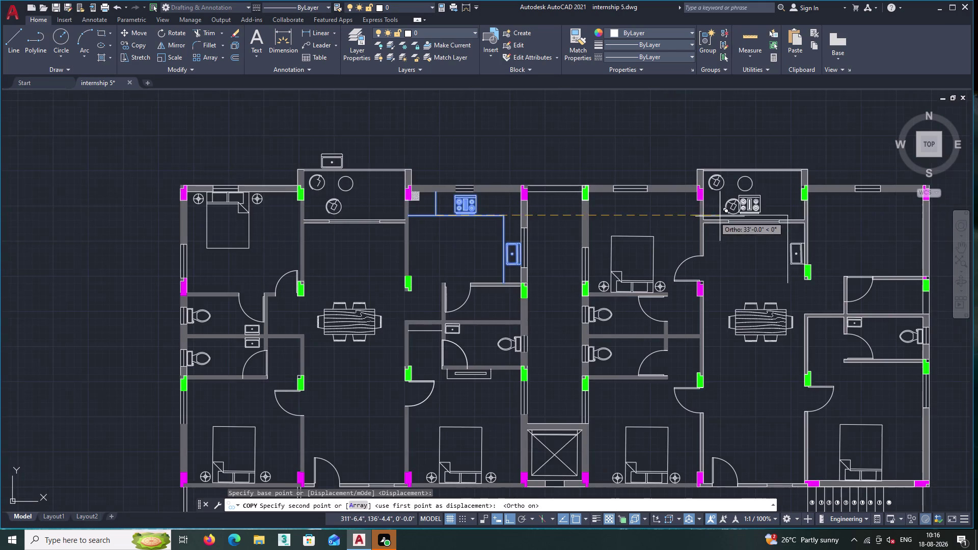
middle_drag(735, 217, 524, 214)
scroll(up, 3)
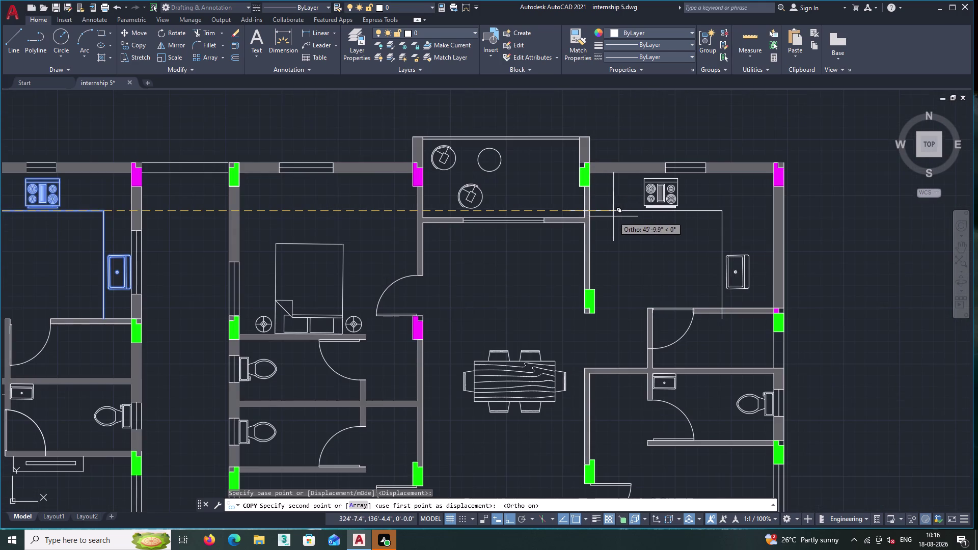
scroll(up, 3)
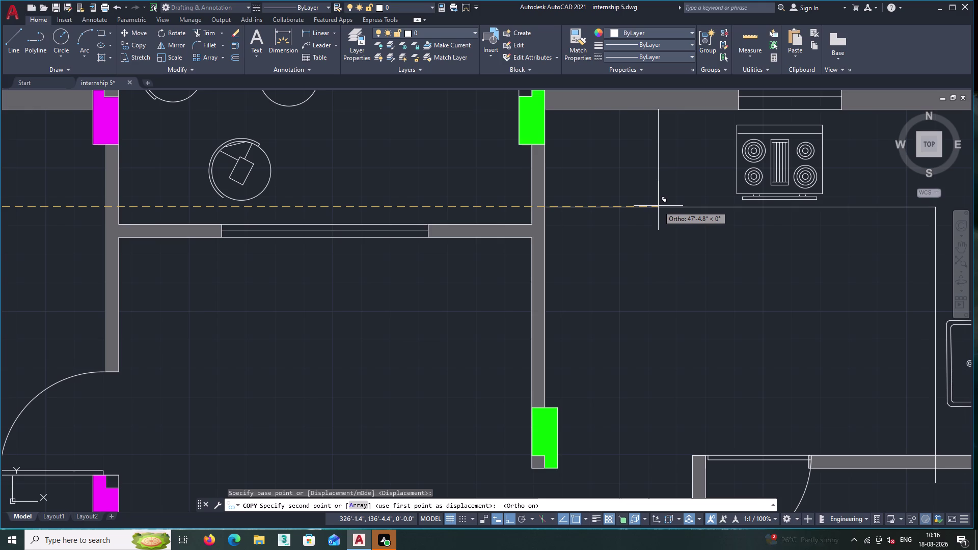
click(658, 206)
key(Escape)
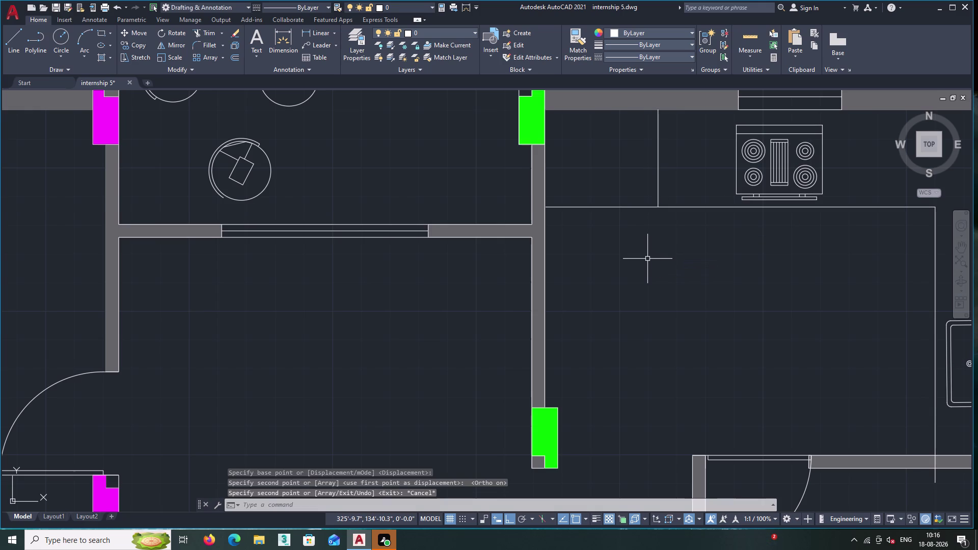
Select the copied sink, stove and counter lines in the right kitchen, then clear the selection.
scroll(down, 3)
middle_drag(669, 264, 594, 271)
scroll(up, 3)
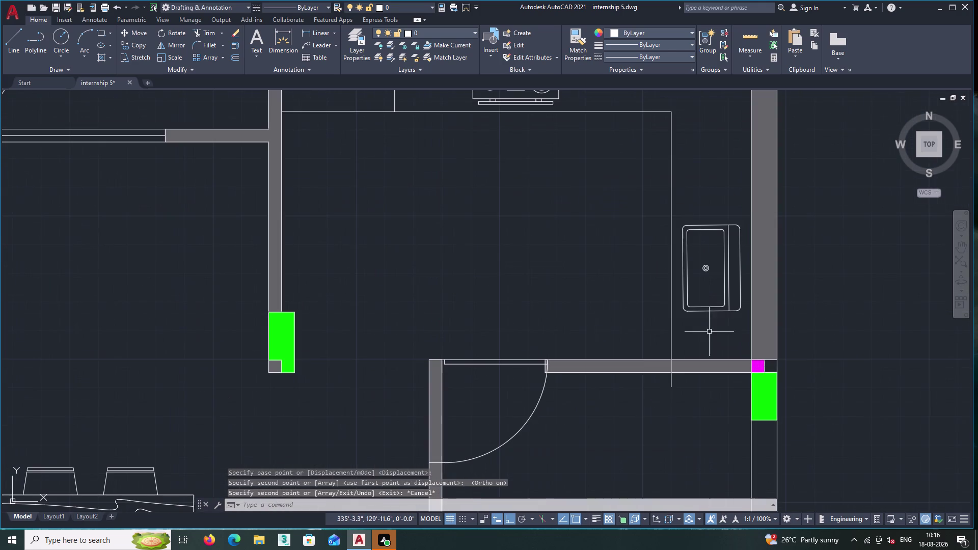
scroll(down, 3)
middle_drag(621, 299, 607, 310)
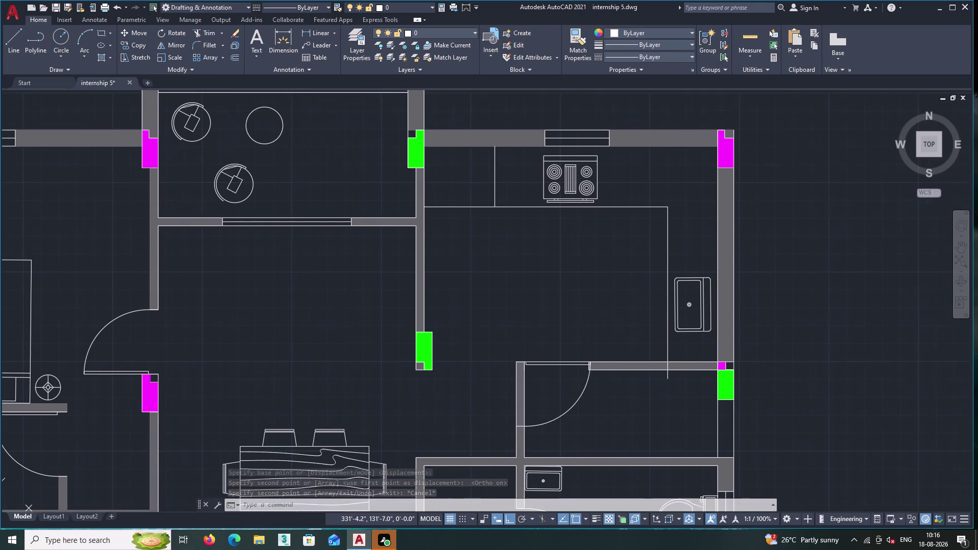
scroll(up, 3)
click(680, 345)
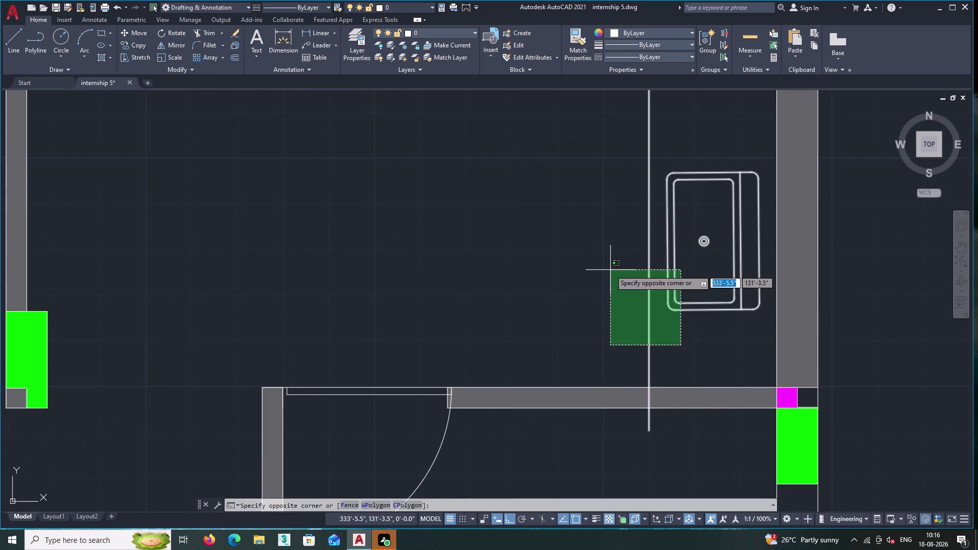
click(610, 270)
scroll(down, 3)
middle_drag(575, 263, 659, 352)
double_click(598, 271)
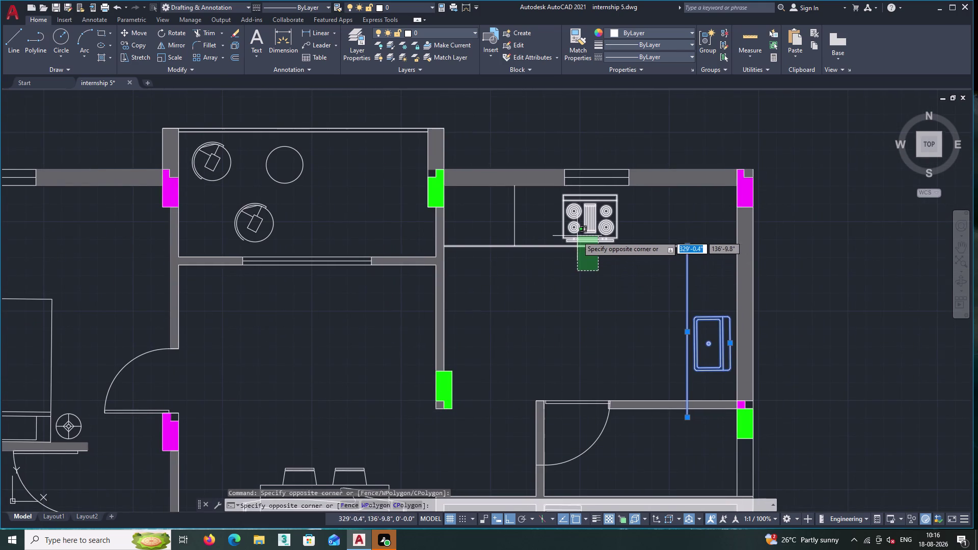
click(577, 235)
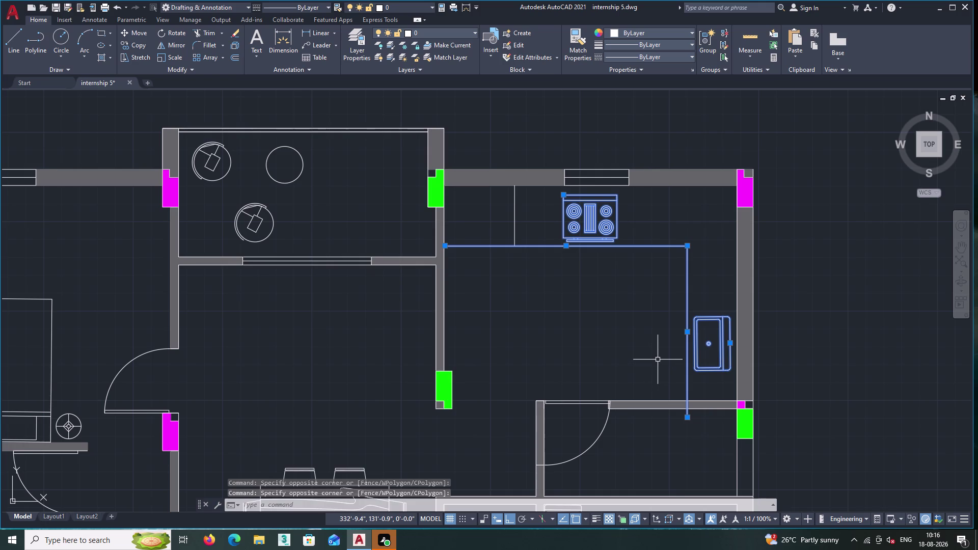
key(Escape)
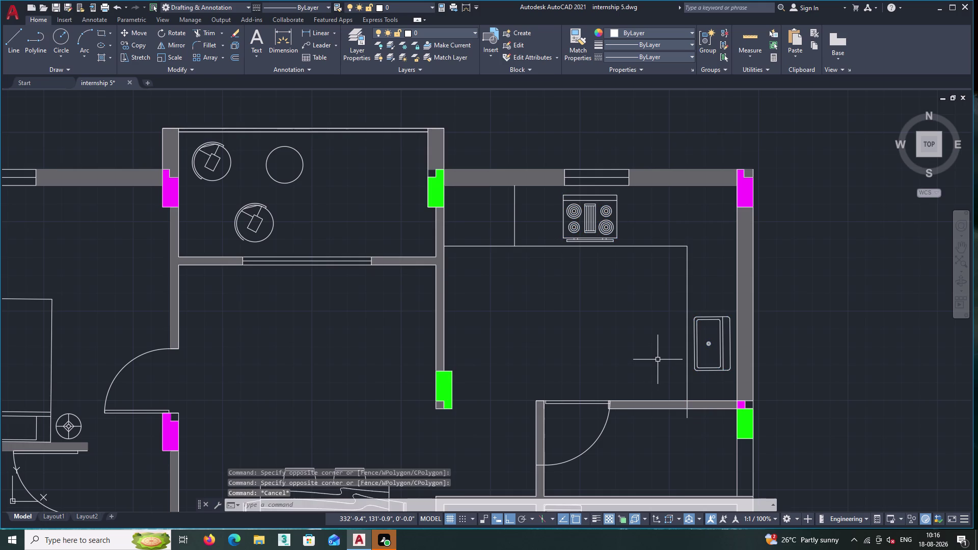
Trim the copied counter lines that cross the wall below the right kitchen.
text(tr)
key(Return)
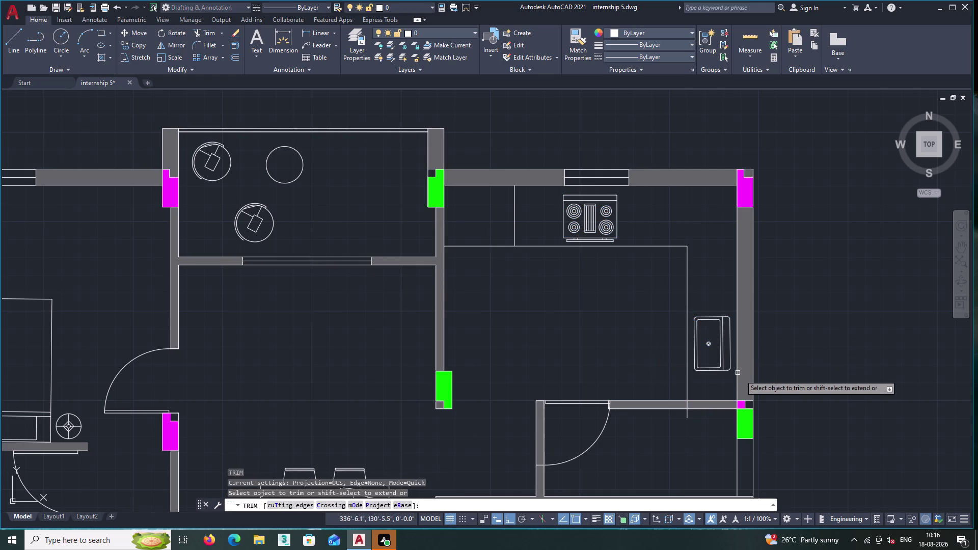
scroll(up, 3)
click(694, 416)
click(642, 410)
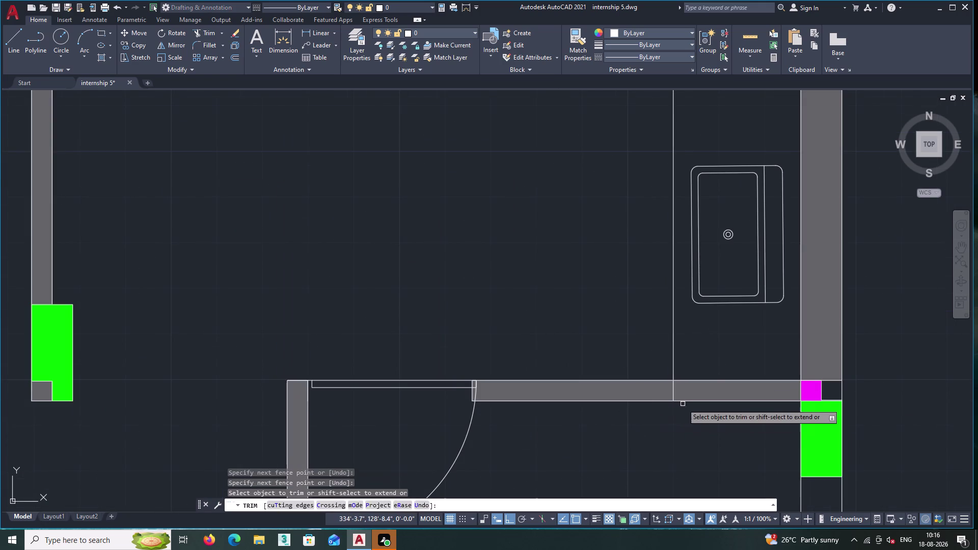
click(672, 392)
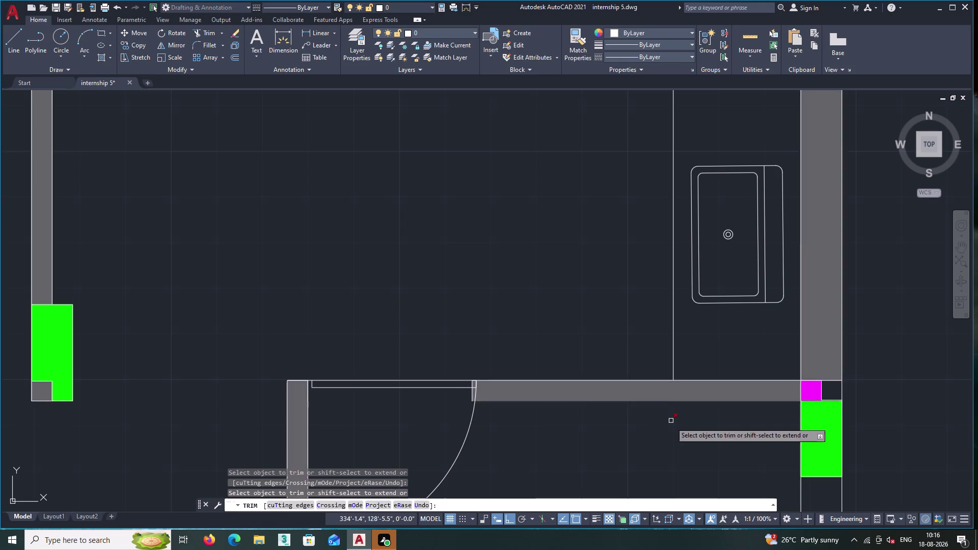
scroll(down, 3)
middle_drag(589, 336, 731, 343)
scroll(up, 3)
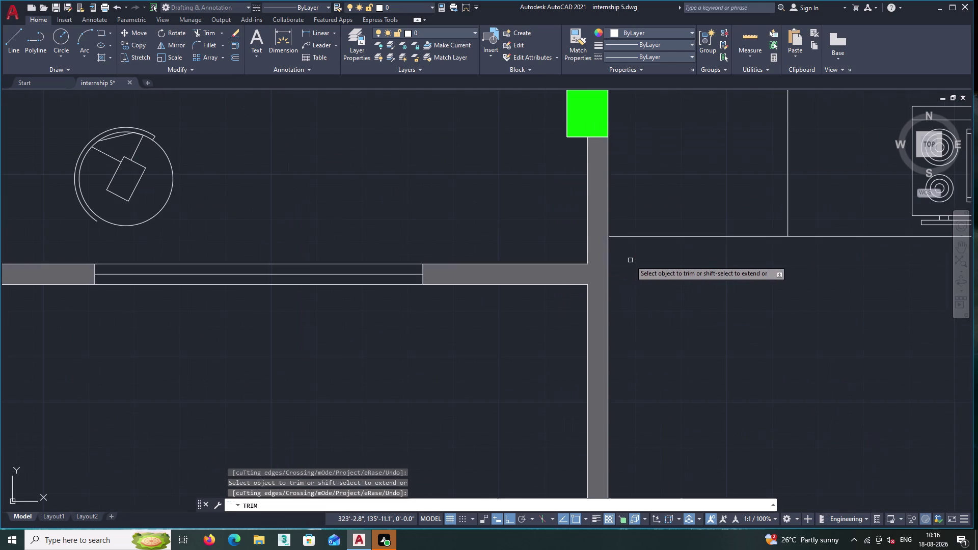
scroll(up, 3)
scroll(down, 3)
middle_drag(745, 367, 501, 283)
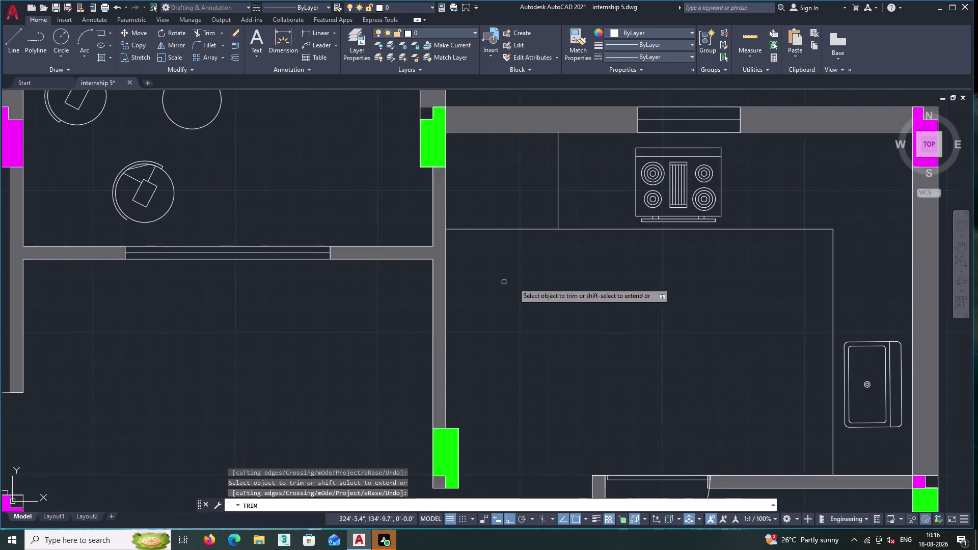
scroll(down, 3)
middle_drag(623, 298, 565, 291)
scroll(up, 3)
key(Return)
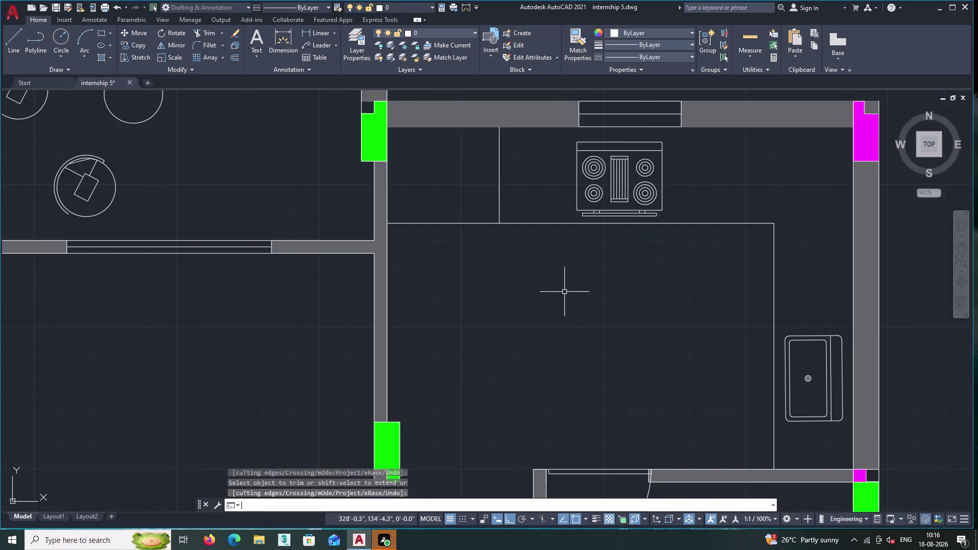
Extend the kitchen counter line to its boundary with EXTEND.
text(ex)
key(Return)
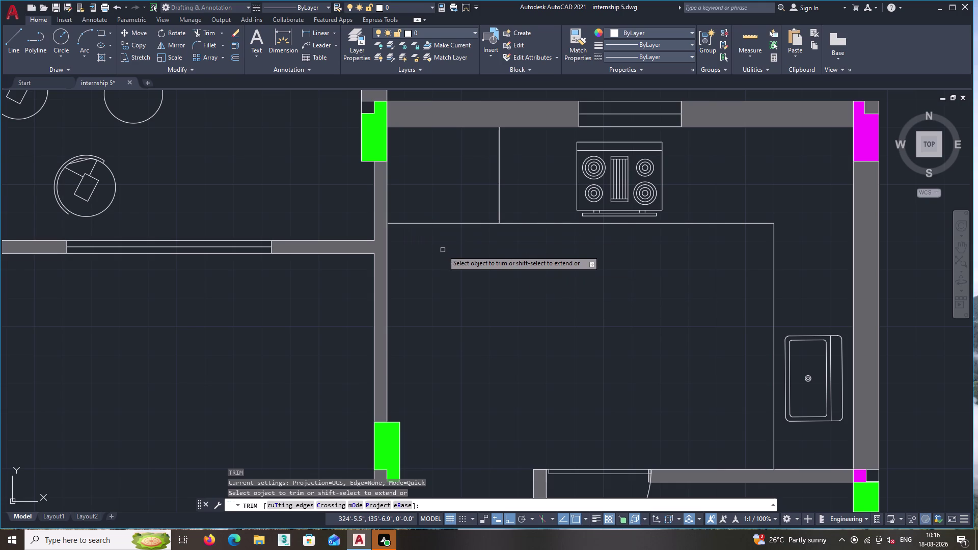
key(Escape)
text(ex)
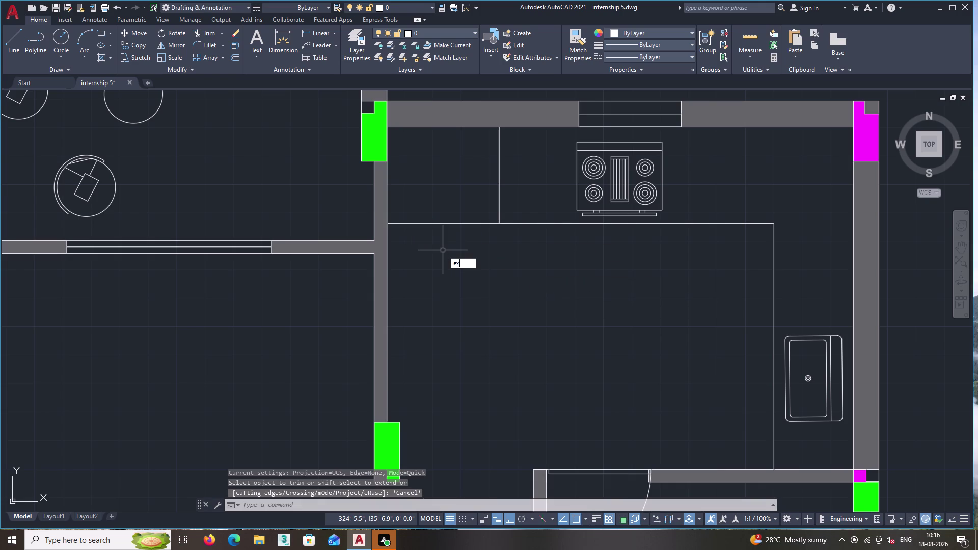
key(Return)
click(421, 222)
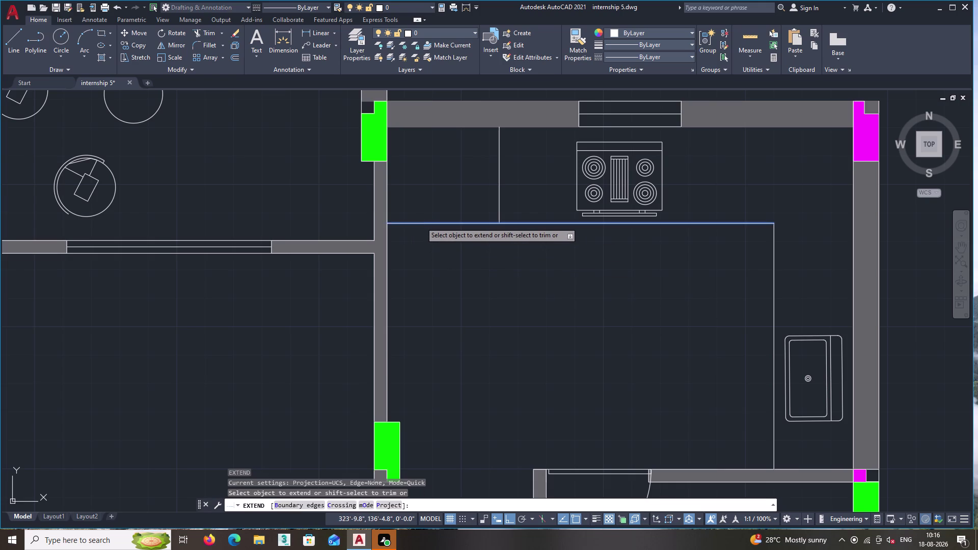
scroll(down, 3)
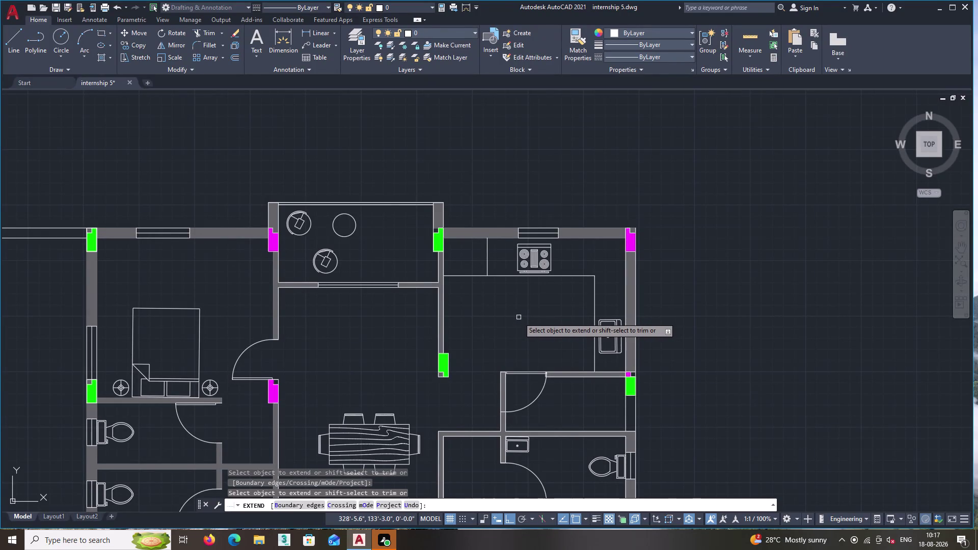
scroll(down, 3)
middle_drag(526, 340, 418, 319)
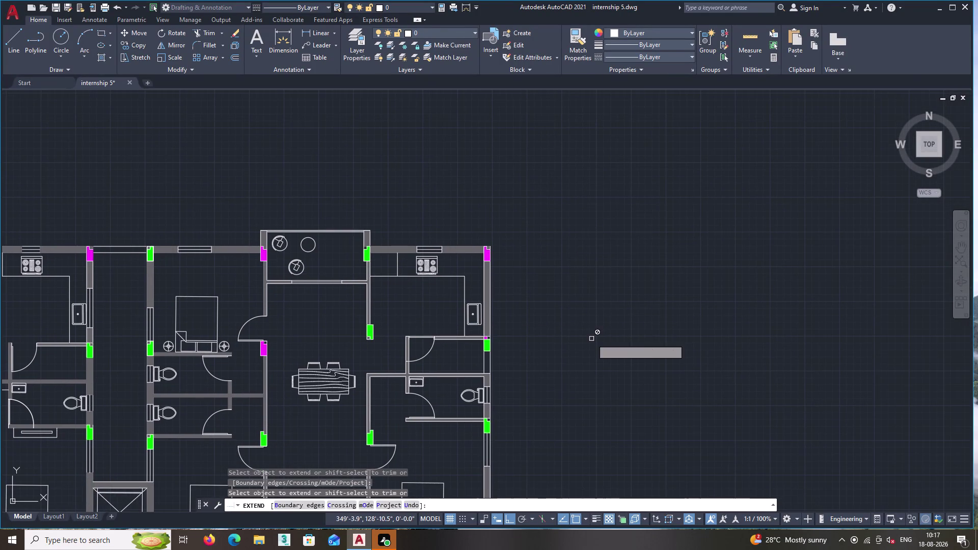
scroll(up, 3)
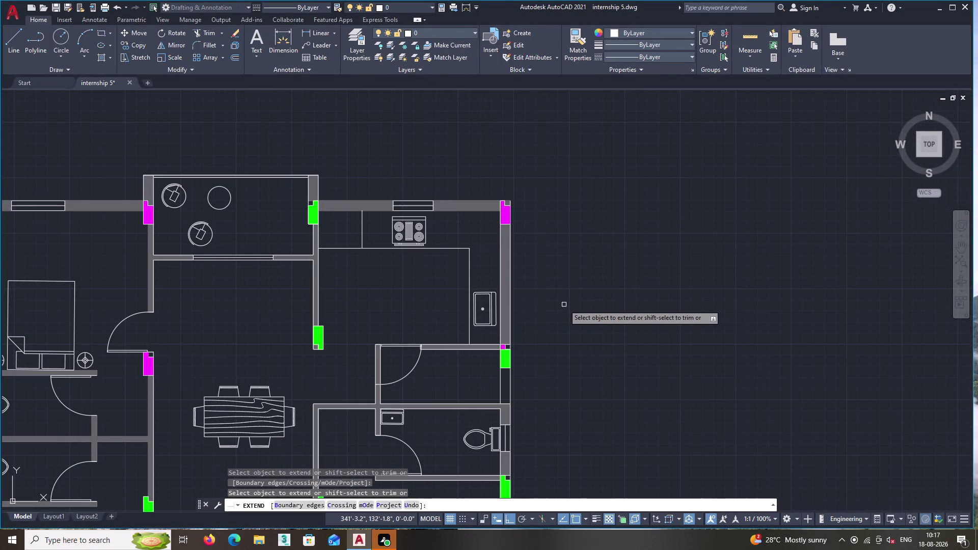
key(Return)
Draw two short lines across the right kitchen wall beside the fridge.
click(14, 31)
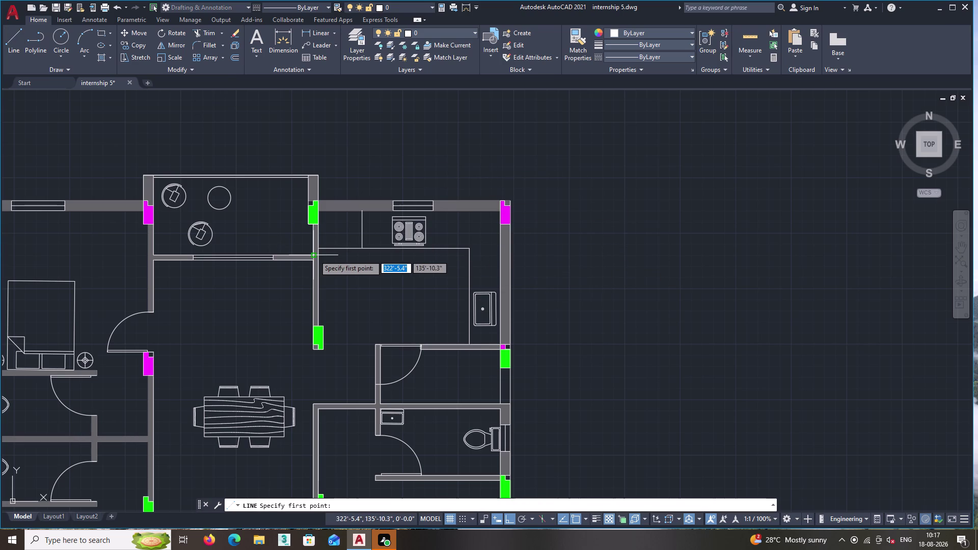
click(500, 257)
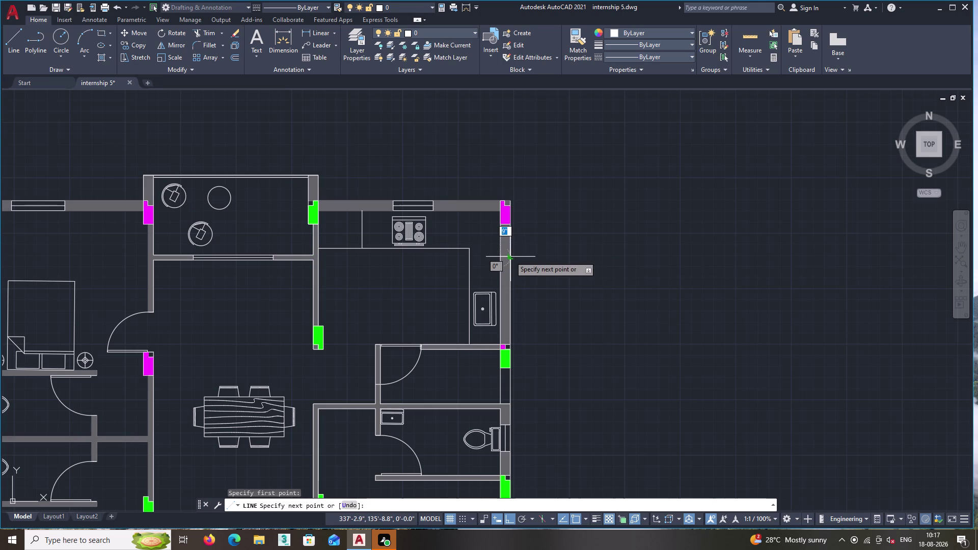
click(510, 256)
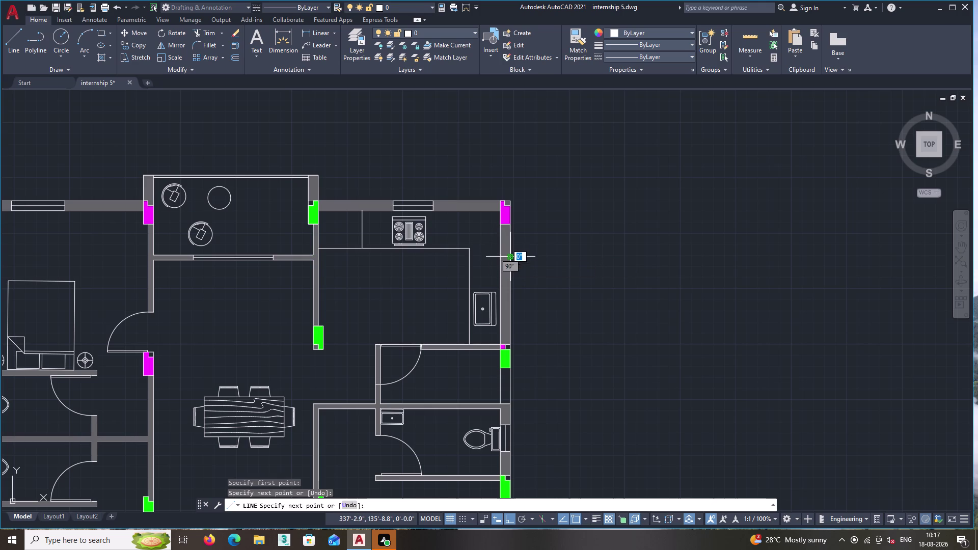
key(Return)
click(11, 37)
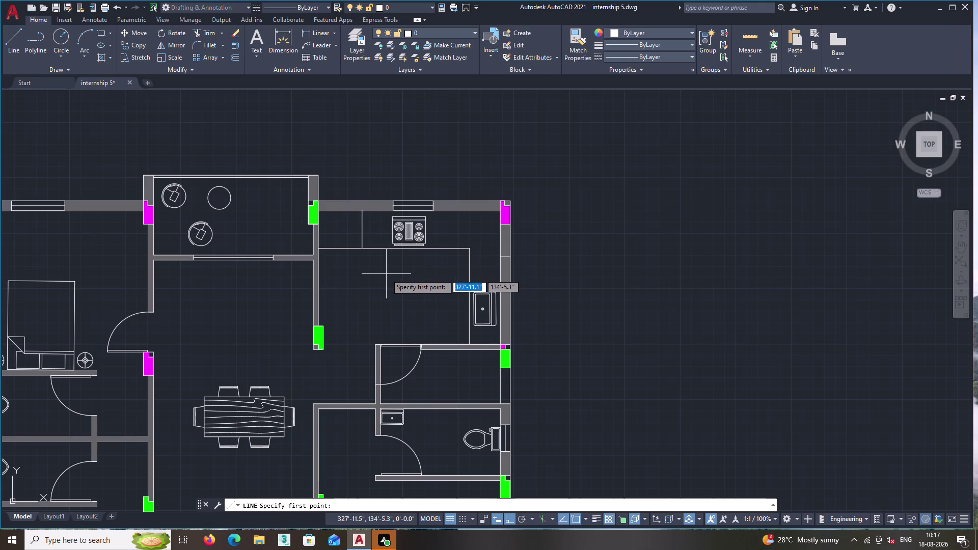
scroll(up, 3)
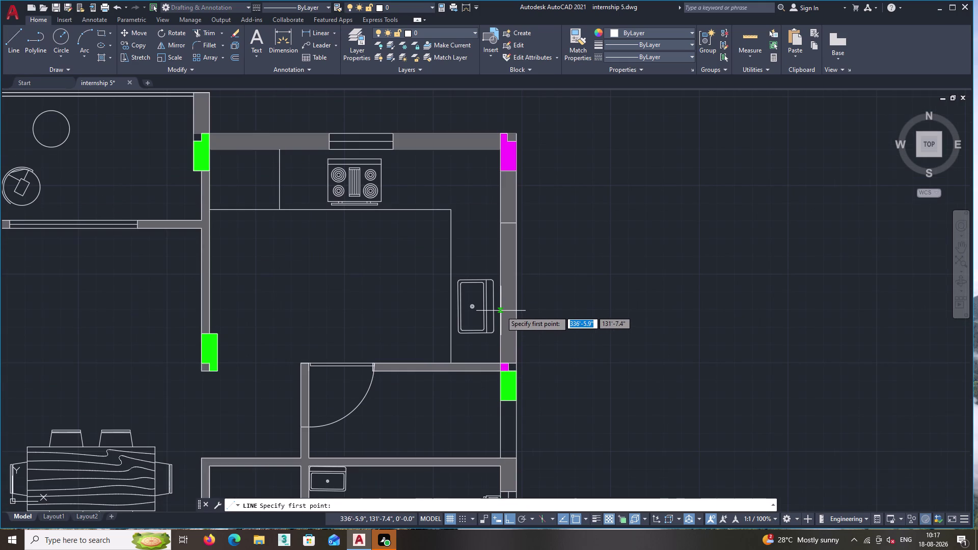
click(500, 311)
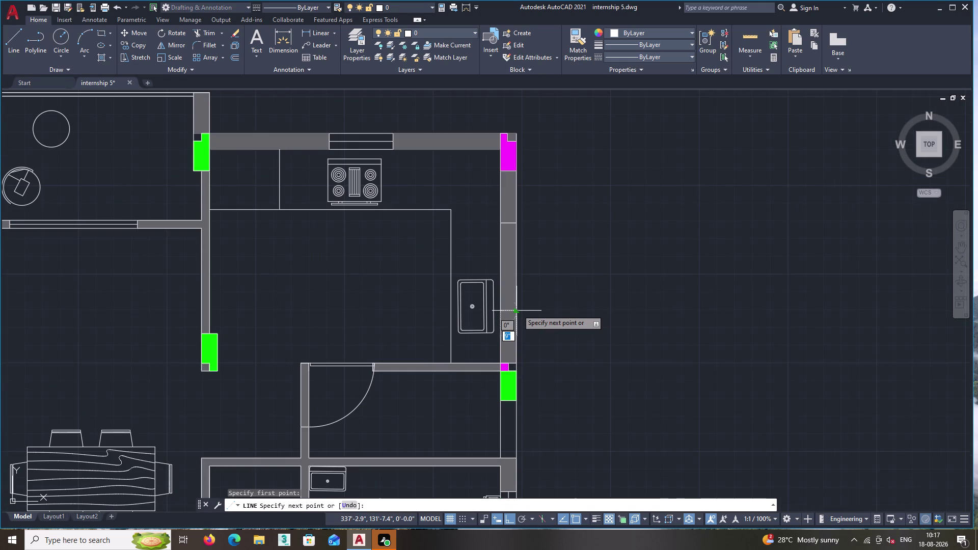
double_click(518, 310)
key(Return)
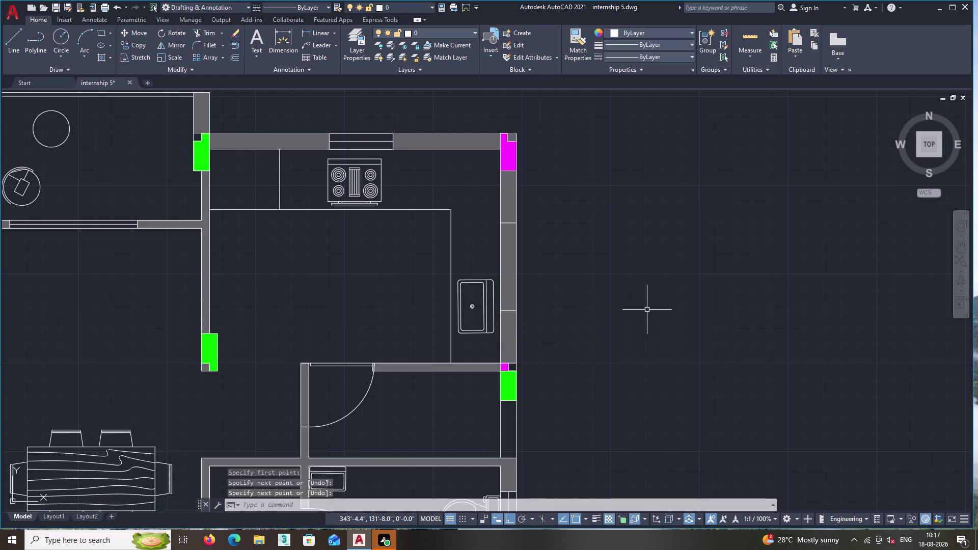
Trim away the wall section between the two new lines.
text(tr)
key(Return)
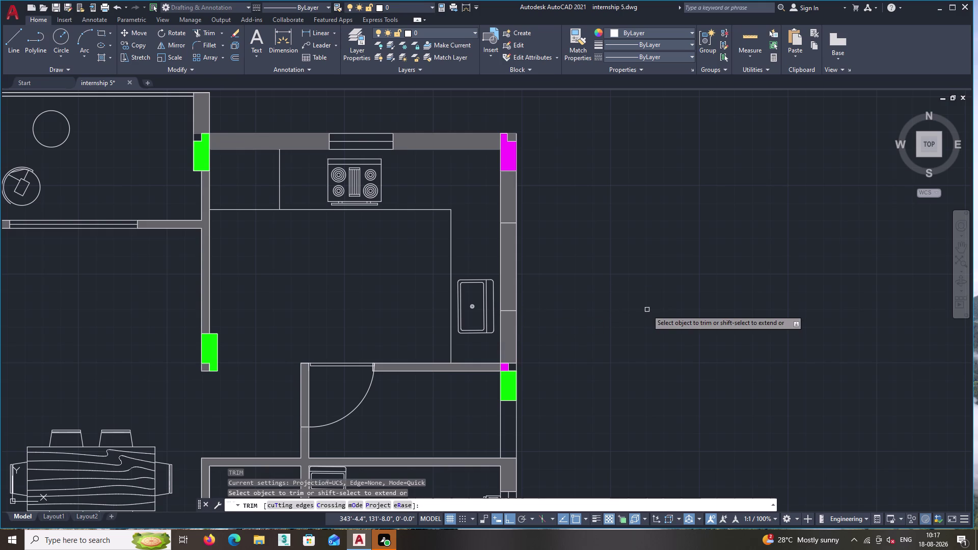
double_click(505, 285)
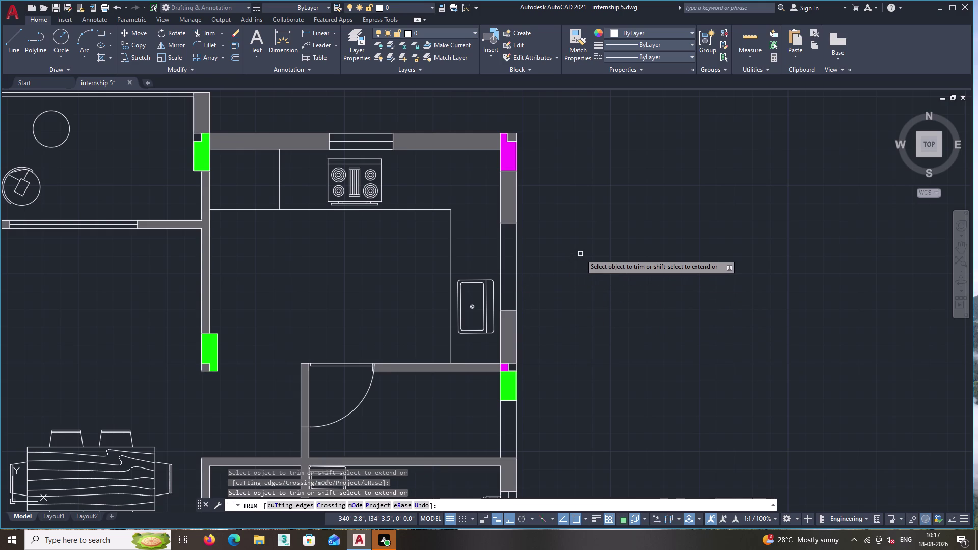
key(Return)
Draw a line along the wall at the opening's edge.
click(13, 43)
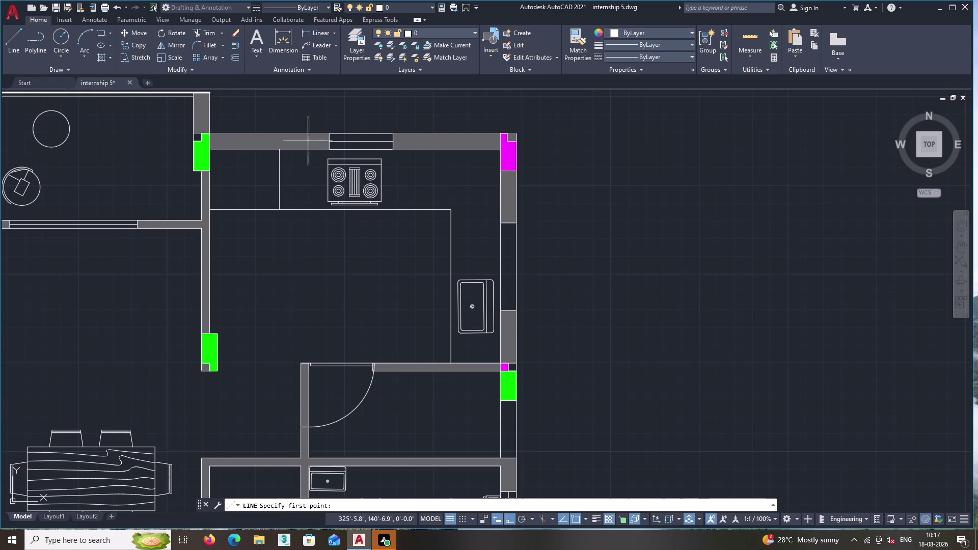
click(507, 223)
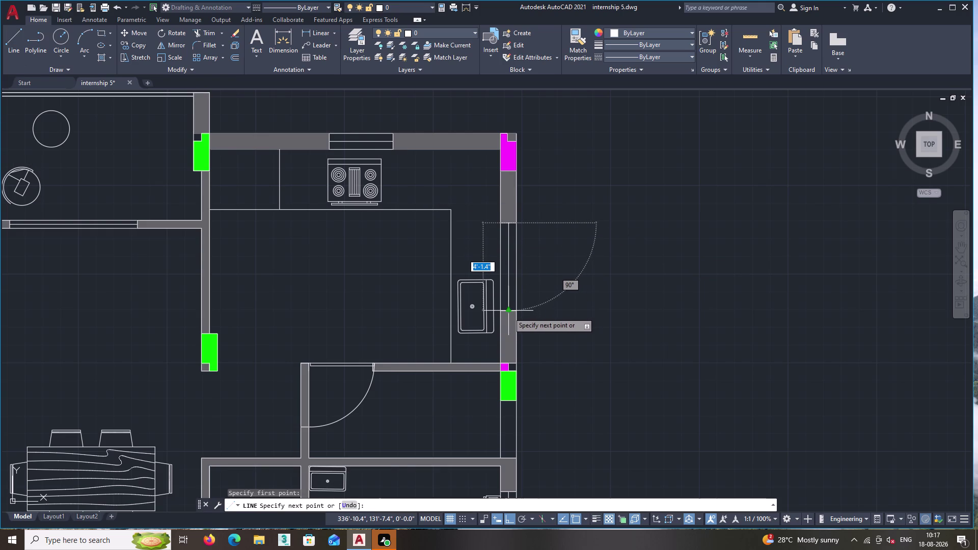
click(508, 312)
key(Return)
scroll(up, 3)
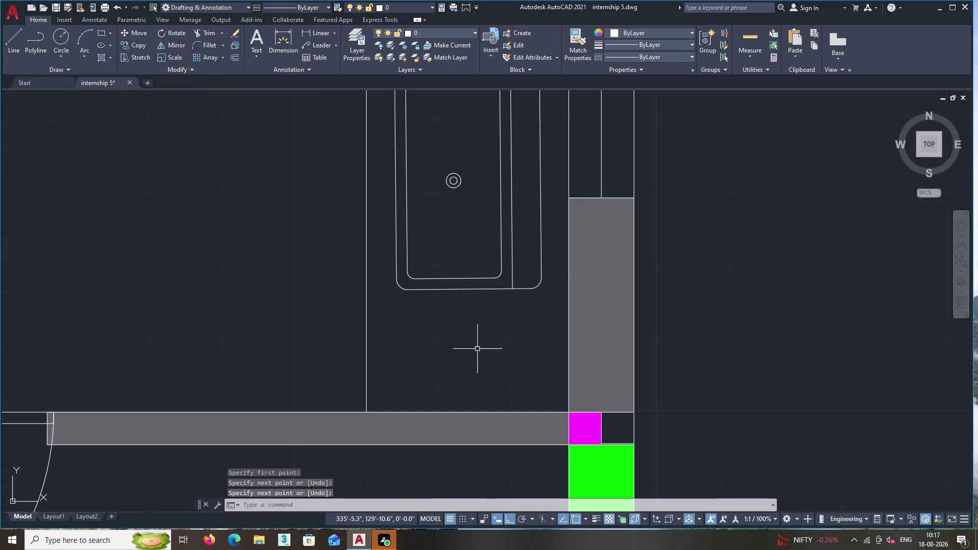
Move the fridge block from its edge up against the right kitchen wall opening.
click(495, 327)
click(426, 242)
right_drag(426, 242, 422, 248)
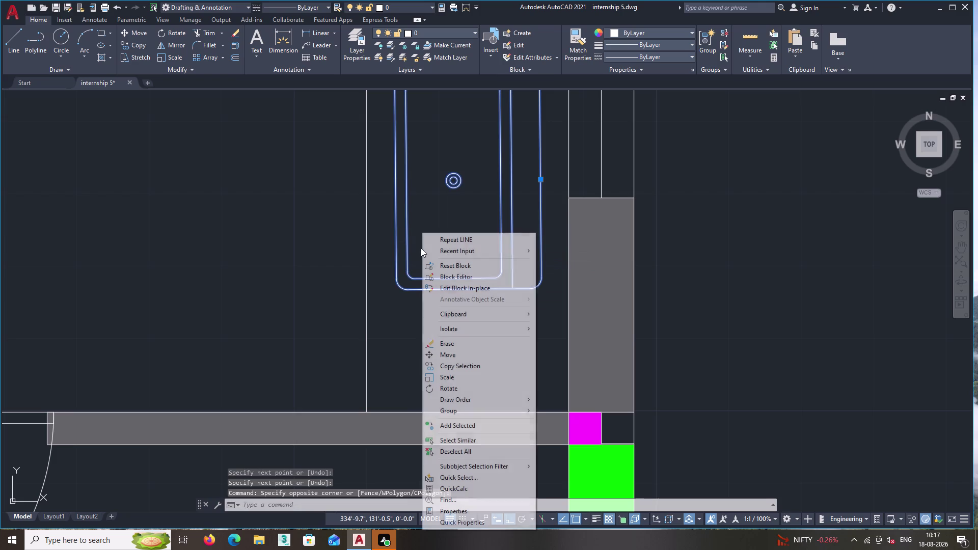
click(465, 354)
scroll(down, 3)
middle_drag(455, 217, 377, 271)
scroll(up, 3)
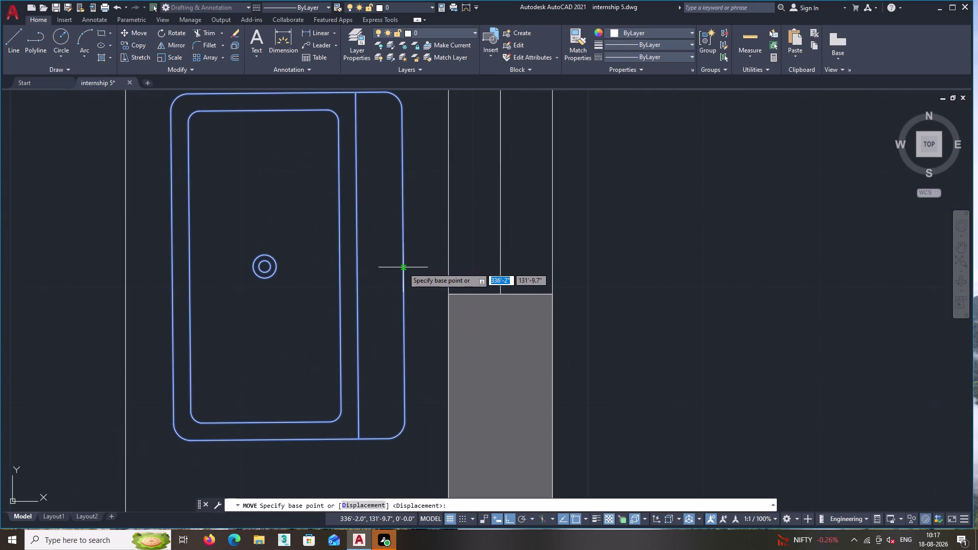
click(403, 267)
scroll(down, 3)
middle_drag(434, 182, 441, 303)
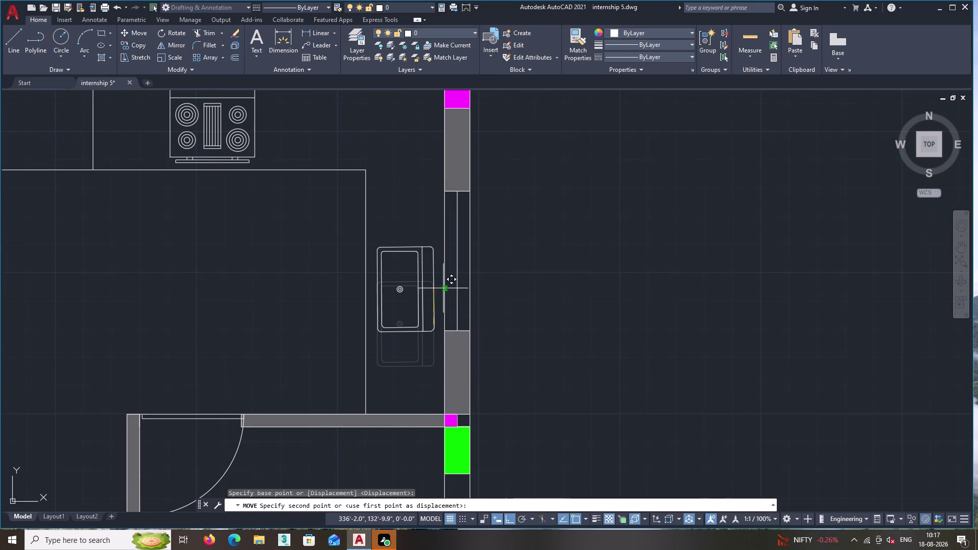
click(443, 265)
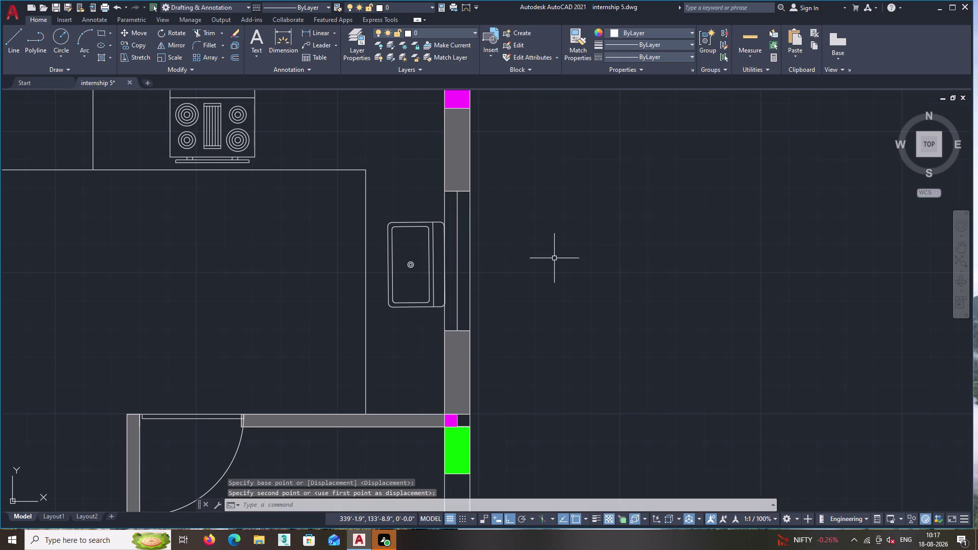
key(Escape)
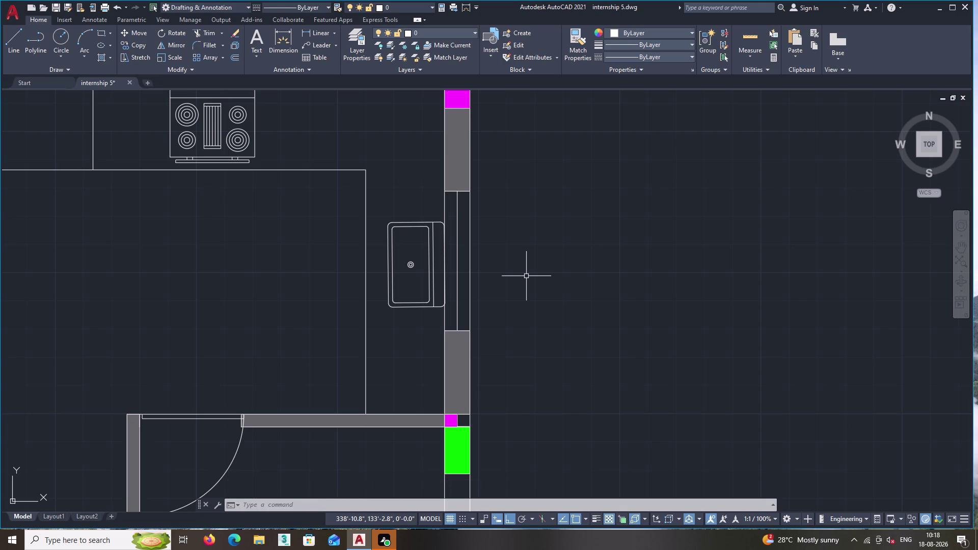
scroll(down, 3)
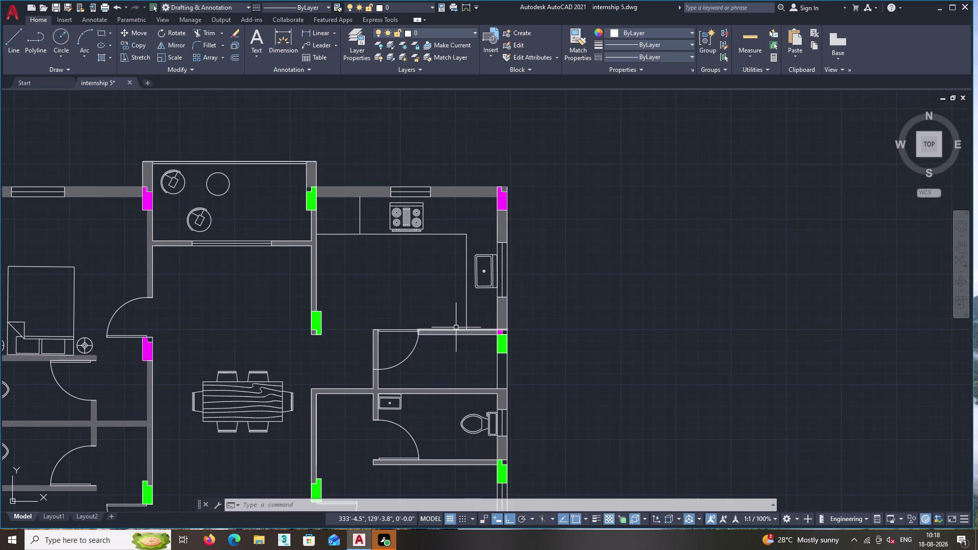
scroll(up, 3)
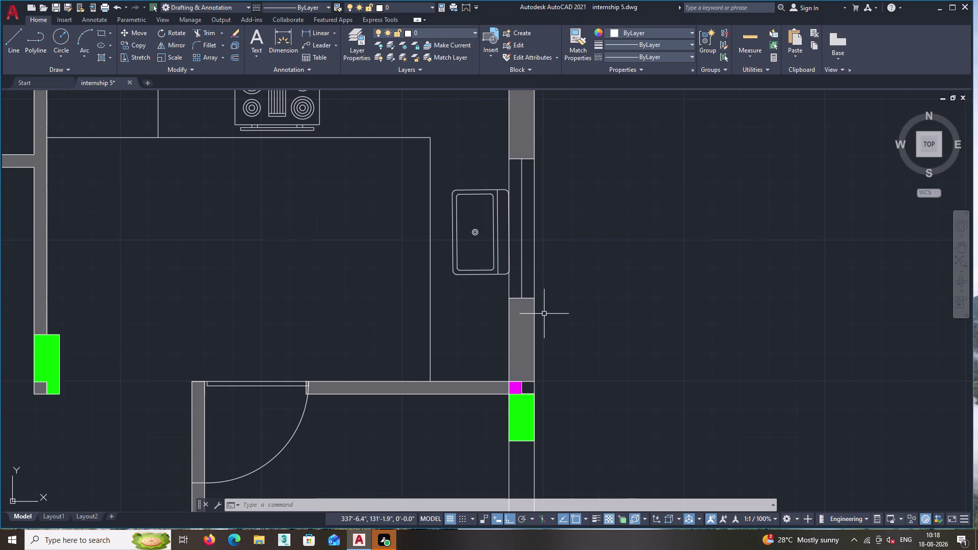
scroll(down, 3)
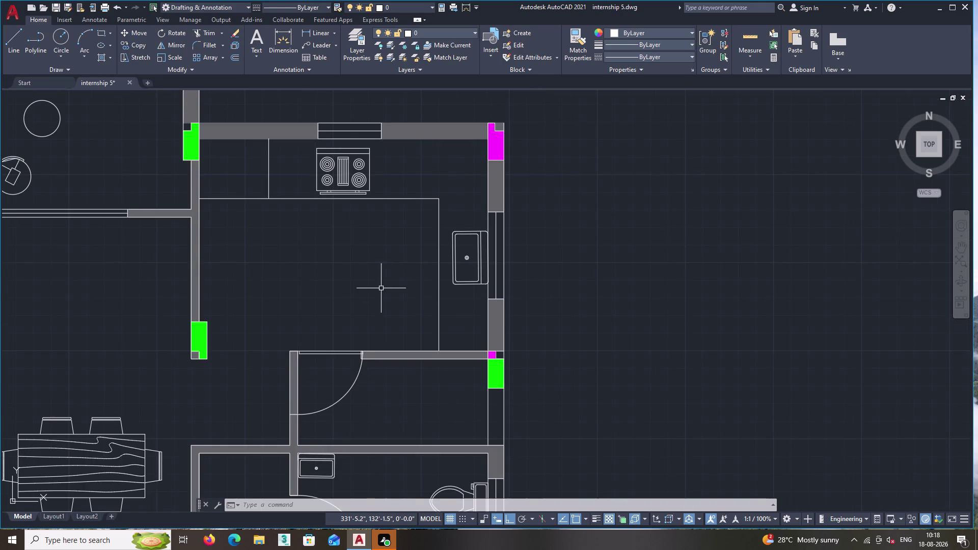
middle_drag(384, 298, 444, 344)
scroll(up, 3)
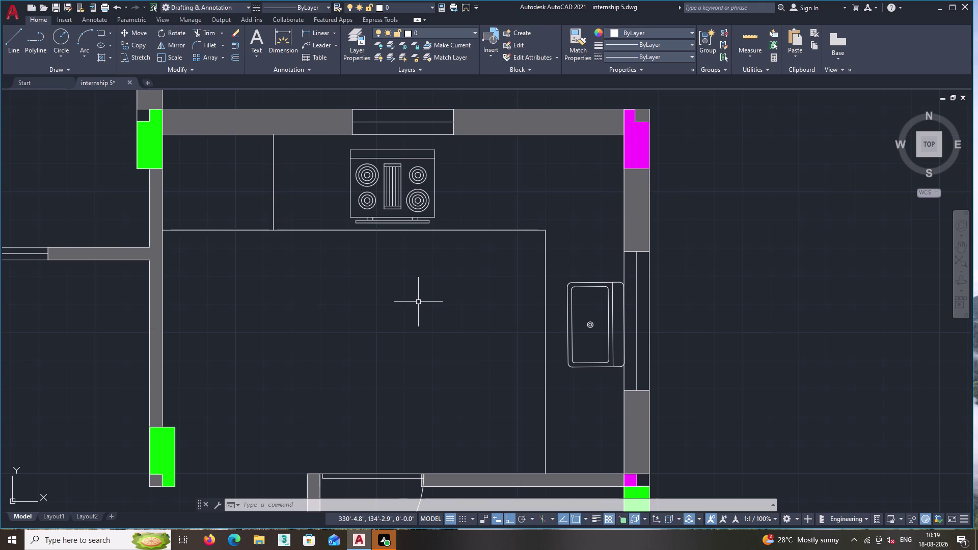
scroll(down, 3)
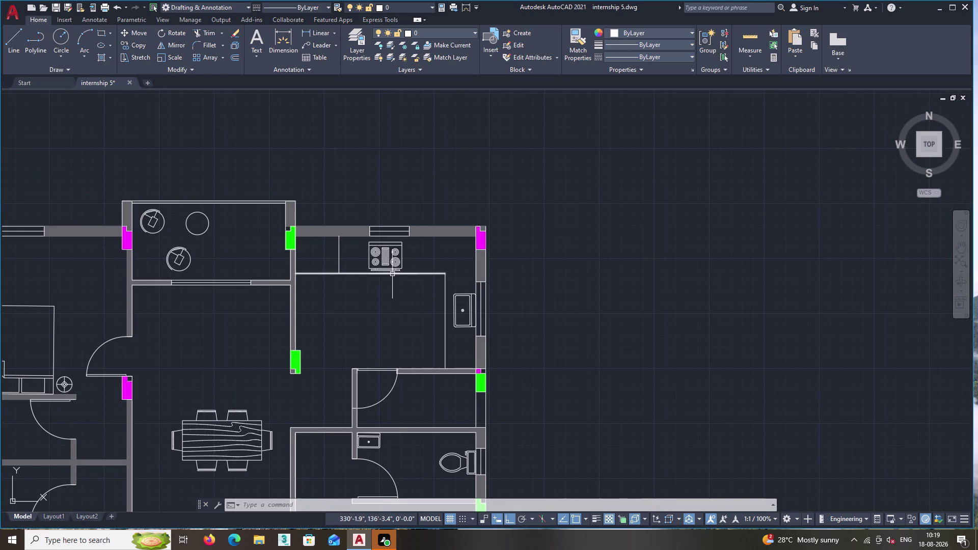
scroll(up, 3)
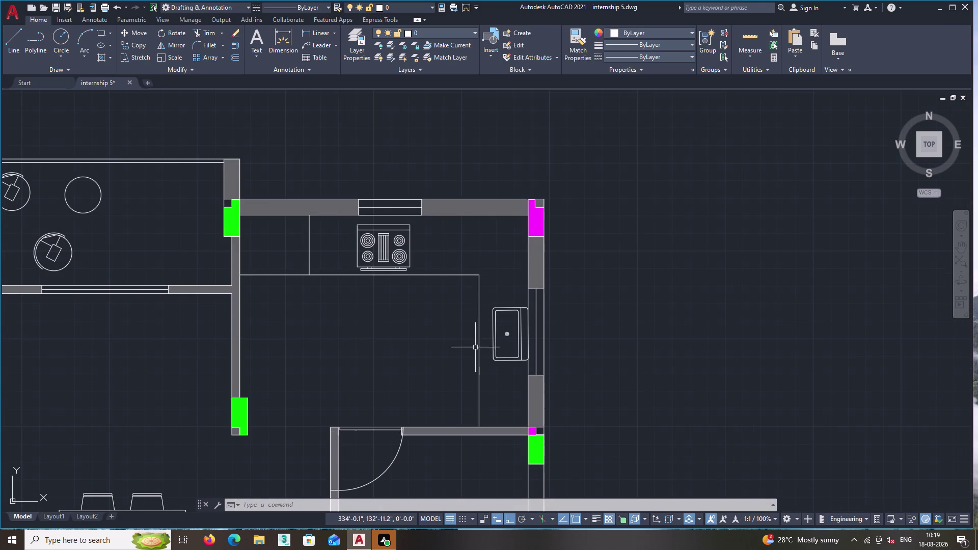
middle_drag(464, 354, 528, 314)
scroll(up, 3)
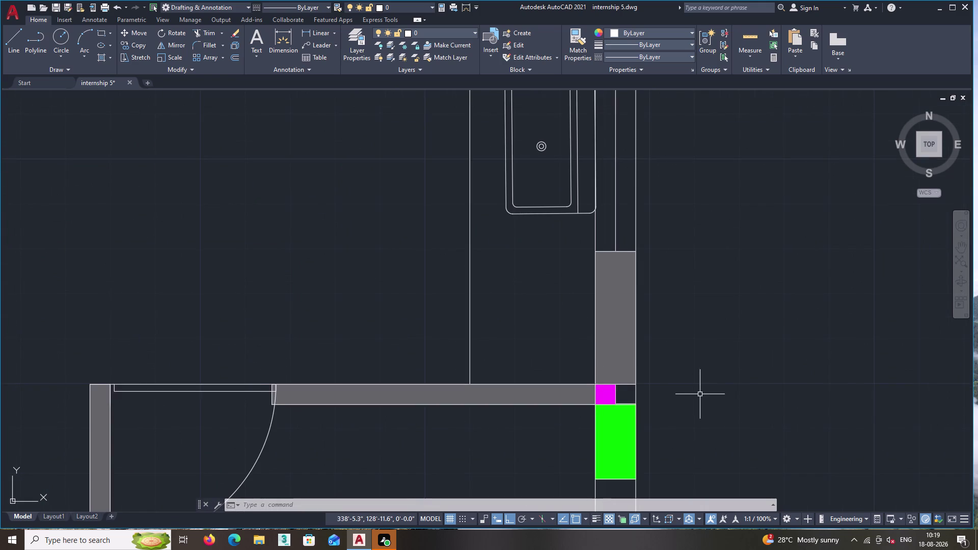
middle_drag(700, 394, 661, 372)
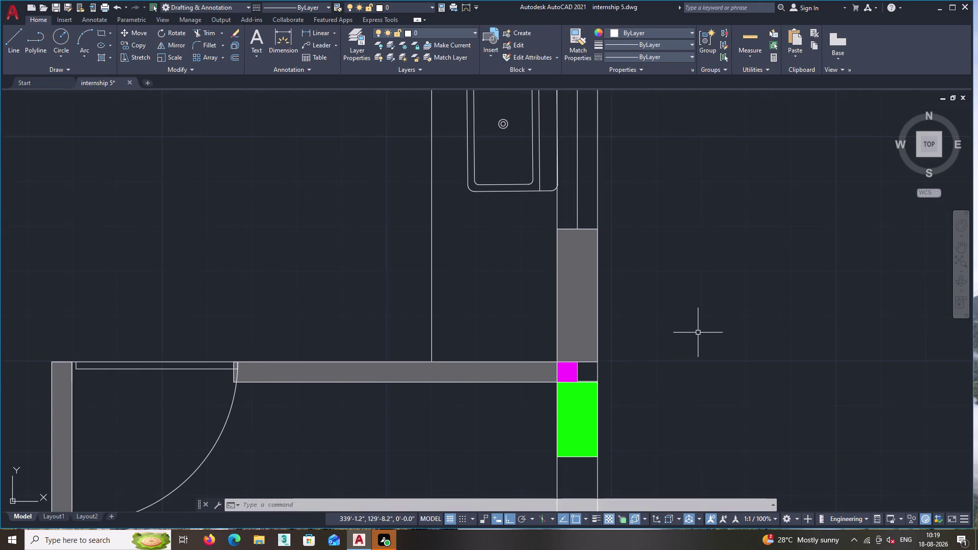
scroll(up, 3)
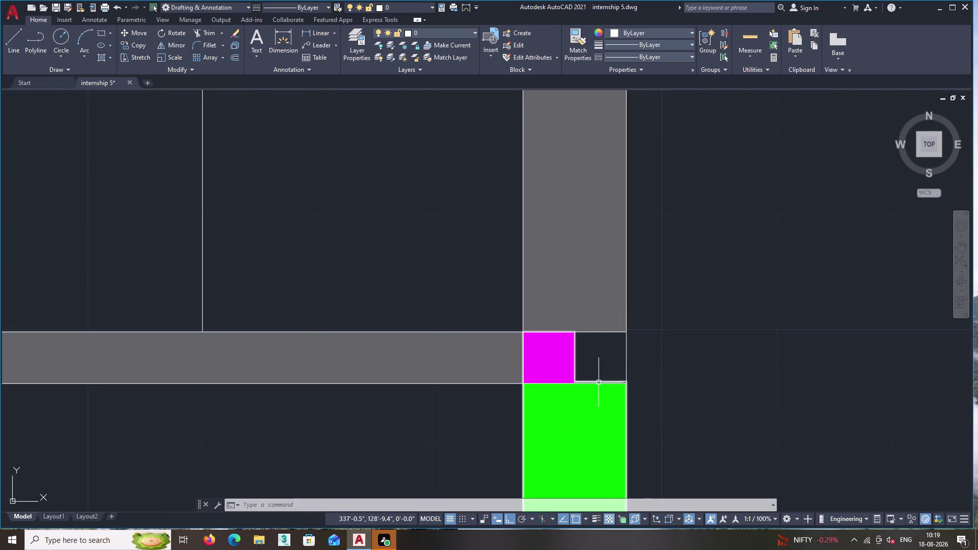
scroll(up, 3)
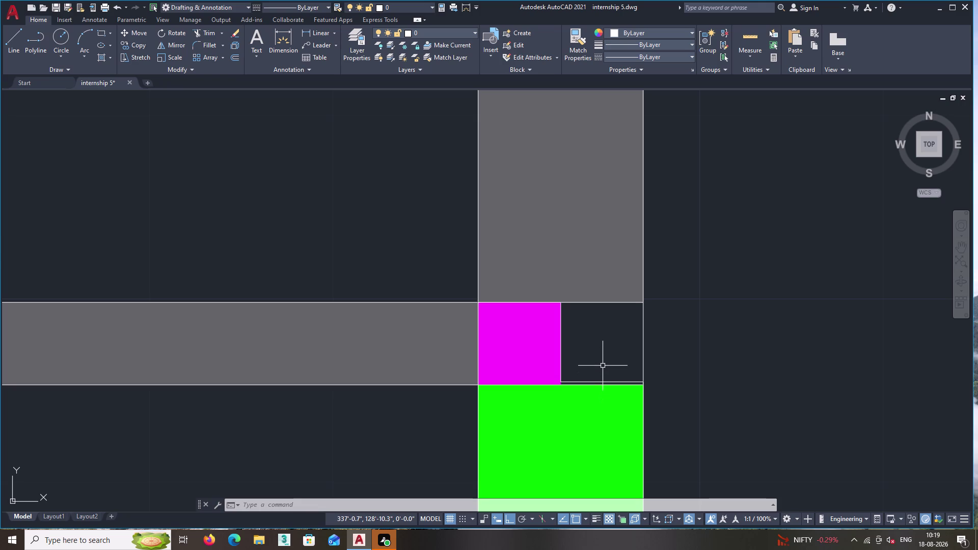
scroll(up, 3)
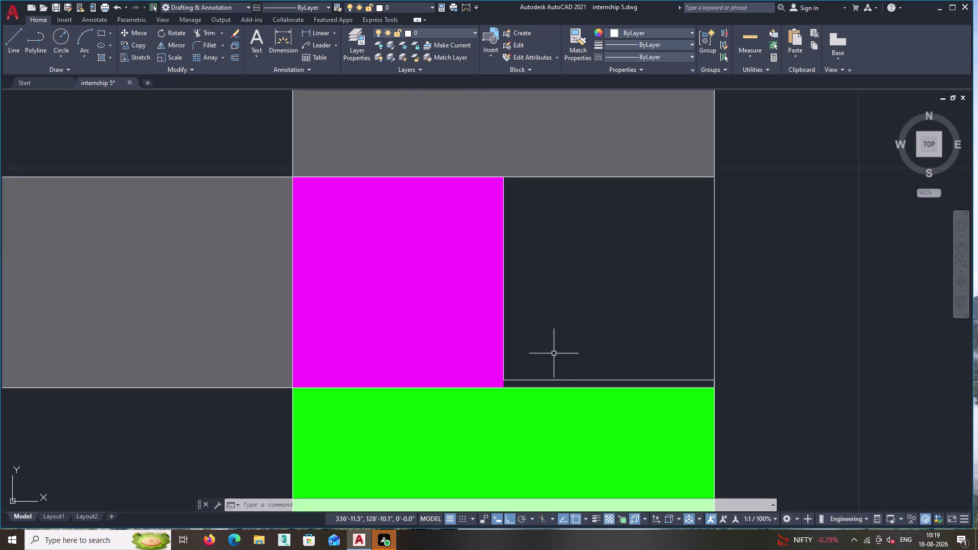
scroll(down, 3)
scroll(up, 3)
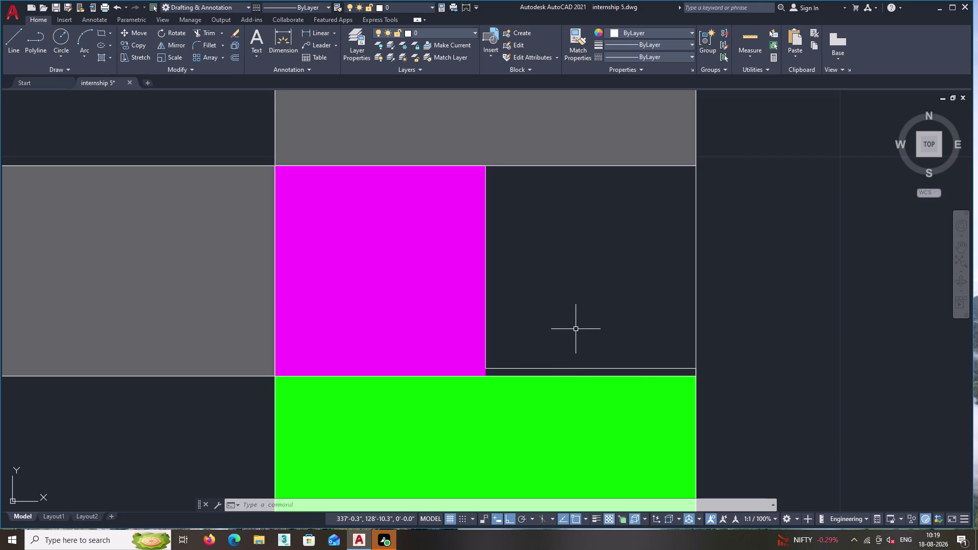
Trim the stray short line across the gap beside the magenta wall block.
text(t)
text(r)
key(Return)
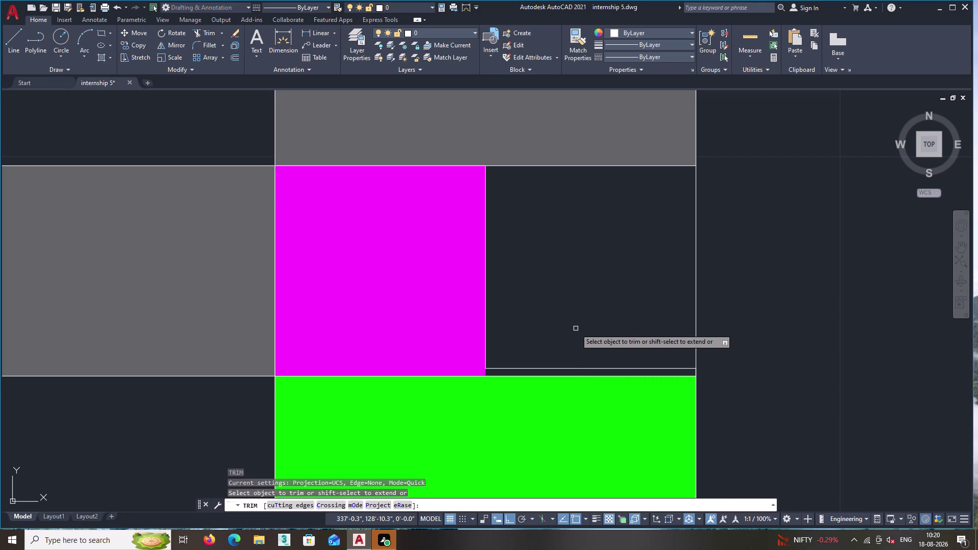
click(580, 367)
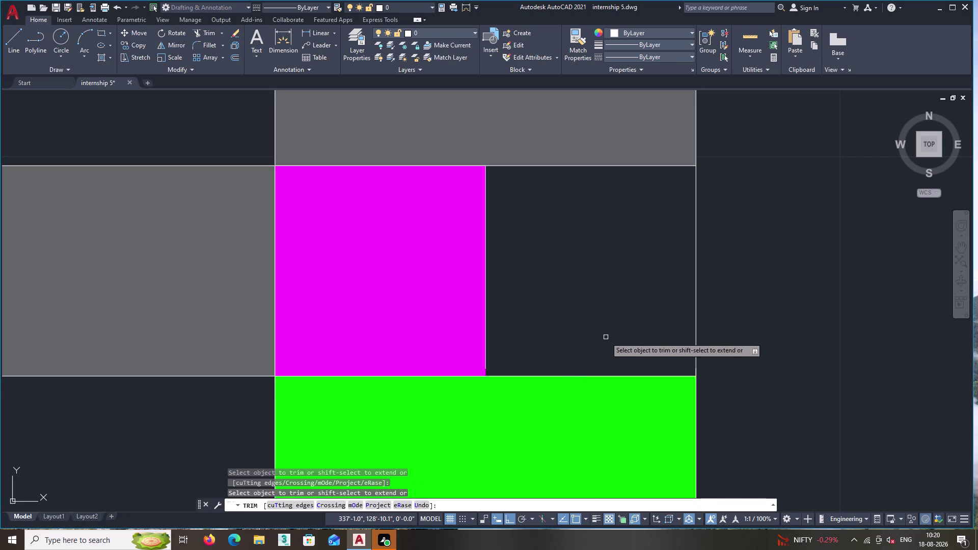
scroll(down, 3)
key(Return)
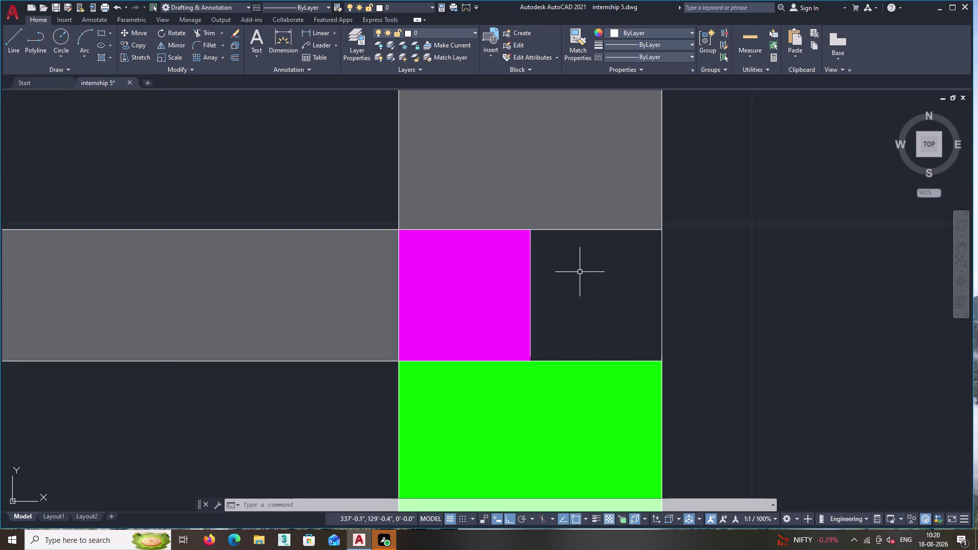
Open the right-click menu and dismiss it without choosing, then pan along the wall.
scroll(down, 3)
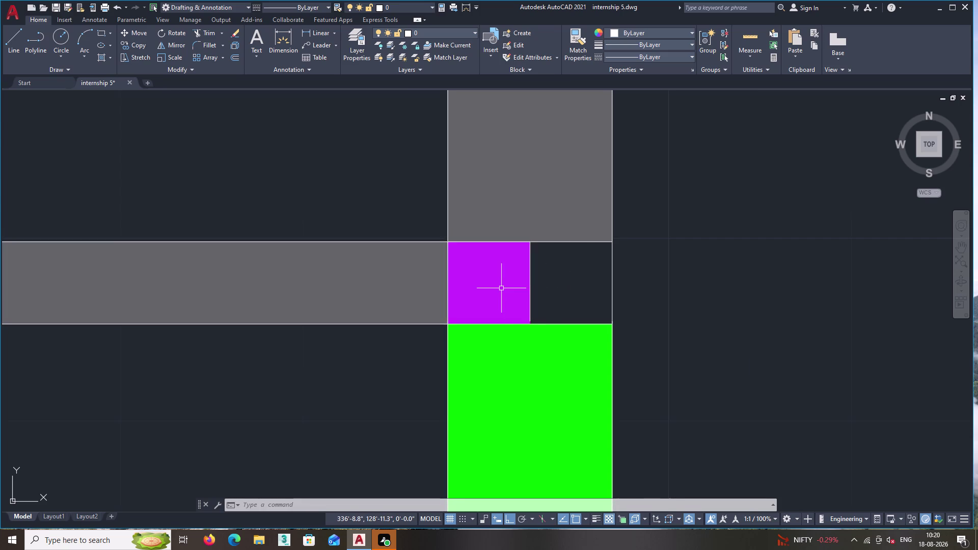
scroll(up, 3)
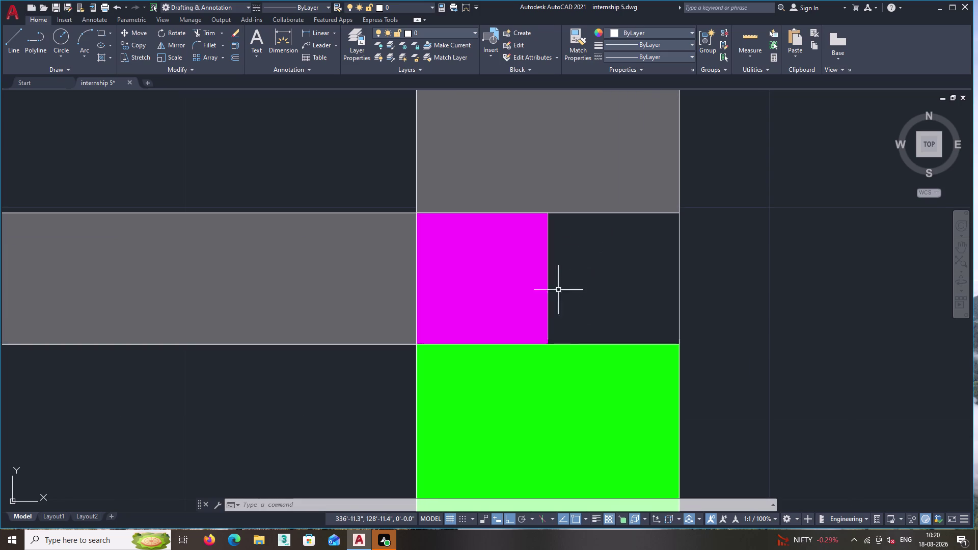
scroll(down, 3)
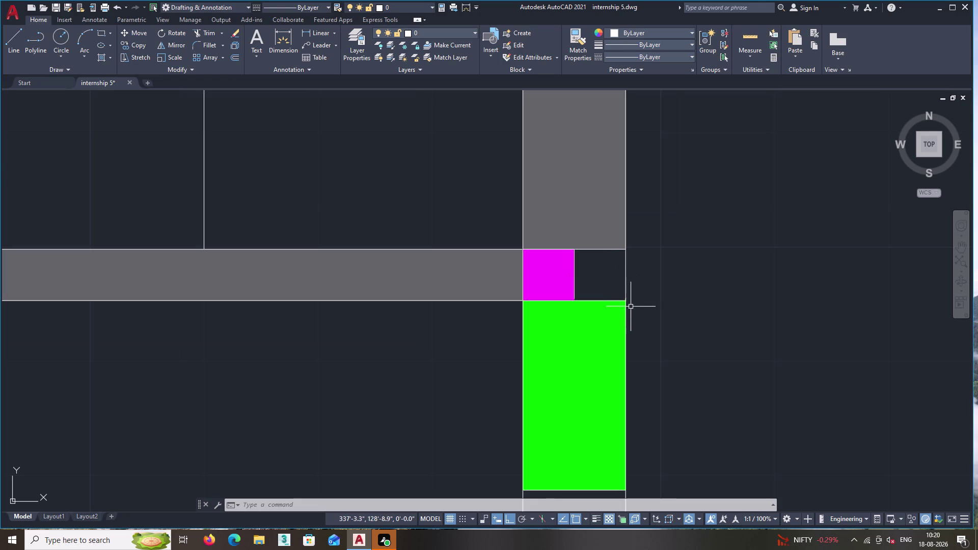
scroll(up, 3)
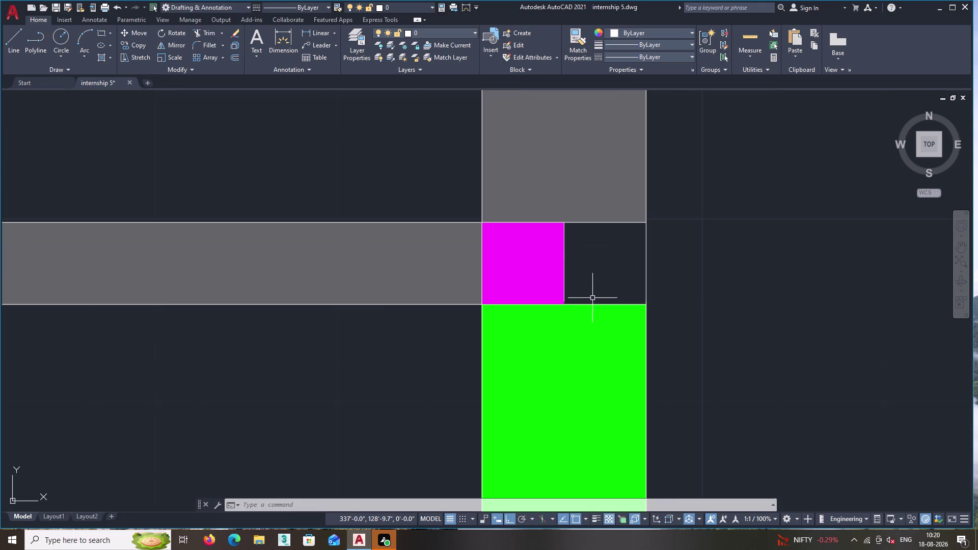
scroll(down, 3)
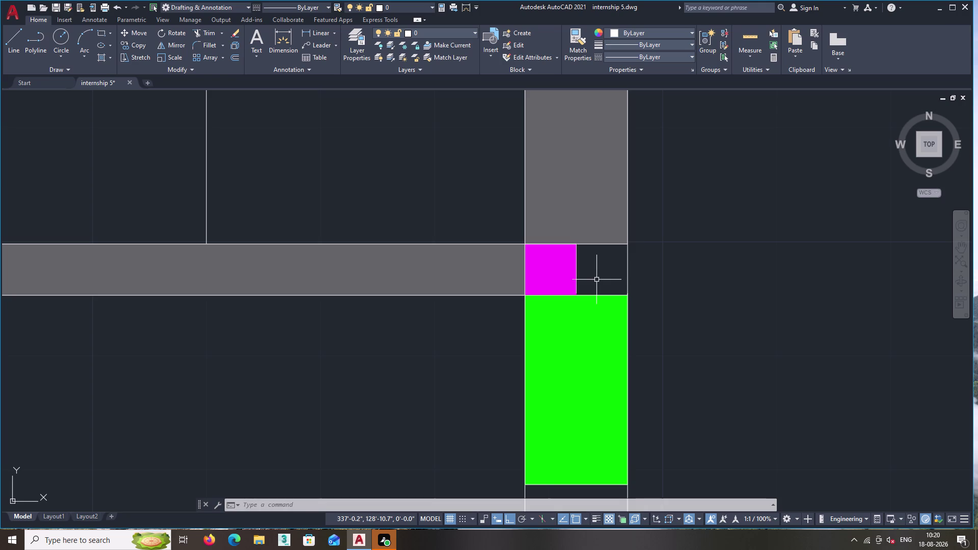
right_click(667, 178)
click(906, 325)
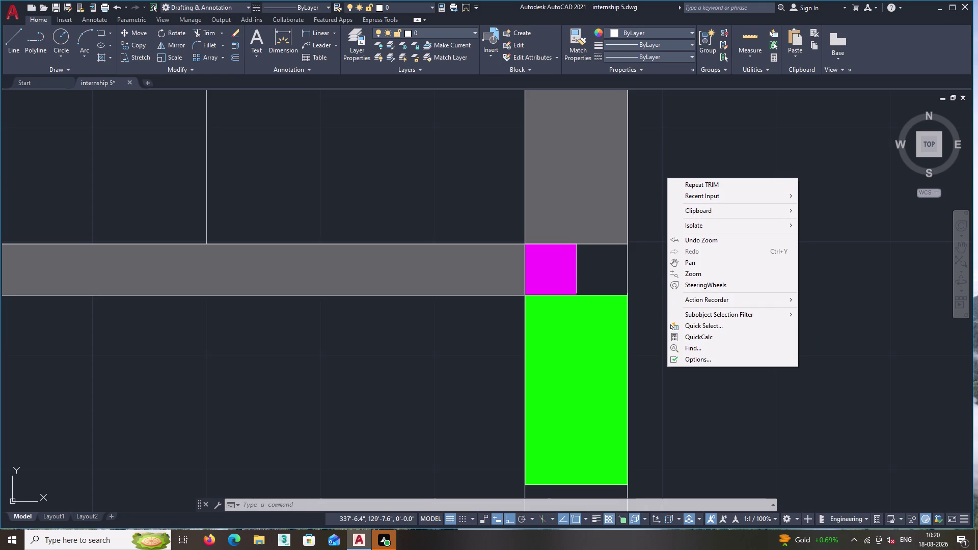
click(841, 283)
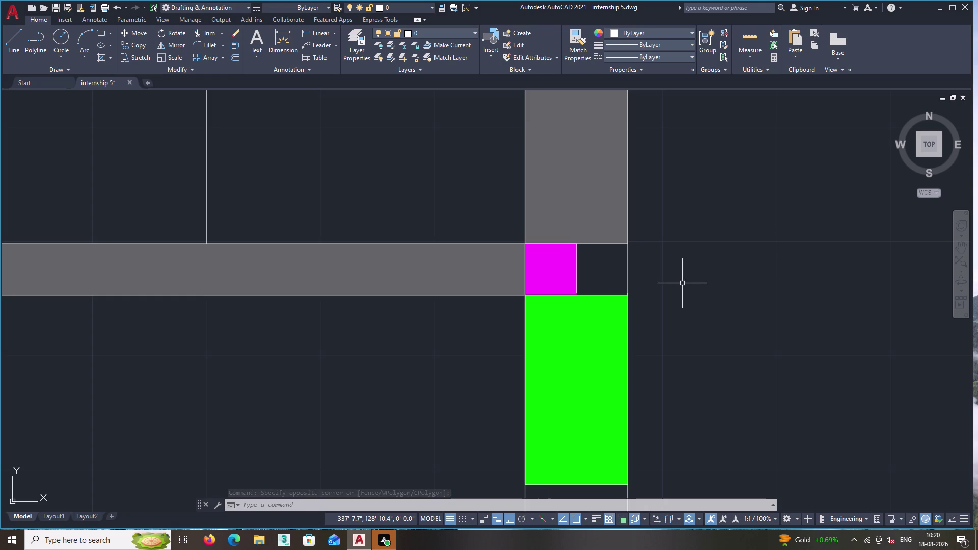
scroll(down, 3)
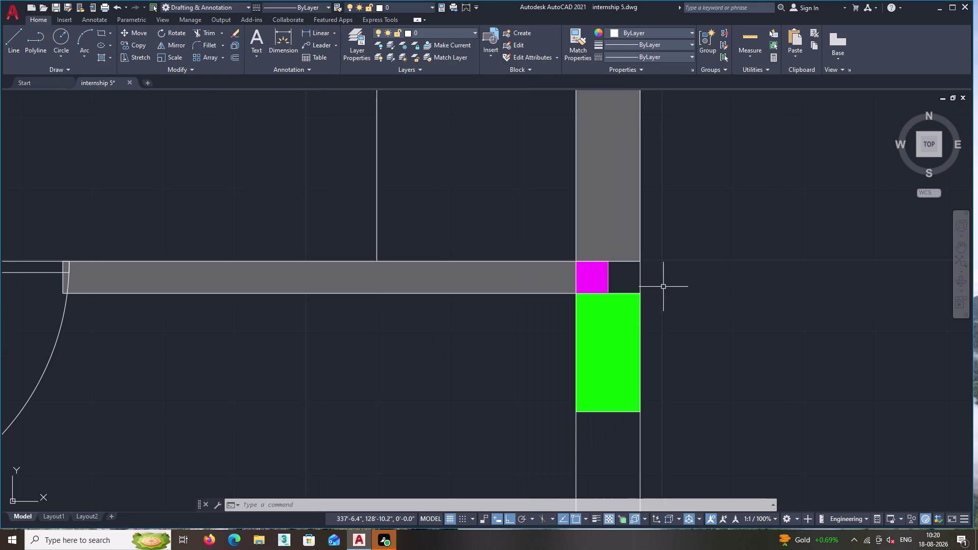
middle_drag(535, 304, 623, 284)
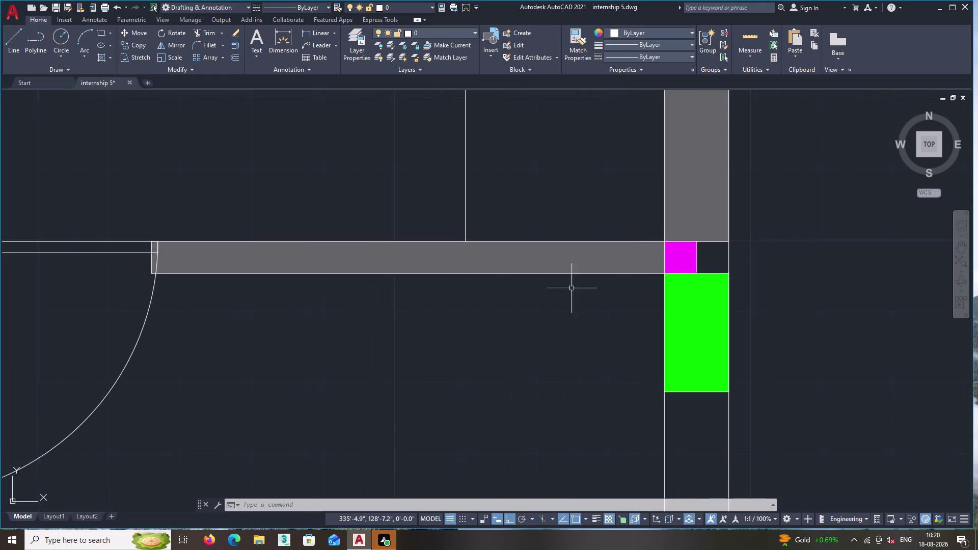
scroll(down, 3)
scroll(down, 3)
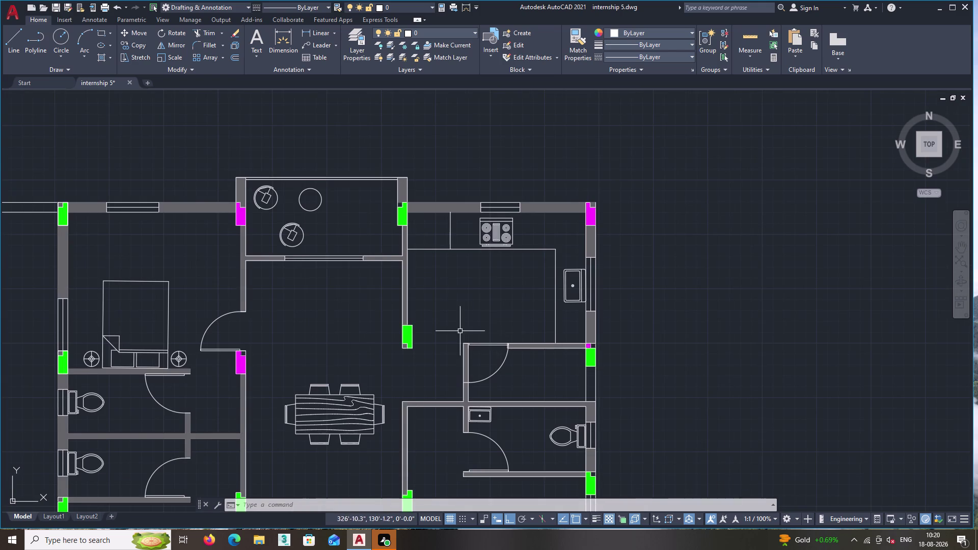
middle_drag(662, 304, 675, 302)
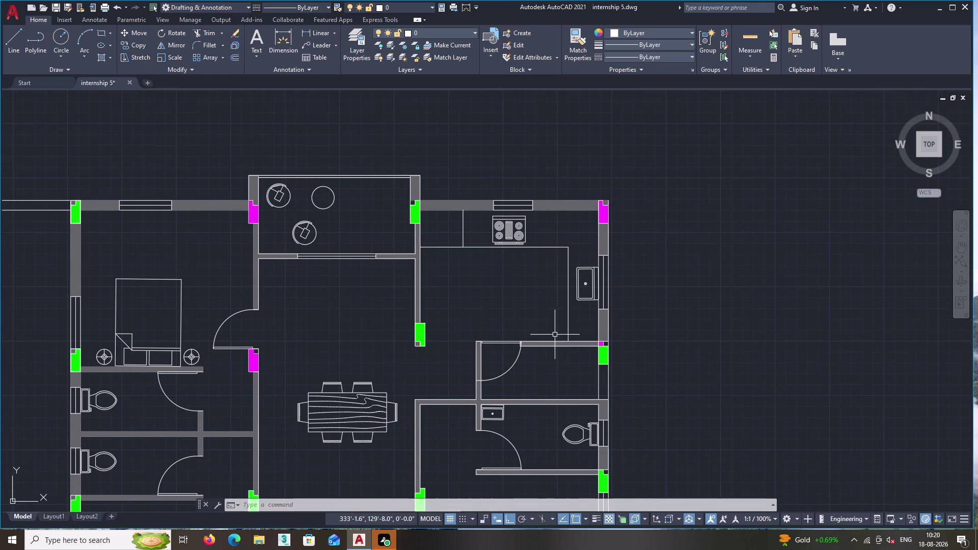
scroll(down, 3)
middle_drag(497, 356, 499, 355)
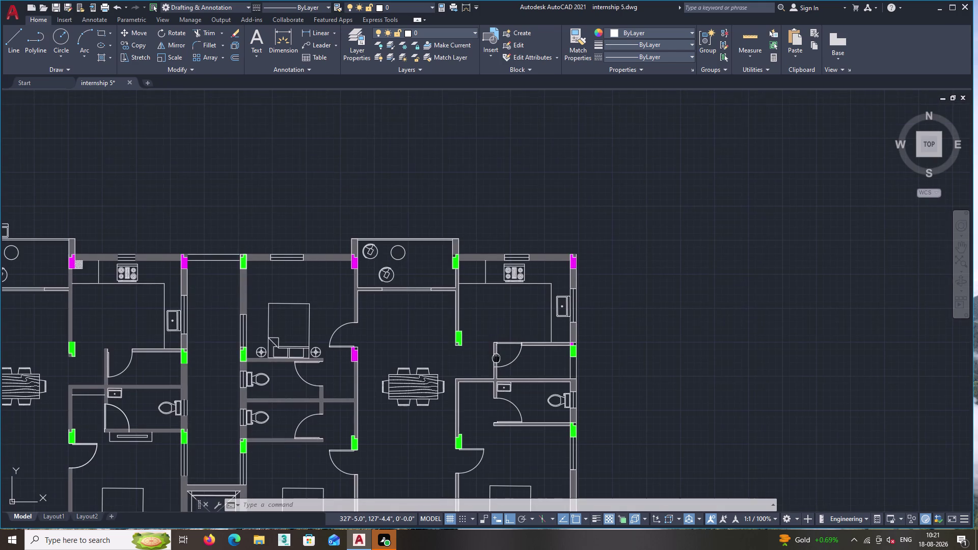
middle_drag(499, 356, 579, 314)
middle_drag(480, 365, 480, 365)
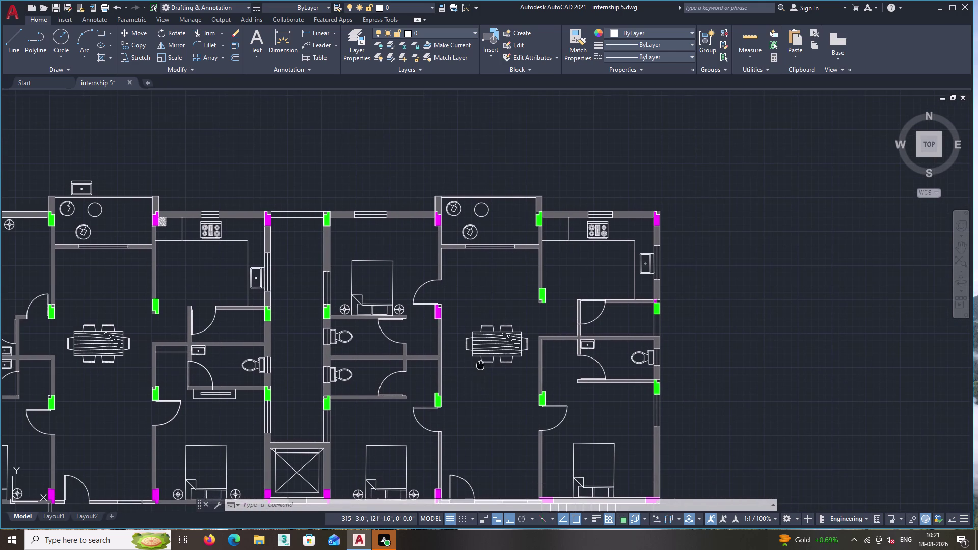
middle_drag(480, 365, 476, 311)
scroll(up, 3)
middle_drag(389, 418, 441, 398)
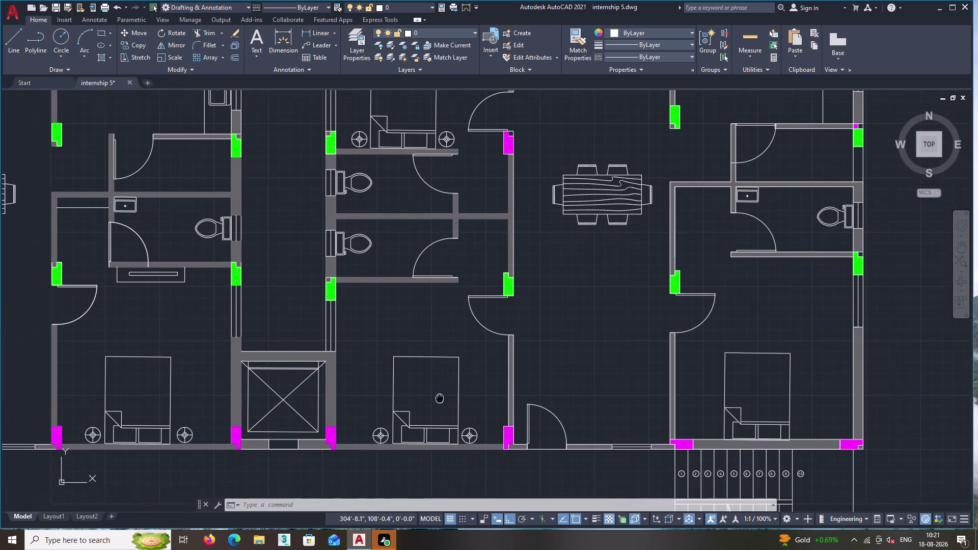
middle_drag(441, 398, 442, 398)
middle_drag(364, 417, 614, 359)
middle_drag(461, 330, 682, 302)
double_click(8, 46)
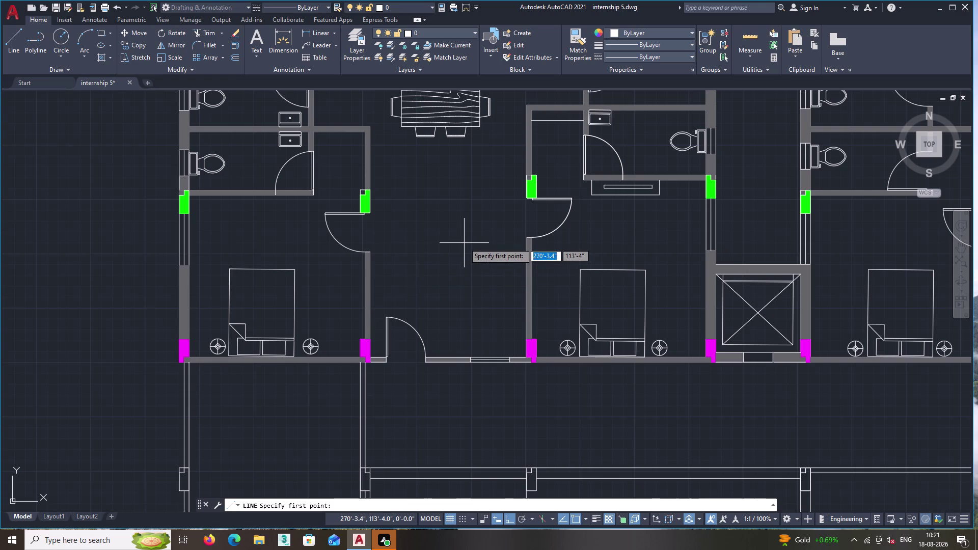
key(Escape)
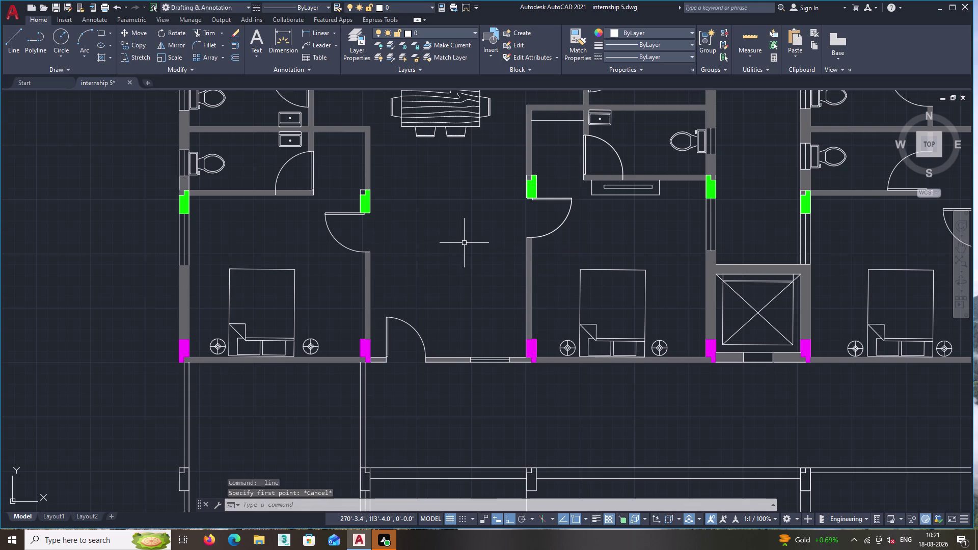
text(dc)
key(Return)
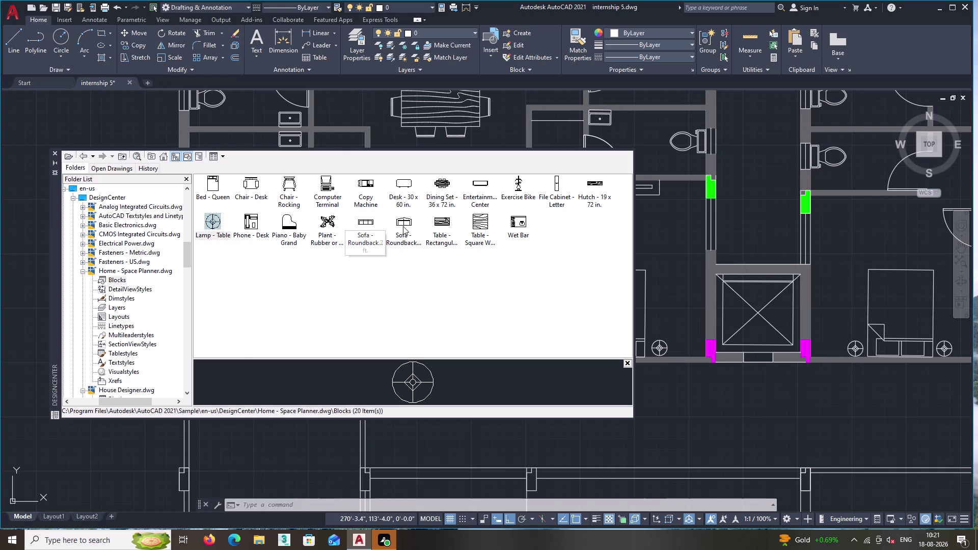
Place a sofa block from Home - Space Planner below the floor plan.
drag(362, 222, 652, 376)
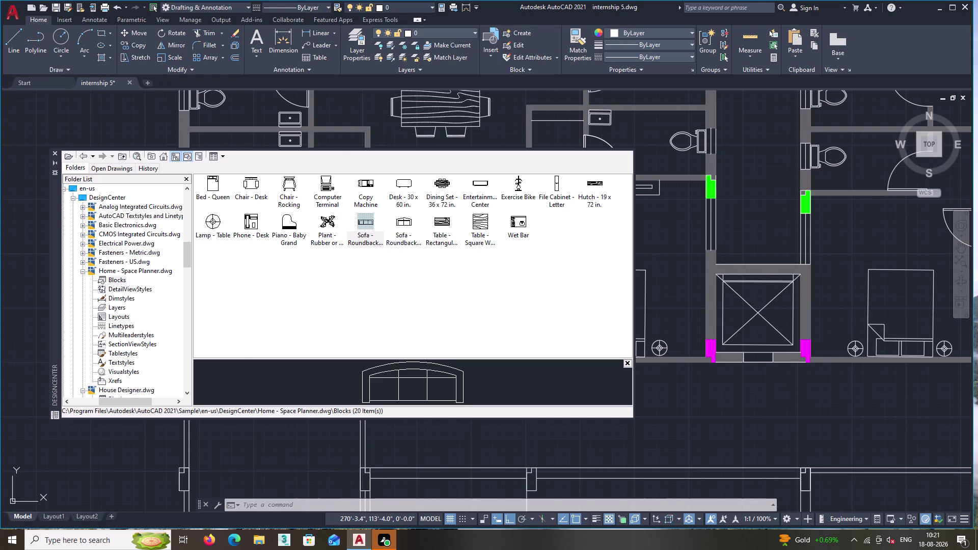
drag(652, 376, 752, 396)
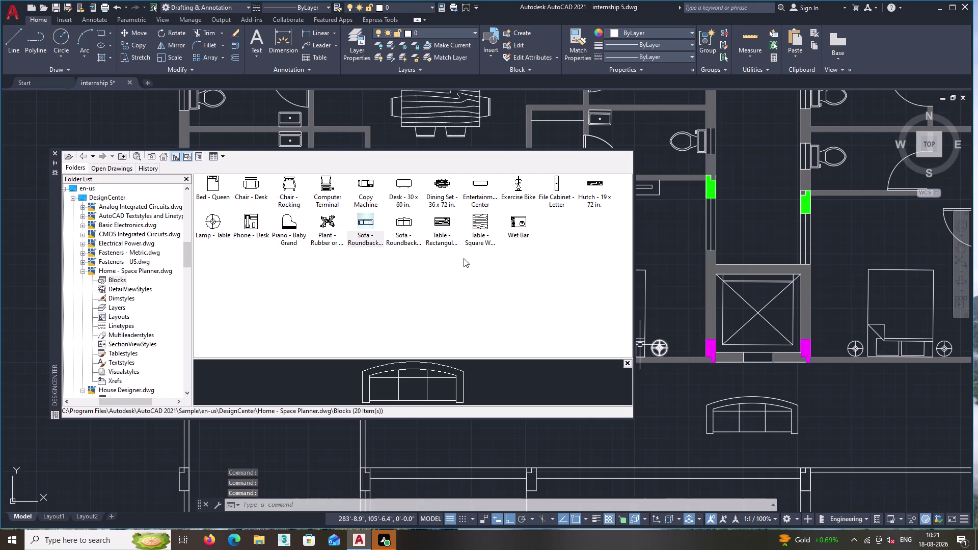
click(404, 180)
drag(404, 181, 787, 347)
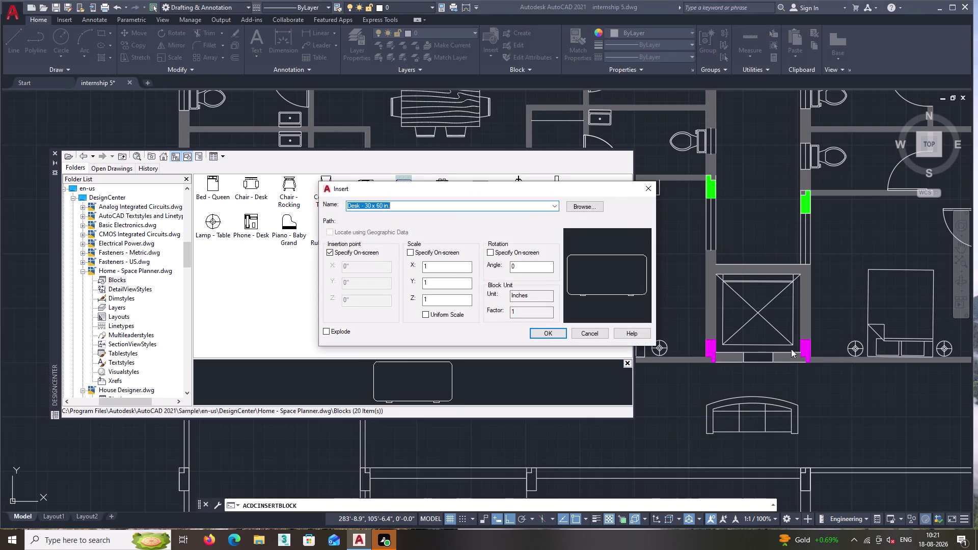
Place the Desk - 30 x 60 in. block beside the sofa, cancelling the Insert dialog.
drag(787, 347, 851, 411)
click(851, 411)
click(591, 332)
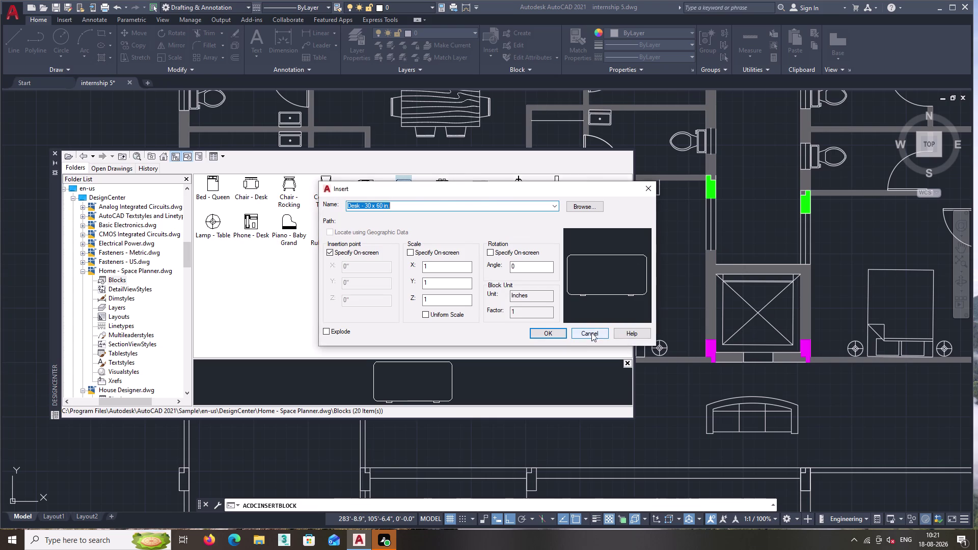
drag(401, 184, 658, 335)
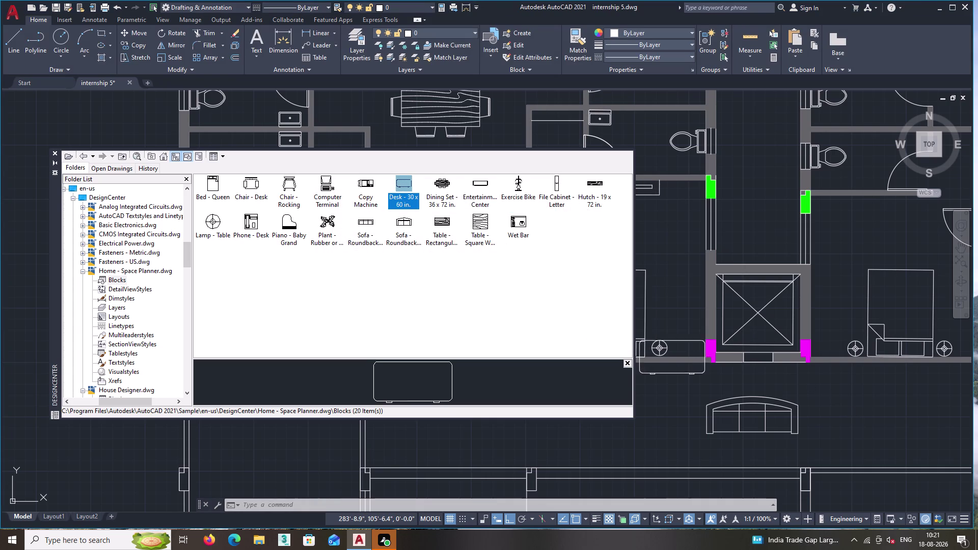
drag(658, 335, 875, 394)
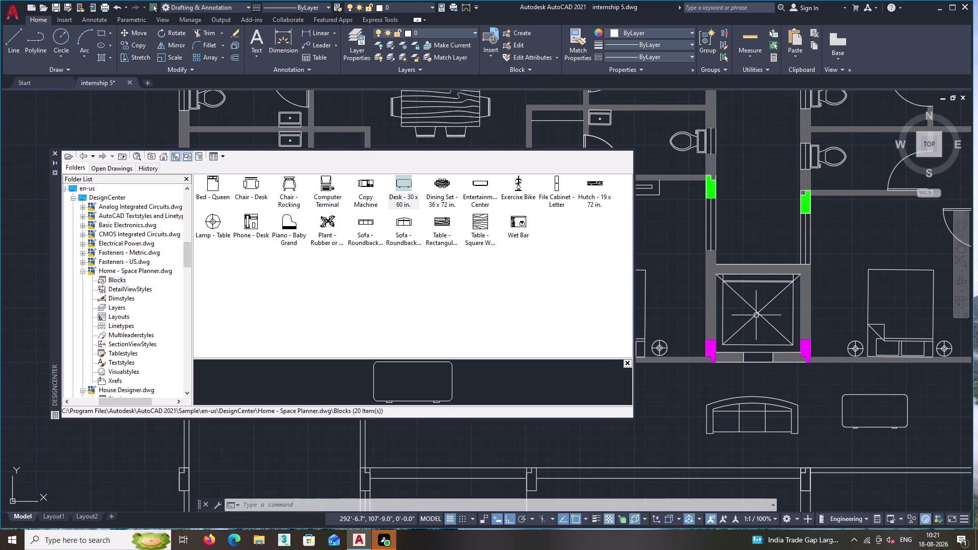
click(54, 149)
scroll(down, 3)
middle_drag(758, 364, 657, 385)
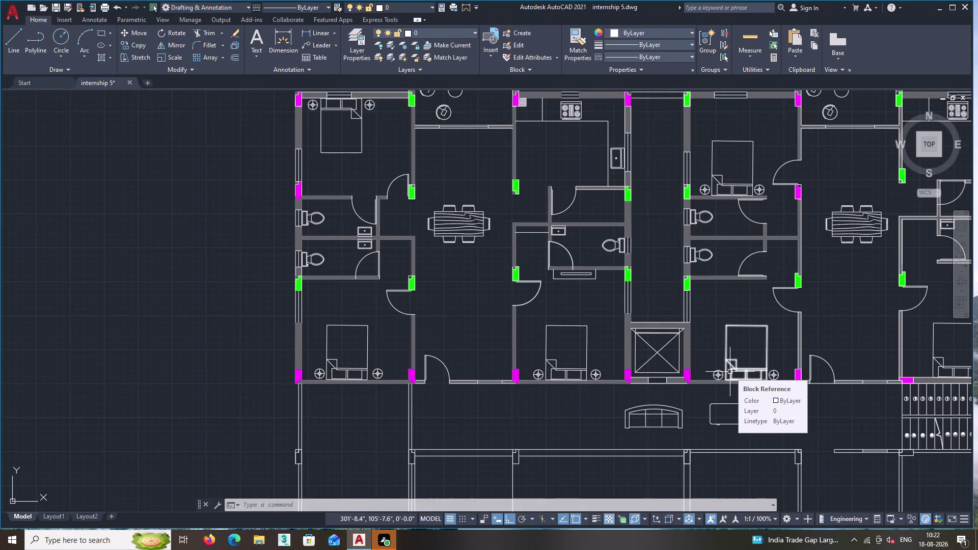
scroll(down, 3)
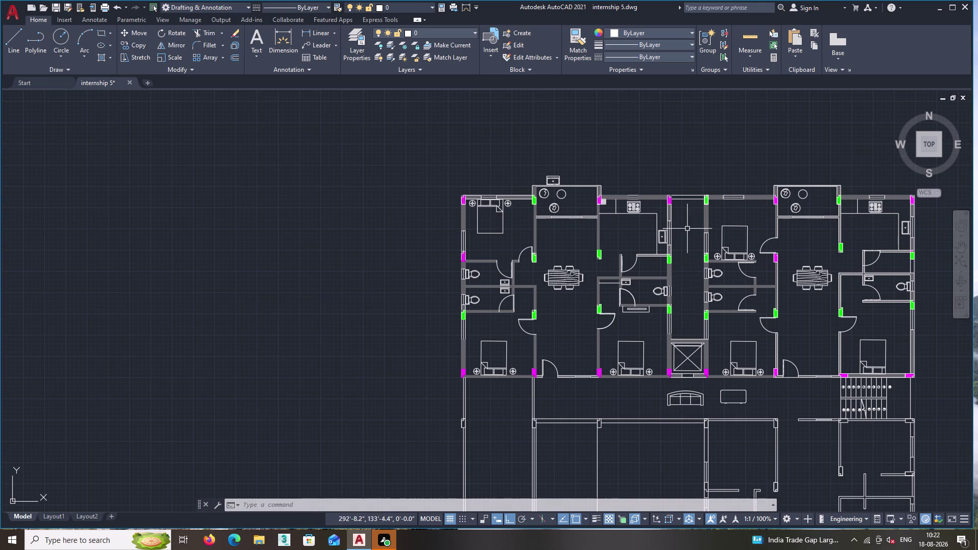
scroll(up, 3)
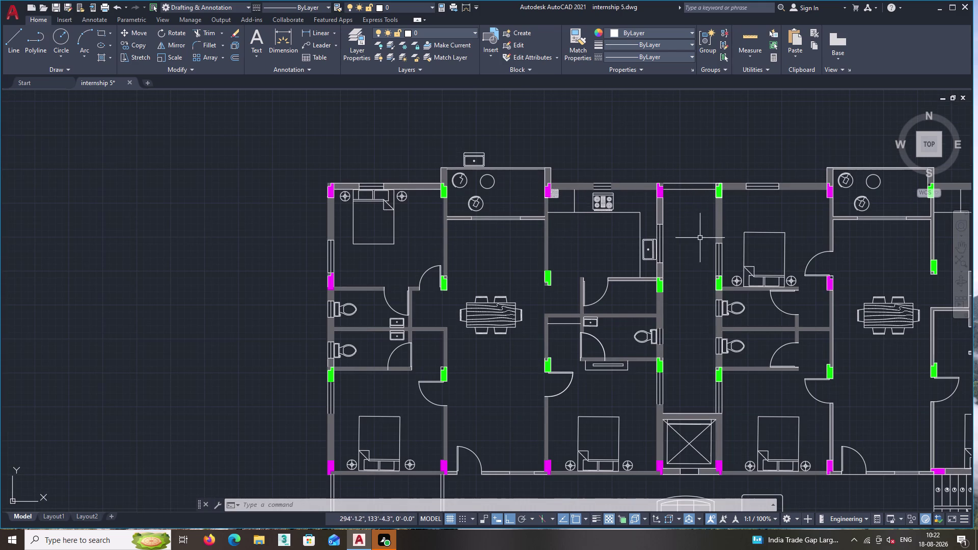
middle_drag(684, 260, 652, 233)
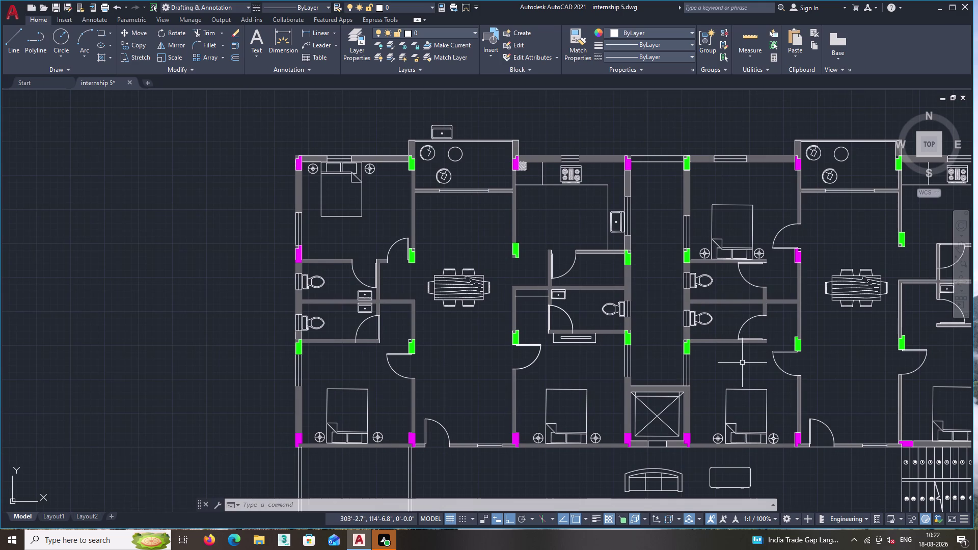
middle_drag(742, 362, 729, 341)
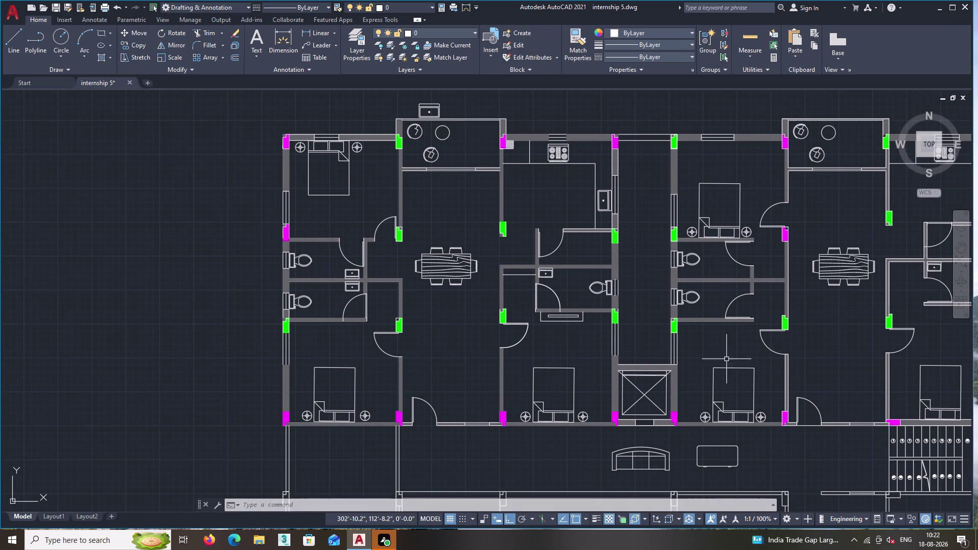
middle_drag(733, 443, 707, 379)
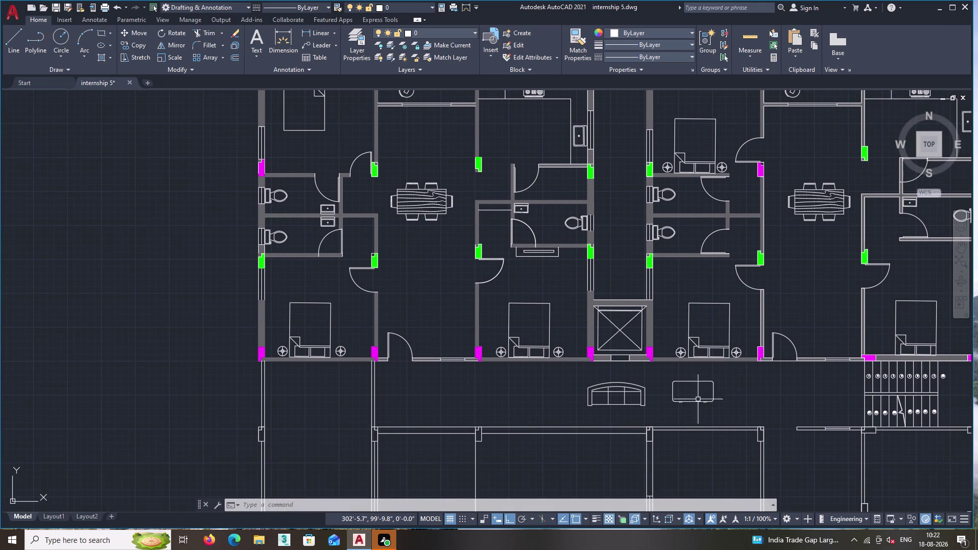
scroll(up, 3)
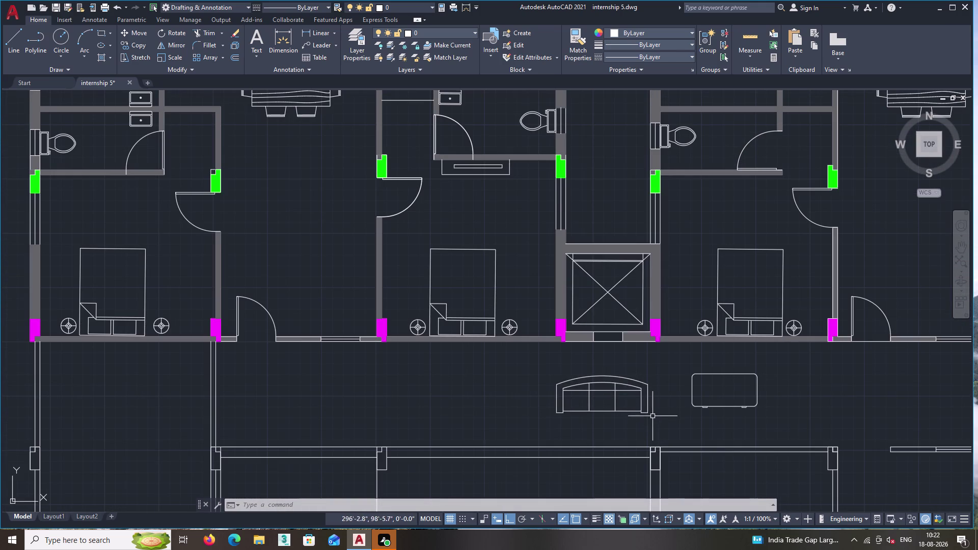
click(653, 417)
click(609, 377)
Start copying the sofa block from a base point on it, with Ortho off.
right_click(610, 371)
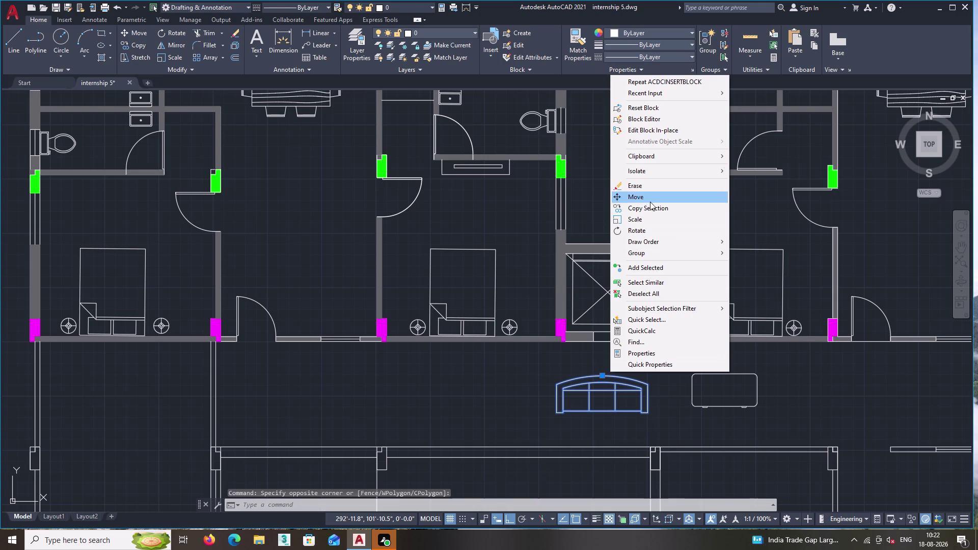
click(650, 203)
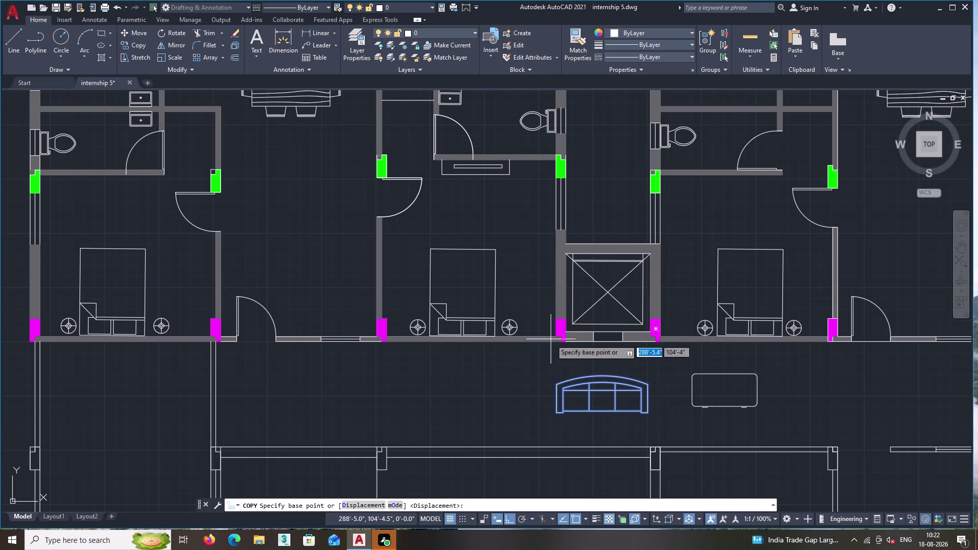
double_click(593, 377)
scroll(down, 3)
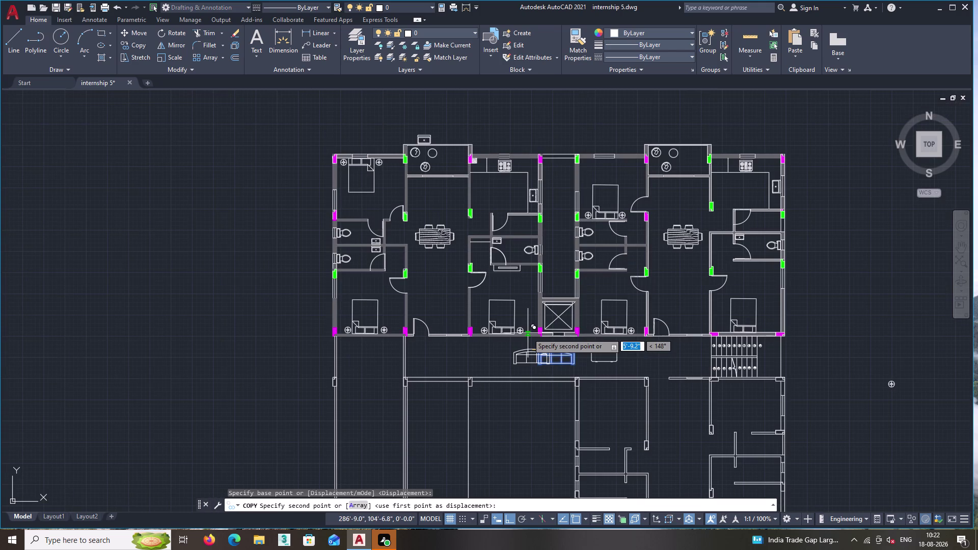
key(F8)
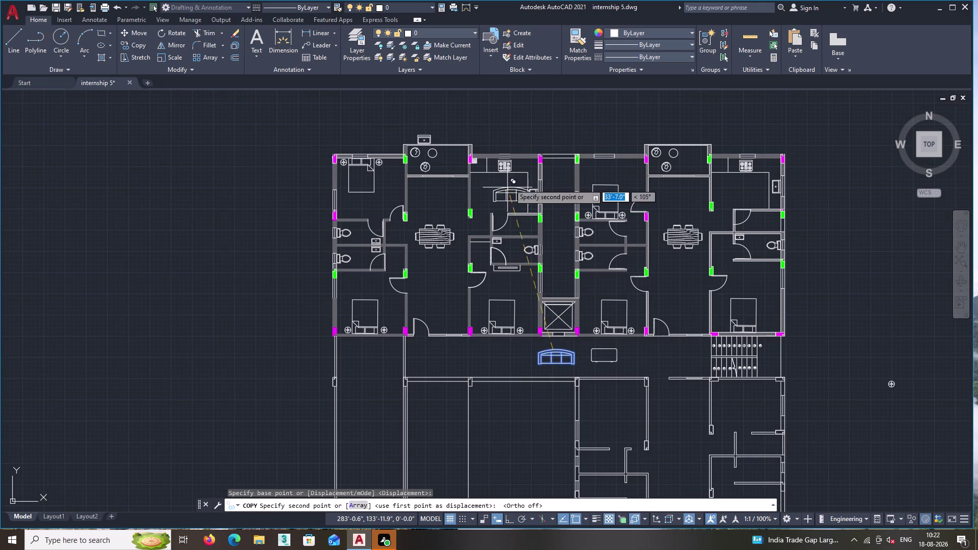
Place the sofa copy just above the dining table, then select the new copy.
scroll(up, 3)
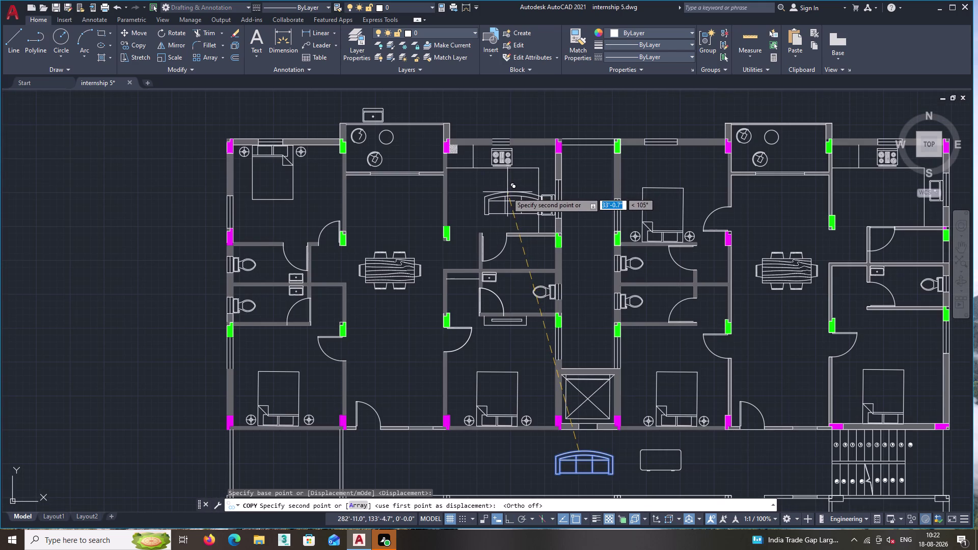
middle_drag(420, 205, 492, 213)
scroll(up, 3)
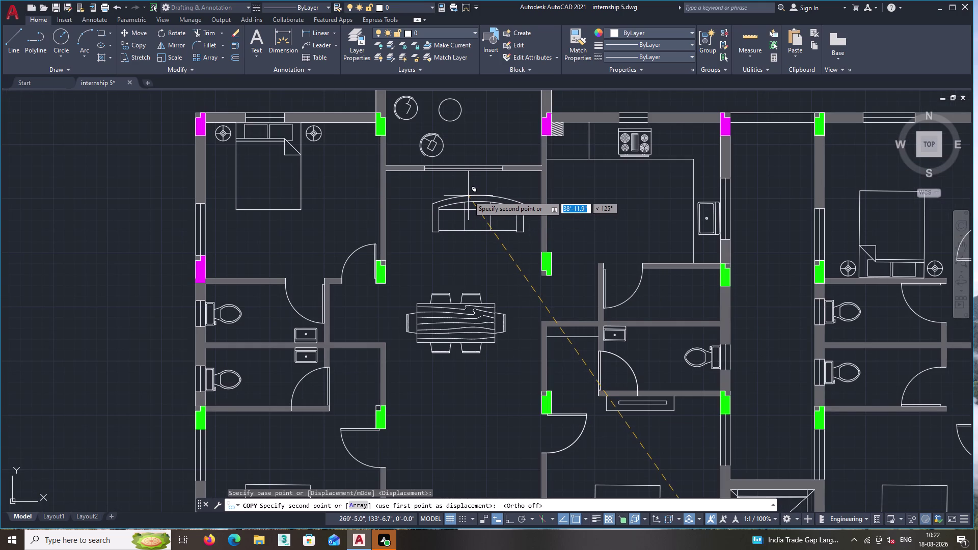
click(468, 195)
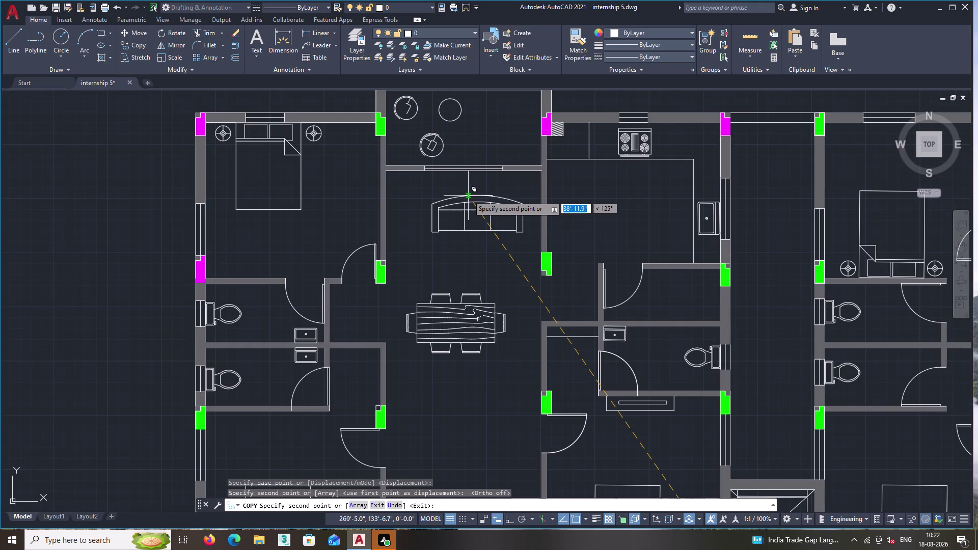
key(Escape)
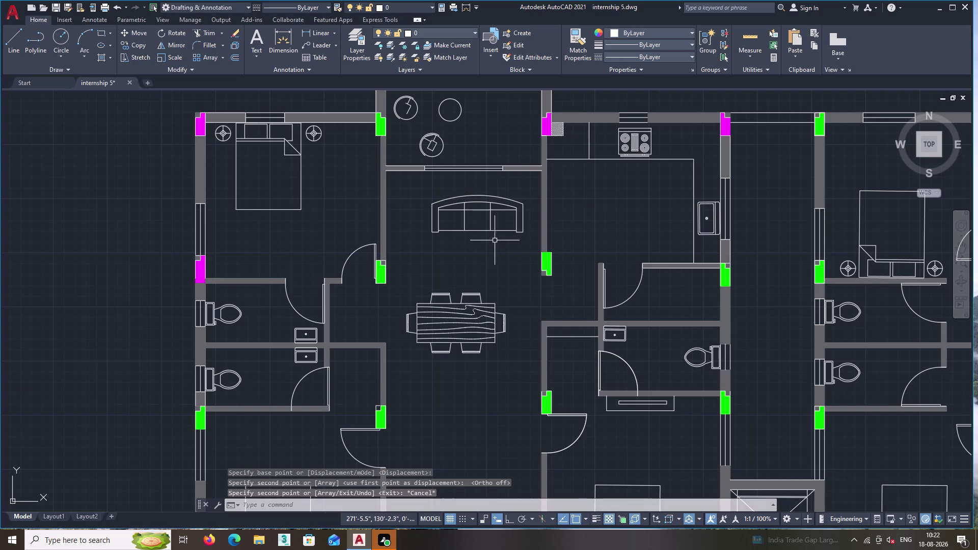
scroll(up, 3)
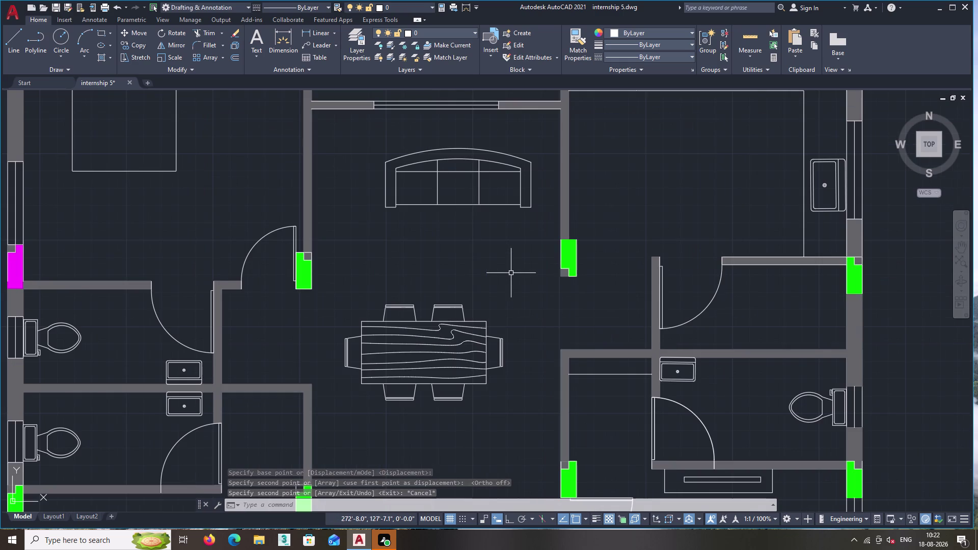
scroll(down, 3)
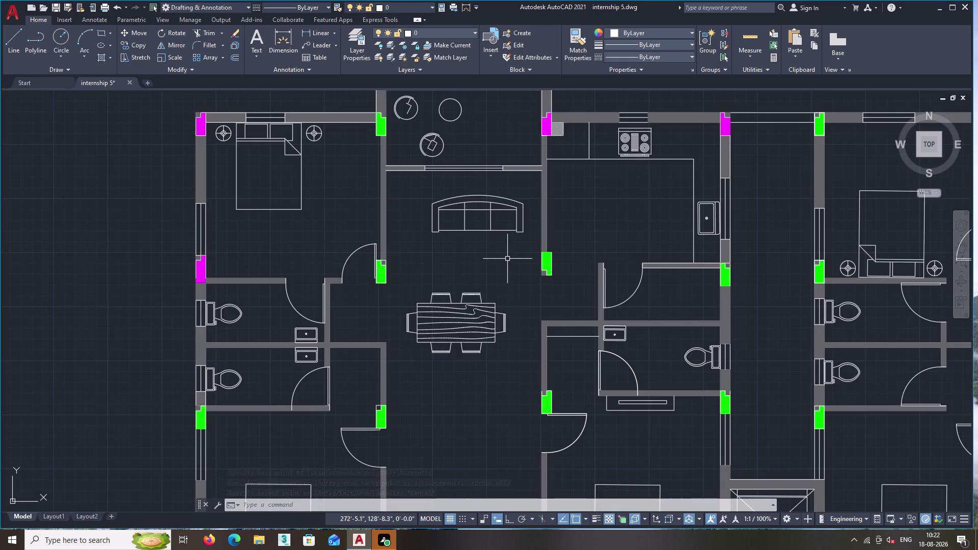
click(507, 258)
click(472, 215)
Rotate the copied sofa 90° upright with Ortho on.
right_click(470, 206)
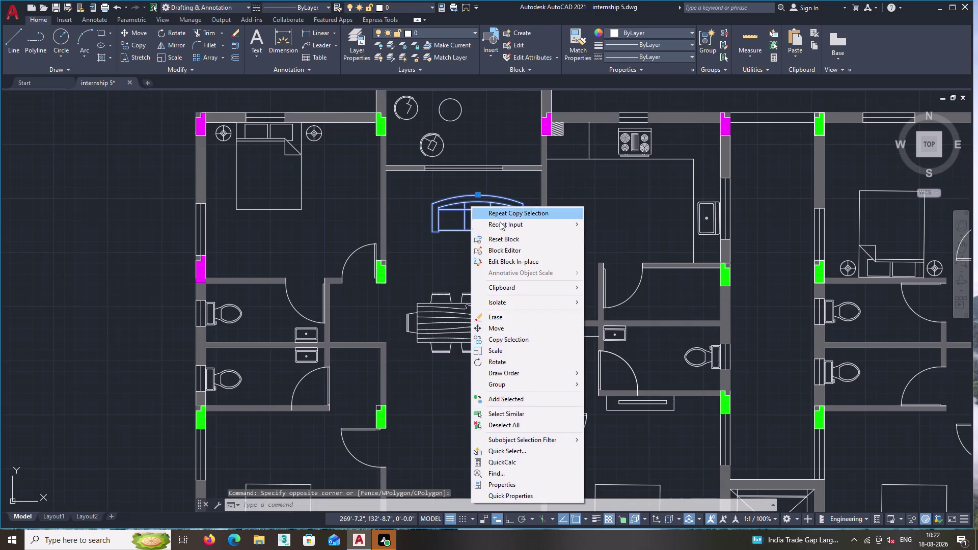
click(521, 361)
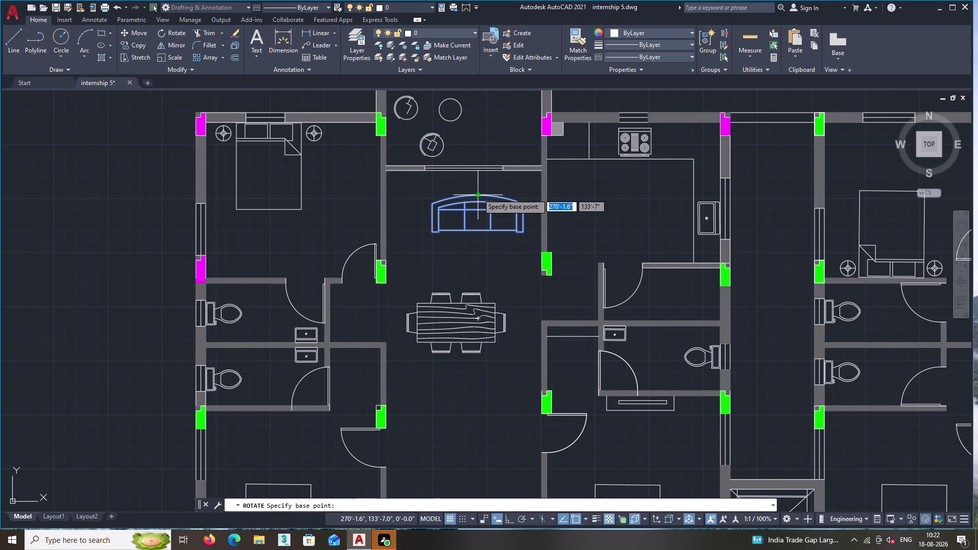
click(478, 193)
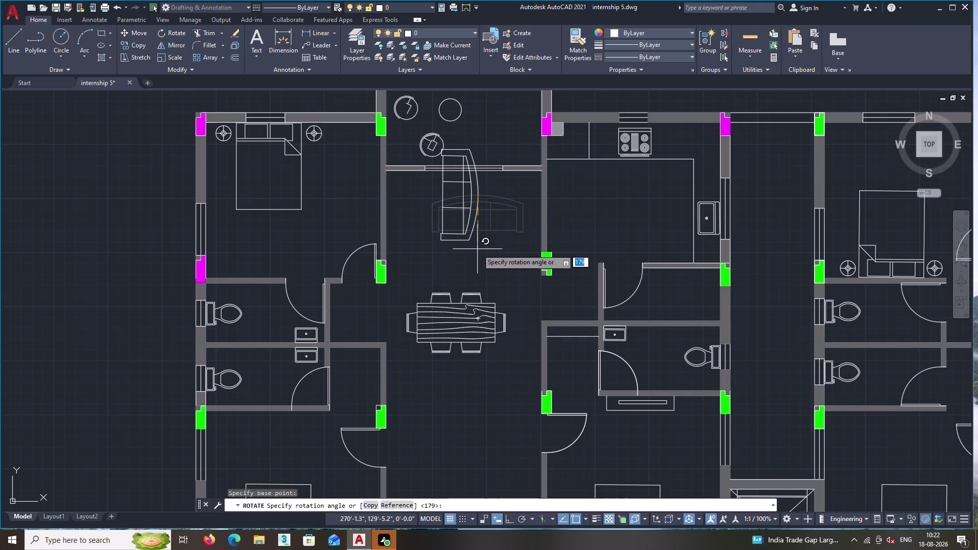
key(F8)
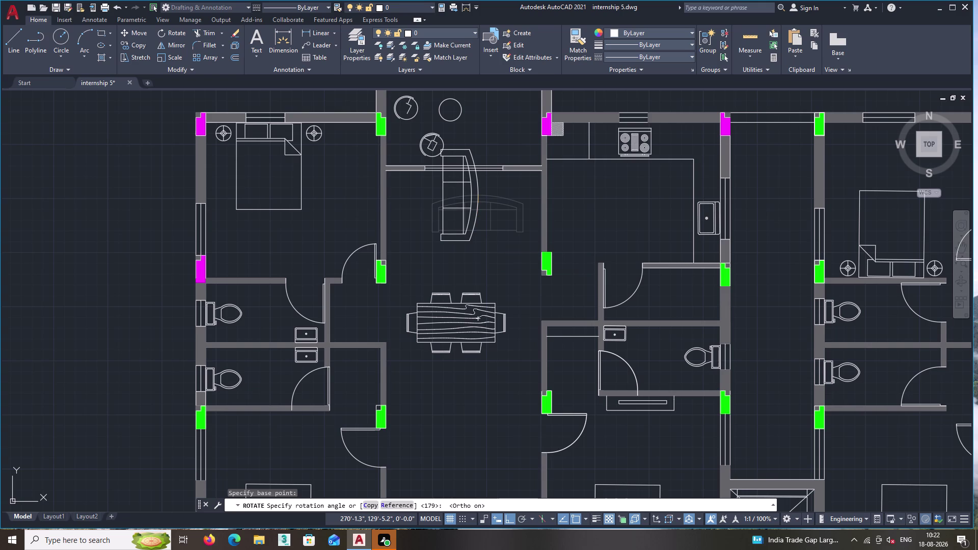
click(481, 248)
Select the rotated sofa and cancel an unwanted copy of it.
click(482, 241)
click(456, 205)
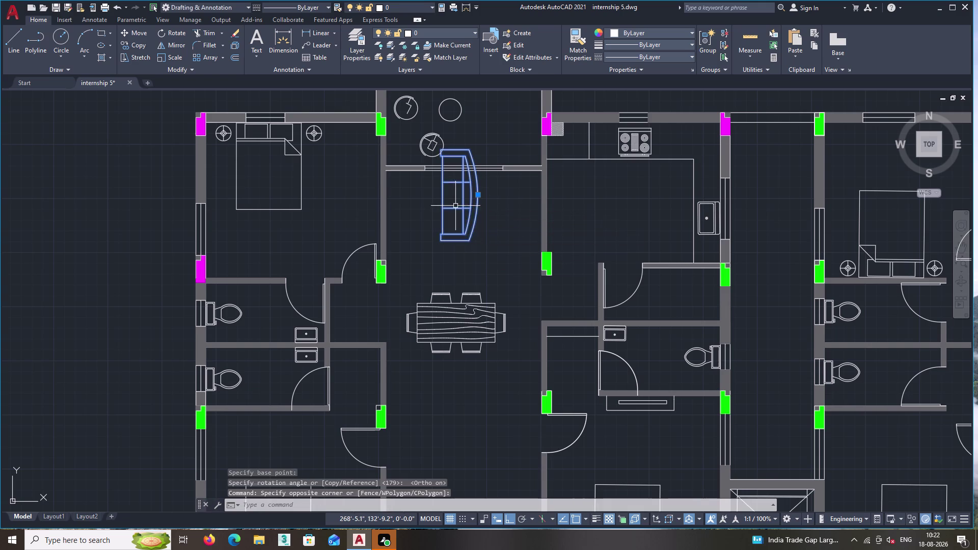
right_click(456, 206)
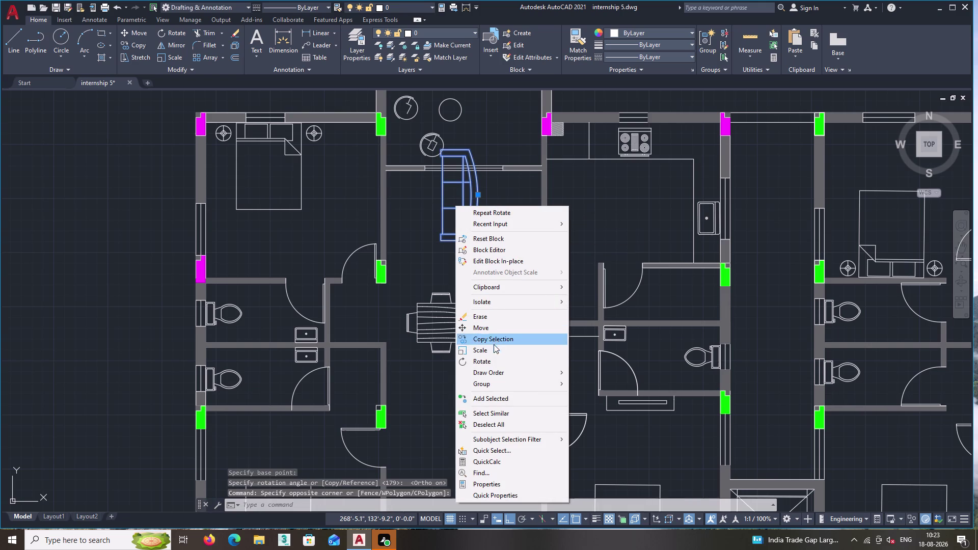
click(491, 337)
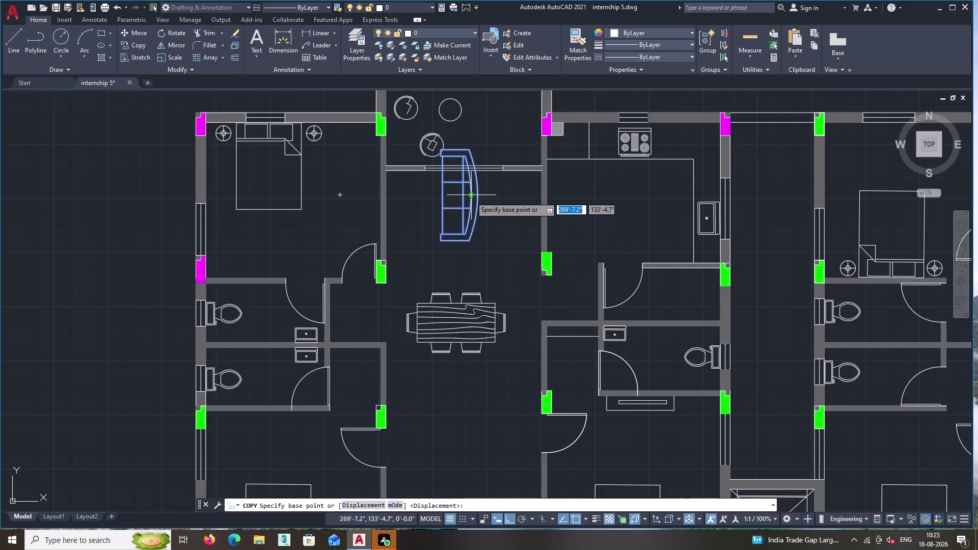
key(Escape)
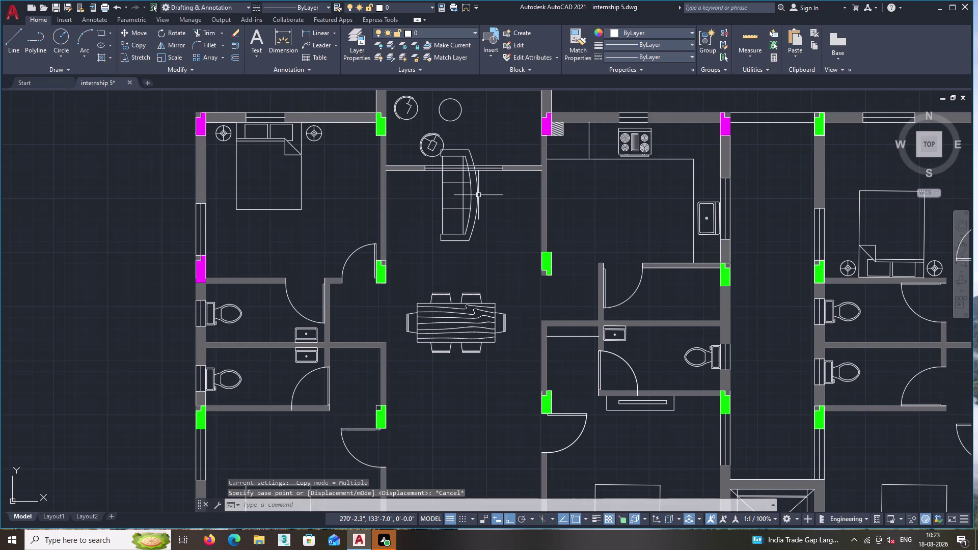
Move the upright sofa against the living room's right wall.
click(499, 229)
click(468, 204)
right_click(468, 205)
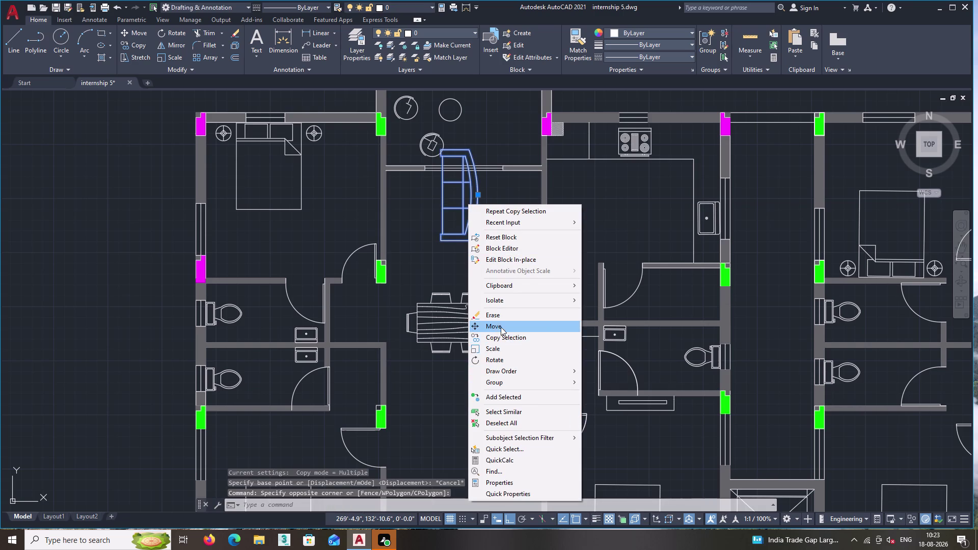
click(501, 327)
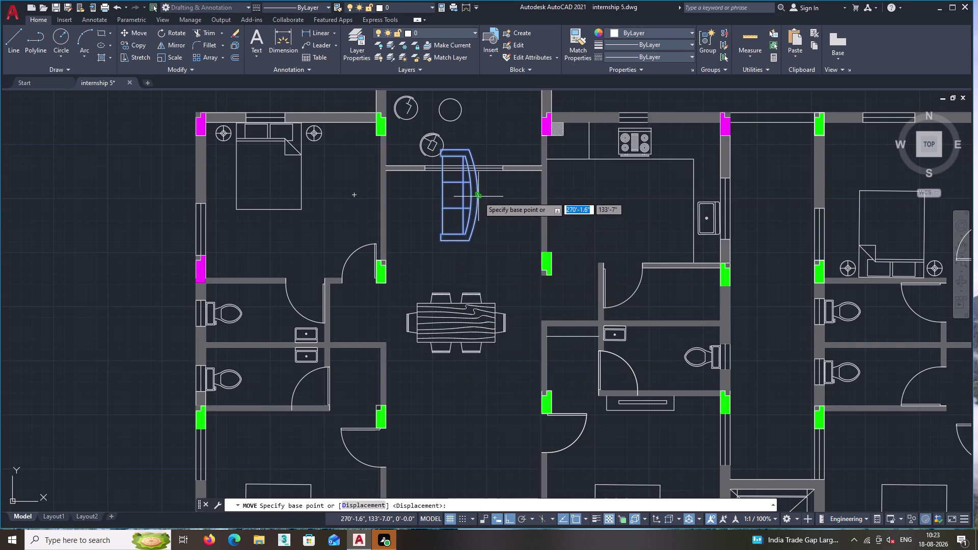
click(478, 197)
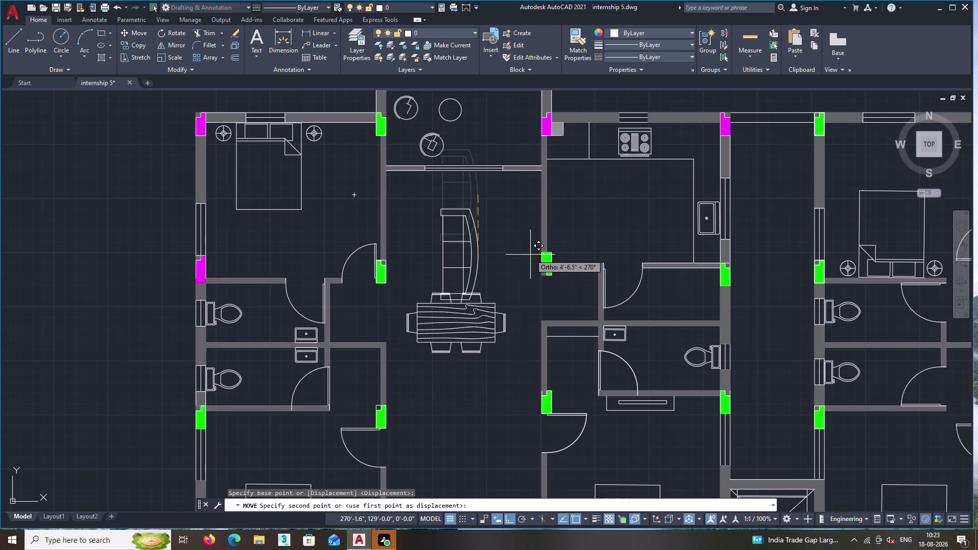
key(F8)
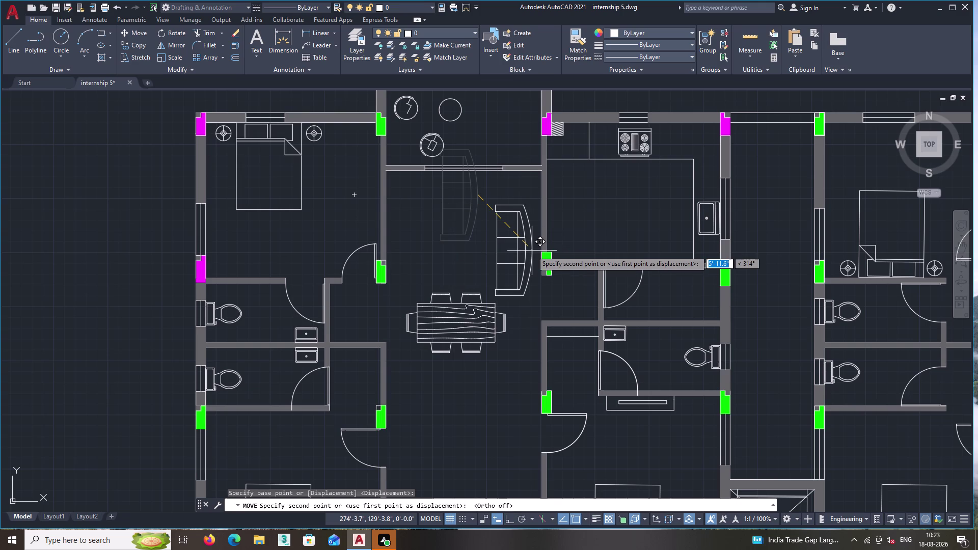
scroll(up, 3)
scroll(down, 3)
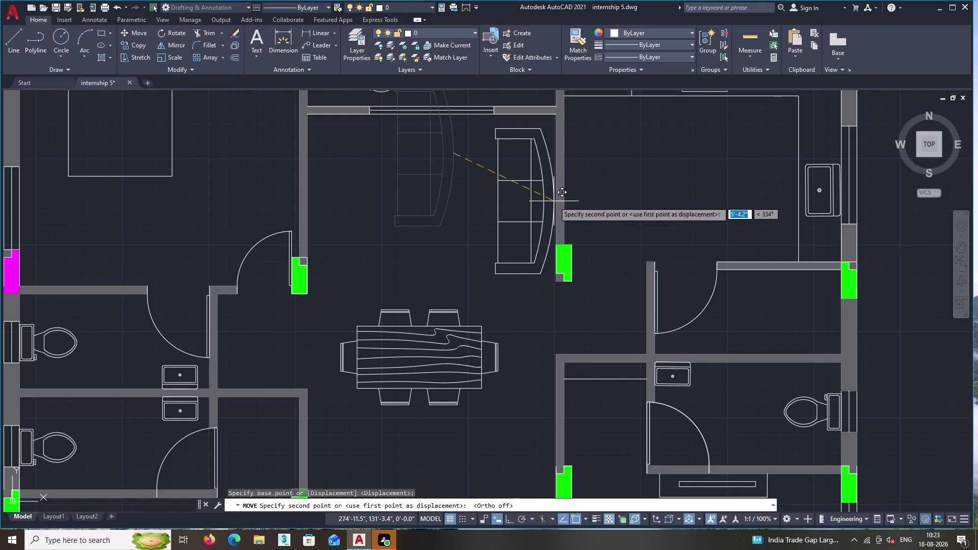
click(555, 197)
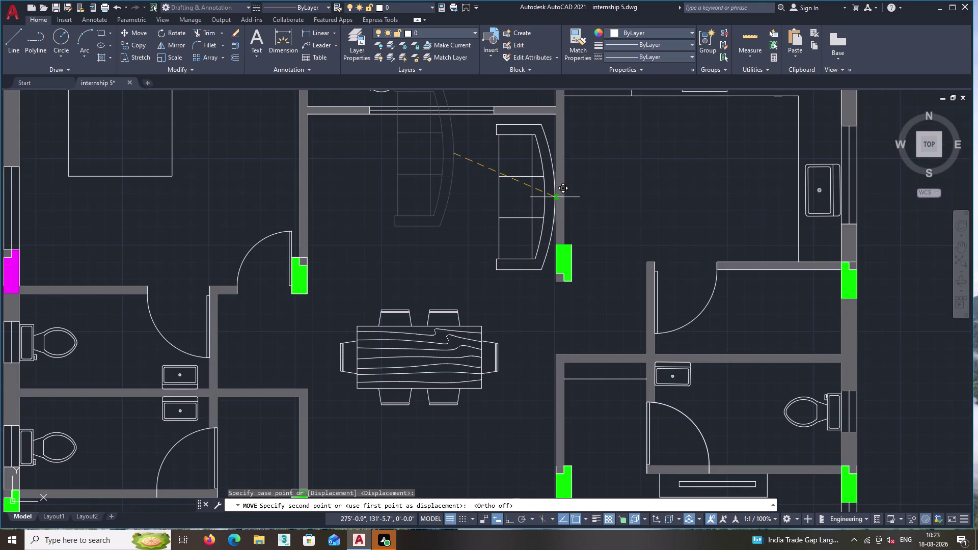
scroll(down, 3)
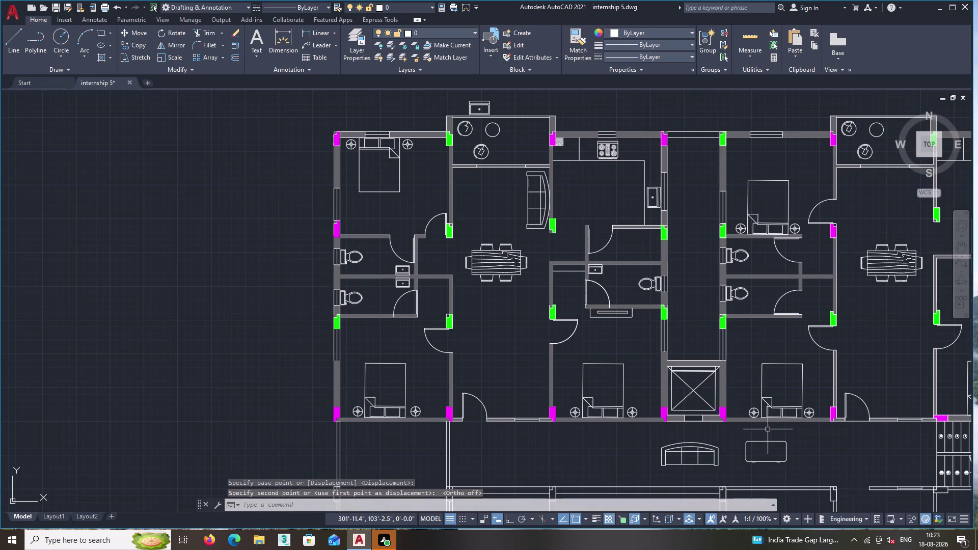
Move the 30 x 60 in. desk block from below the plan into the living room.
click(796, 469)
click(766, 439)
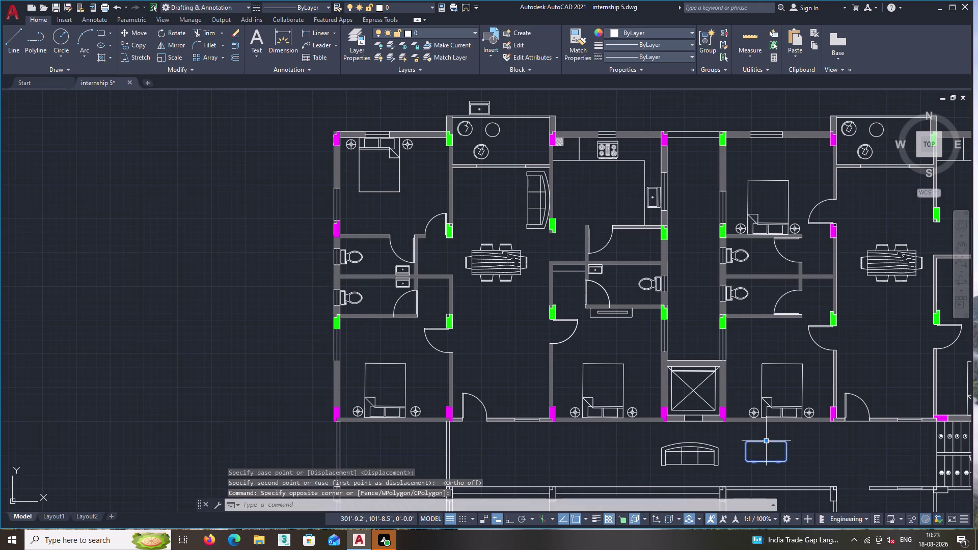
right_click(764, 438)
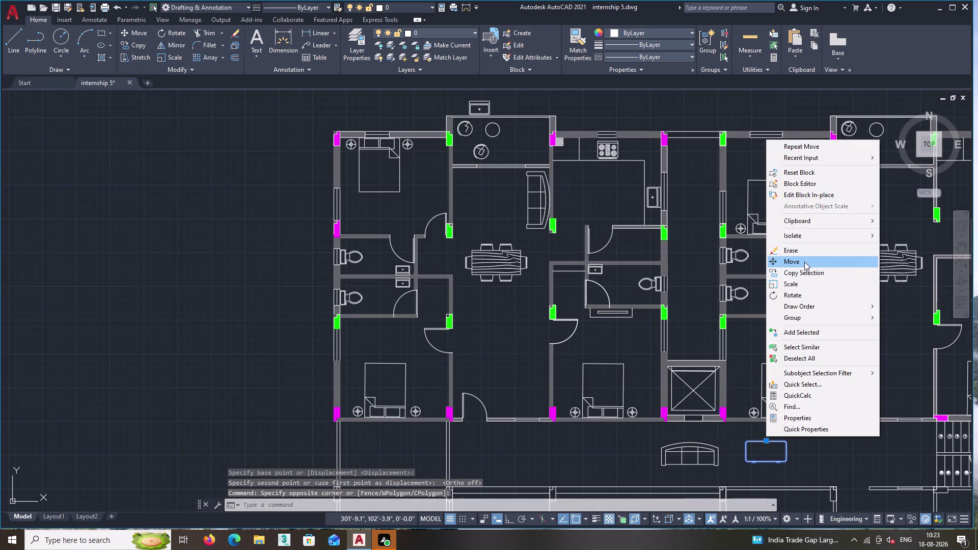
double_click(804, 262)
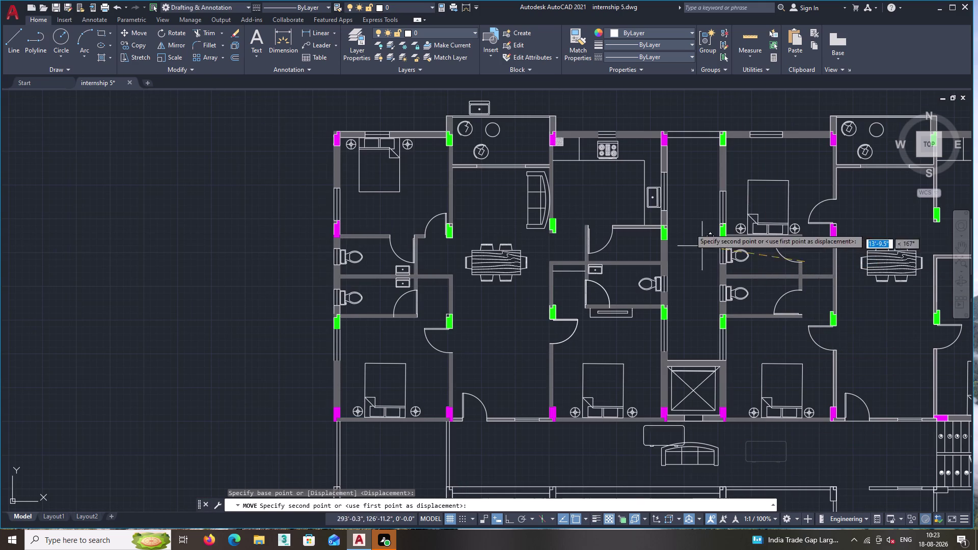
middle_click(631, 149)
middle_drag(641, 160, 664, 214)
middle_drag(573, 111, 615, 192)
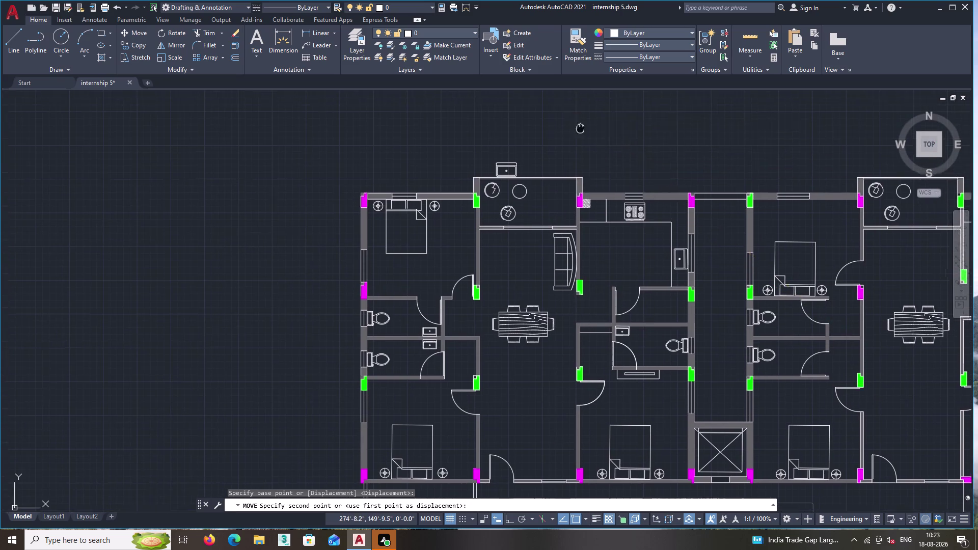
middle_drag(615, 192, 616, 192)
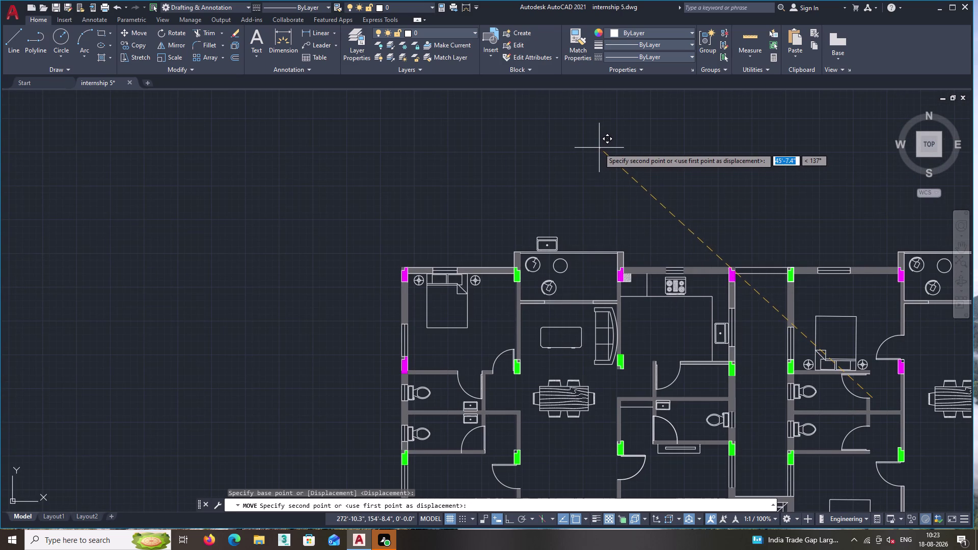
double_click(597, 147)
scroll(up, 3)
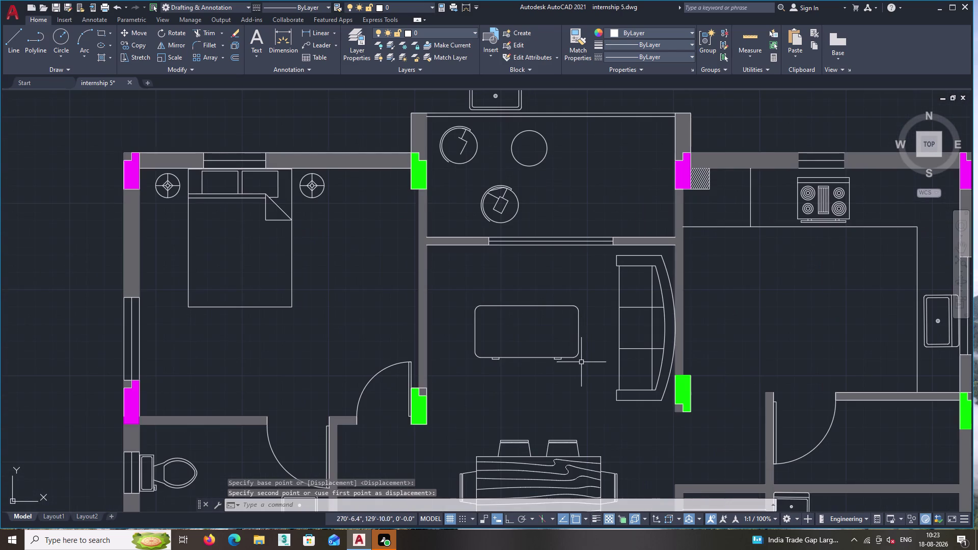
Rotate the desk 90° upright, closing the block definition editor without changes.
click(581, 368)
click(540, 325)
right_click(528, 309)
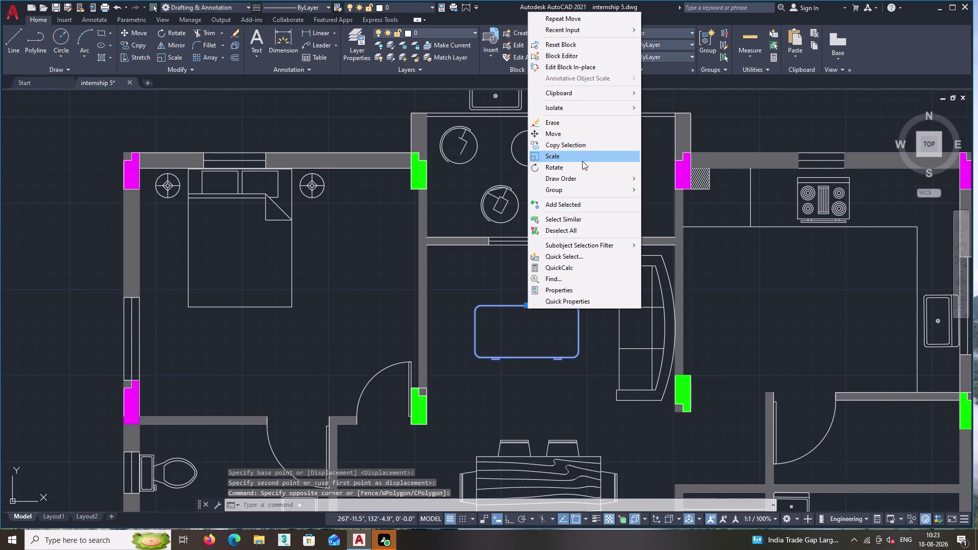
double_click(576, 165)
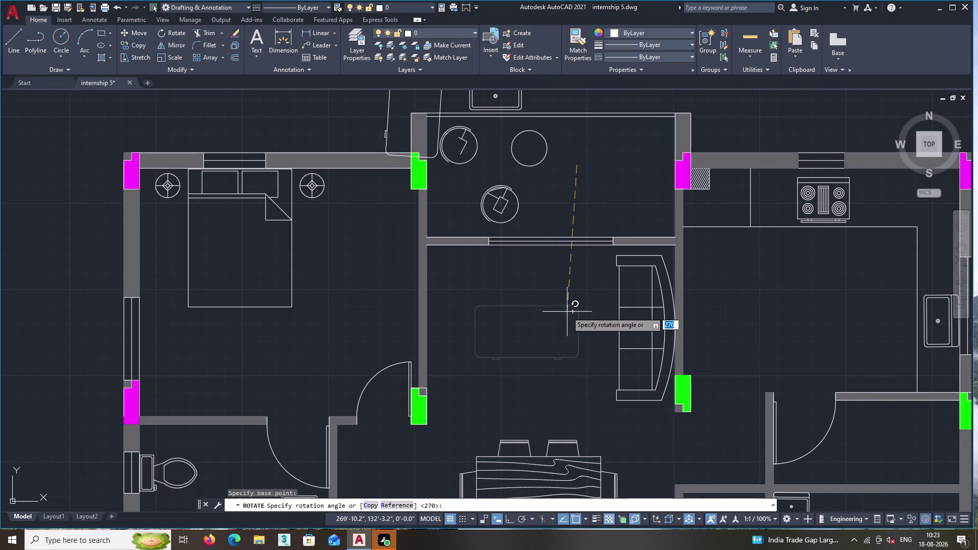
middle_drag(568, 312, 678, 371)
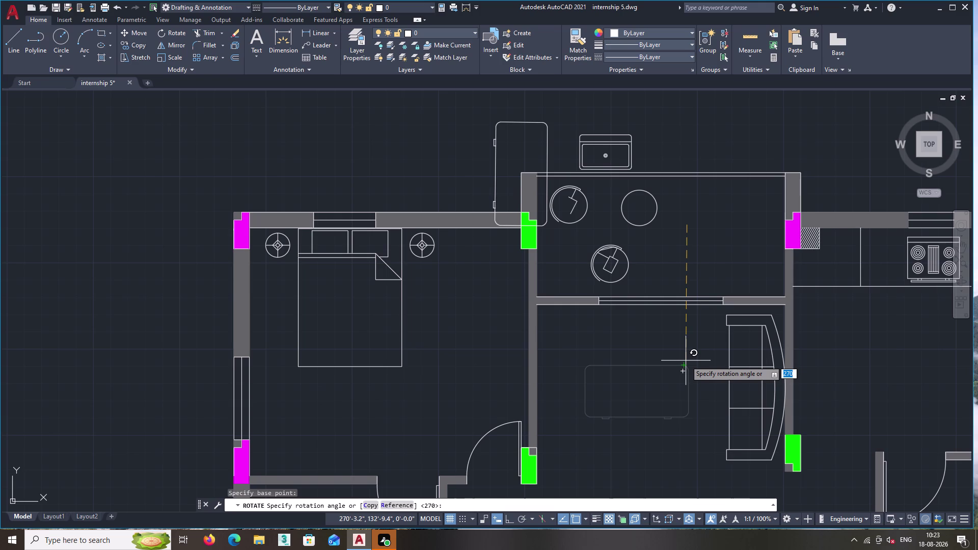
double_click(685, 360)
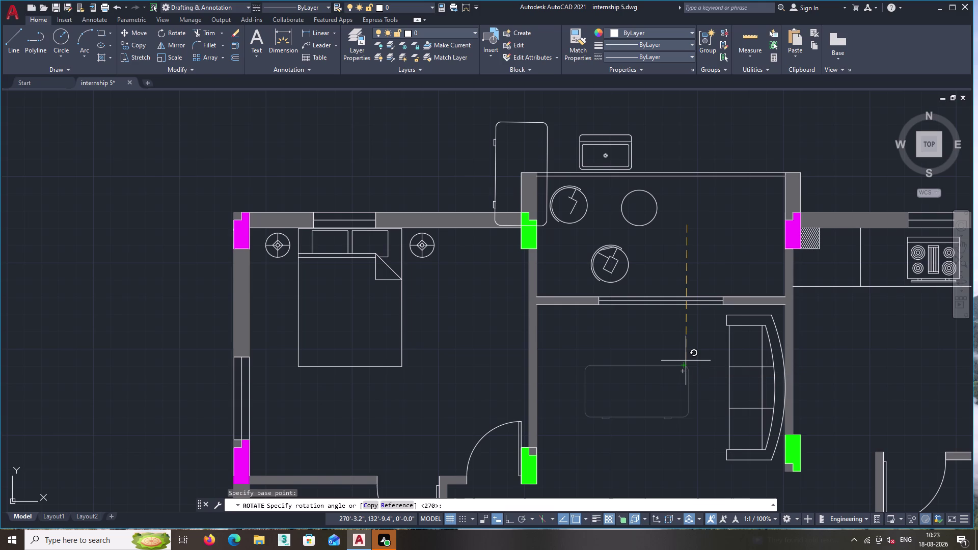
double_click(548, 151)
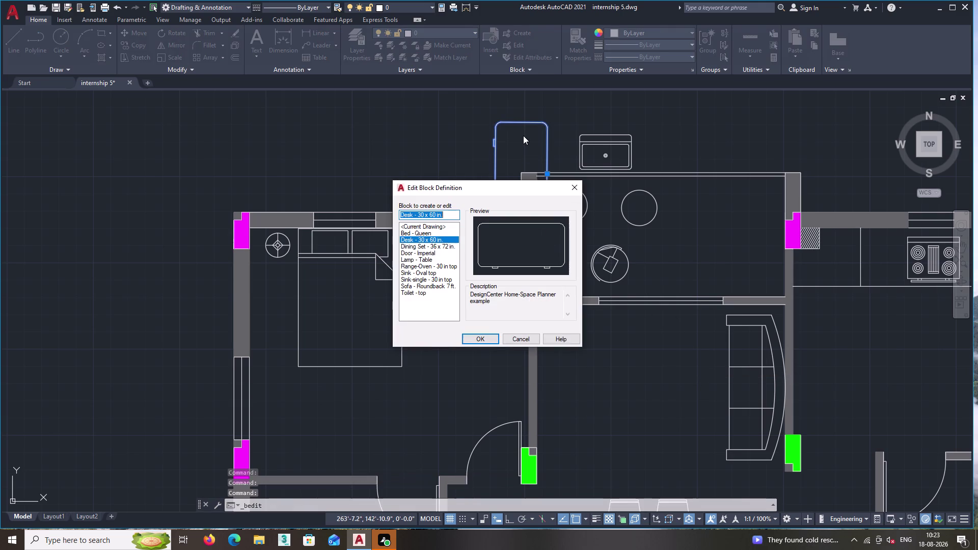
click(574, 185)
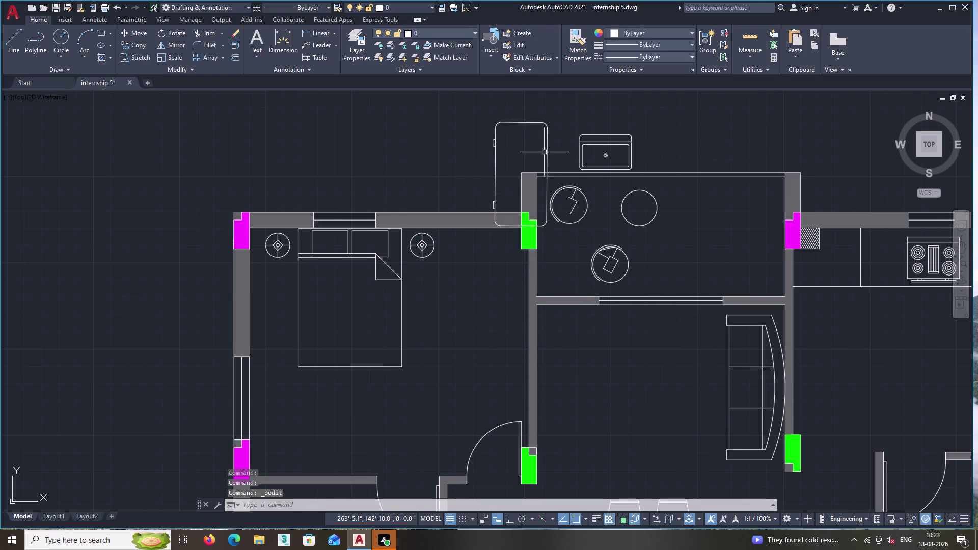
Move the upright desk so it sits beside the curved sofa.
click(544, 151)
click(496, 120)
right_click(491, 118)
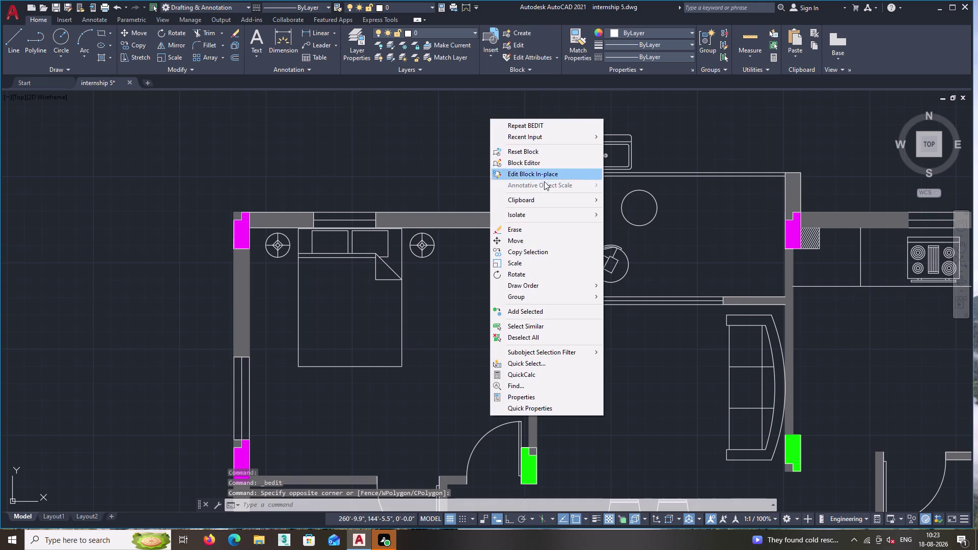
double_click(540, 240)
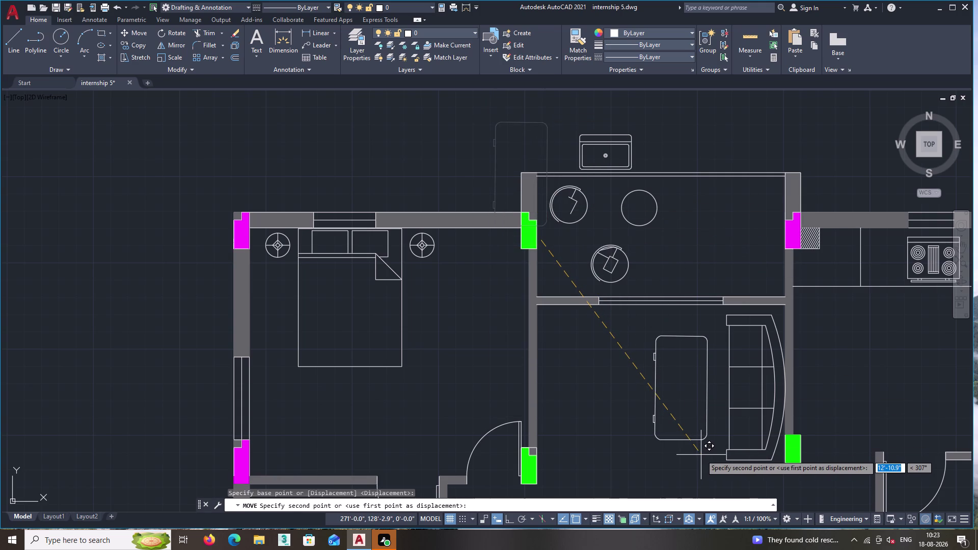
click(702, 458)
scroll(down, 3)
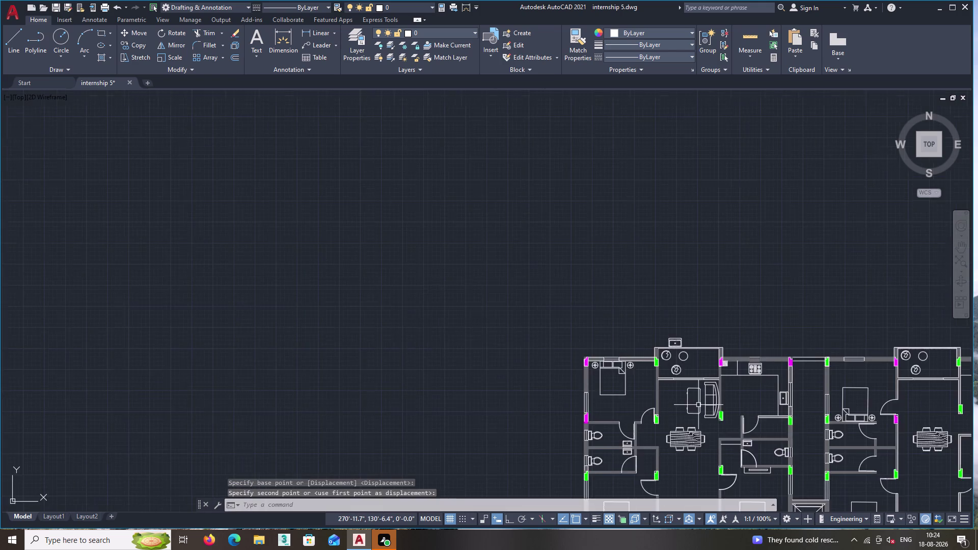
Window-select the desk and curved sofa in the living room for copying.
middle_drag(698, 405, 574, 348)
scroll(up, 3)
scroll(down, 3)
middle_drag(601, 361, 573, 352)
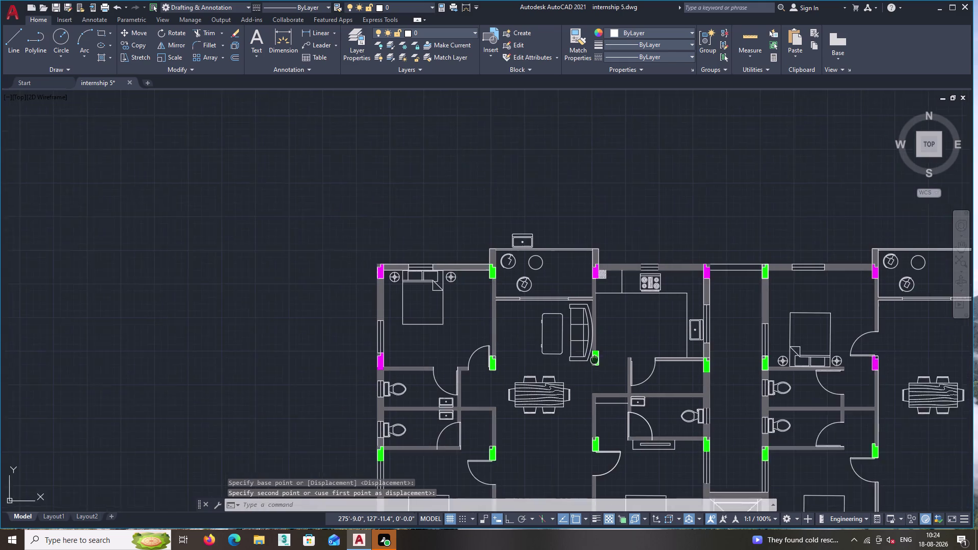
middle_drag(572, 351, 517, 335)
scroll(up, 3)
click(513, 361)
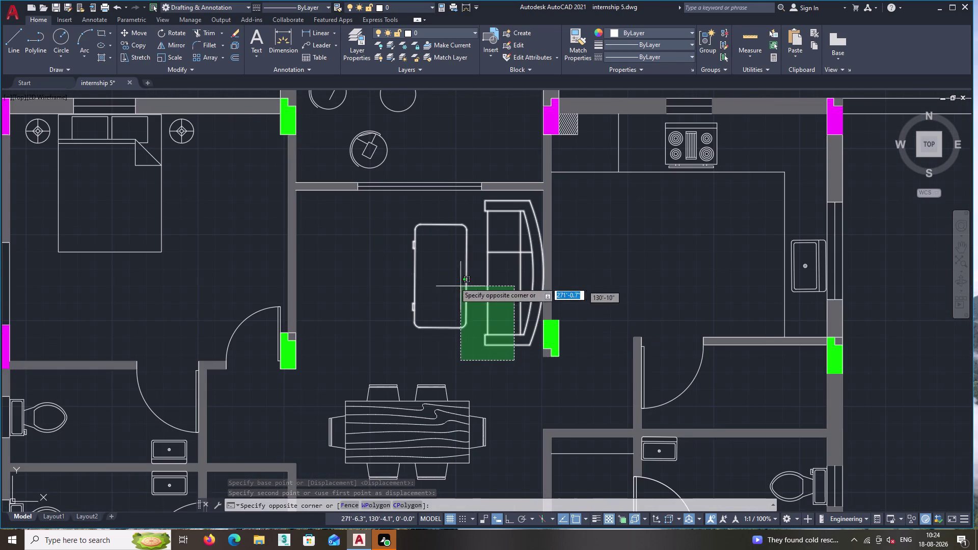
click(428, 269)
right_click(414, 263)
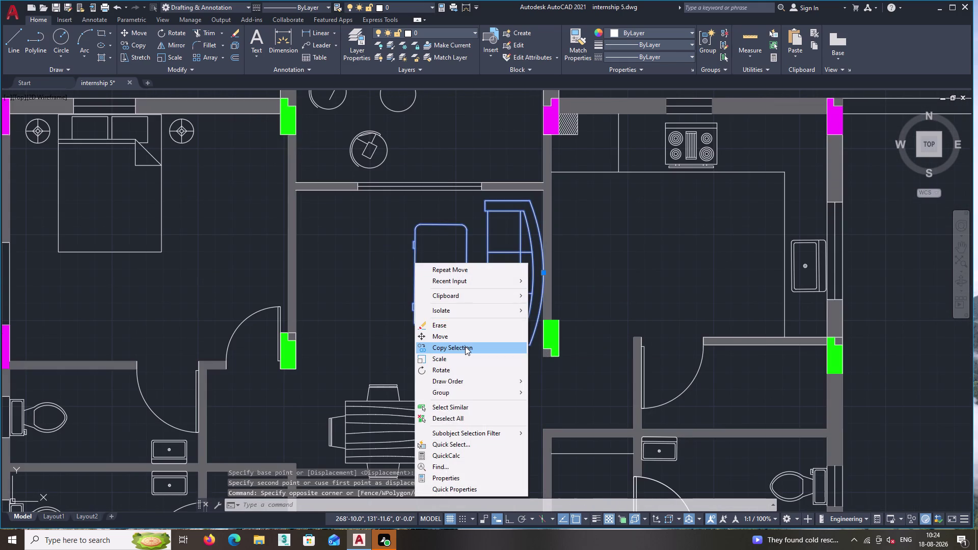
click(465, 346)
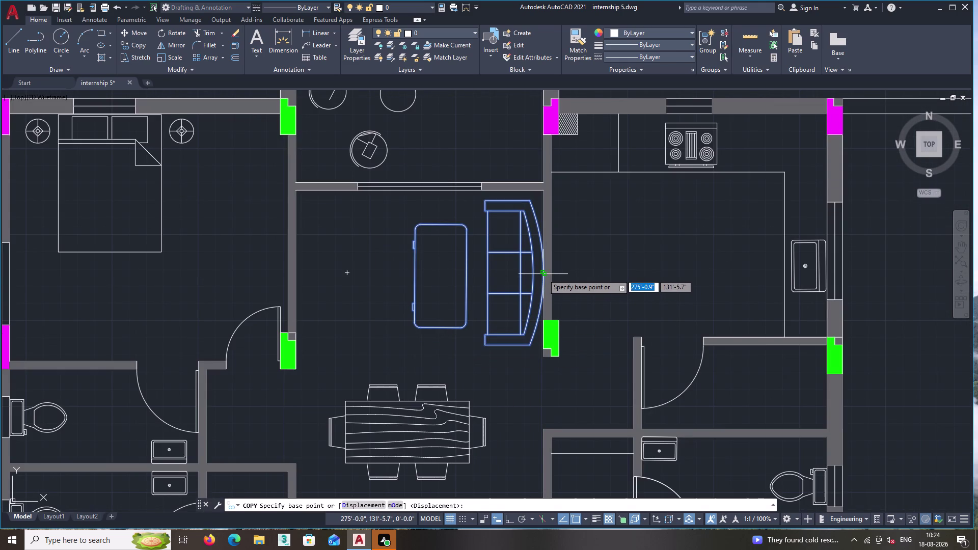
Copy the desk and sofa into the neighbouring flat's living room, against its right wall.
click(542, 274)
scroll(down, 3)
middle_drag(597, 272, 288, 269)
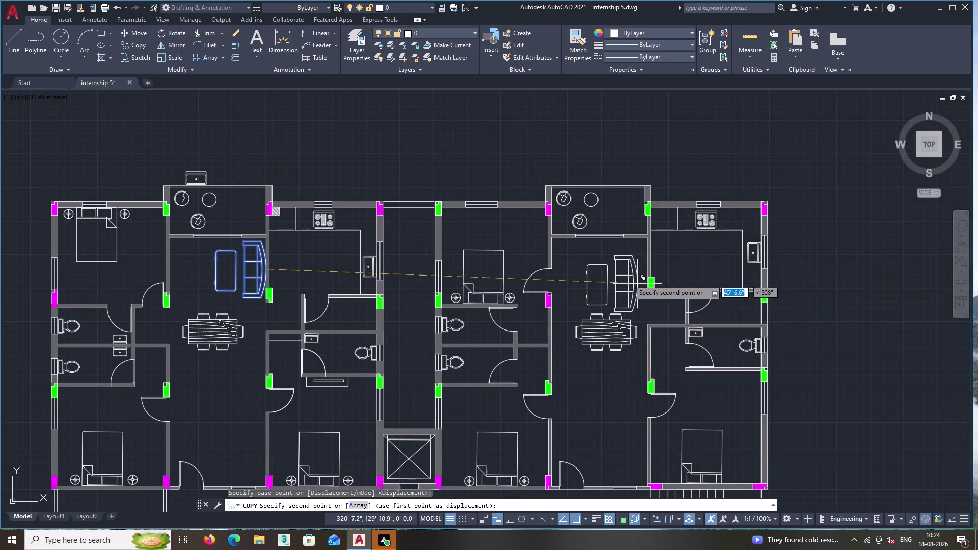
scroll(up, 3)
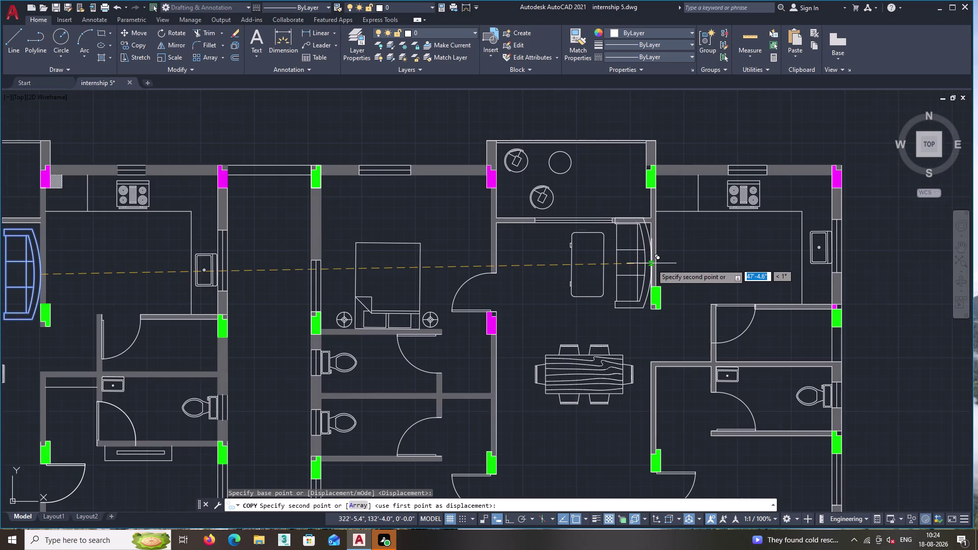
scroll(up, 3)
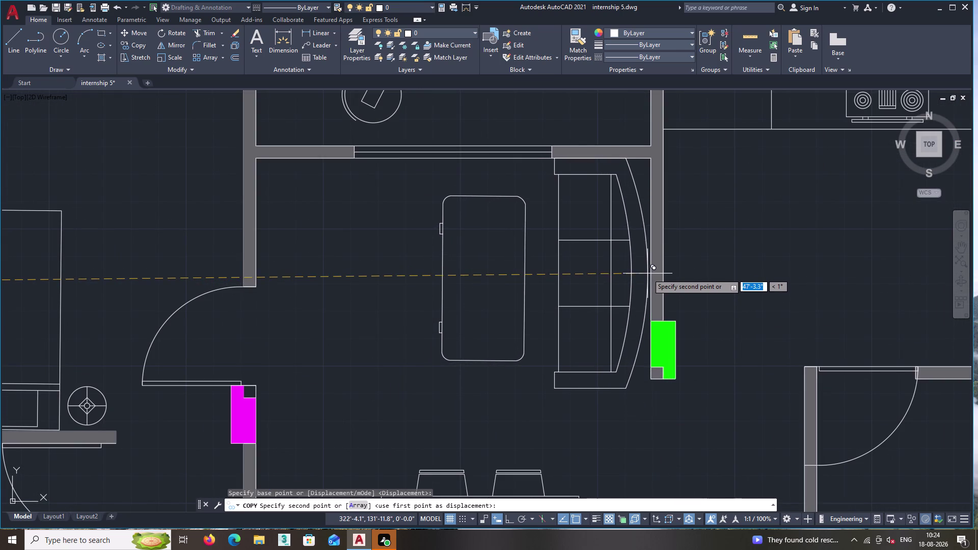
click(632, 284)
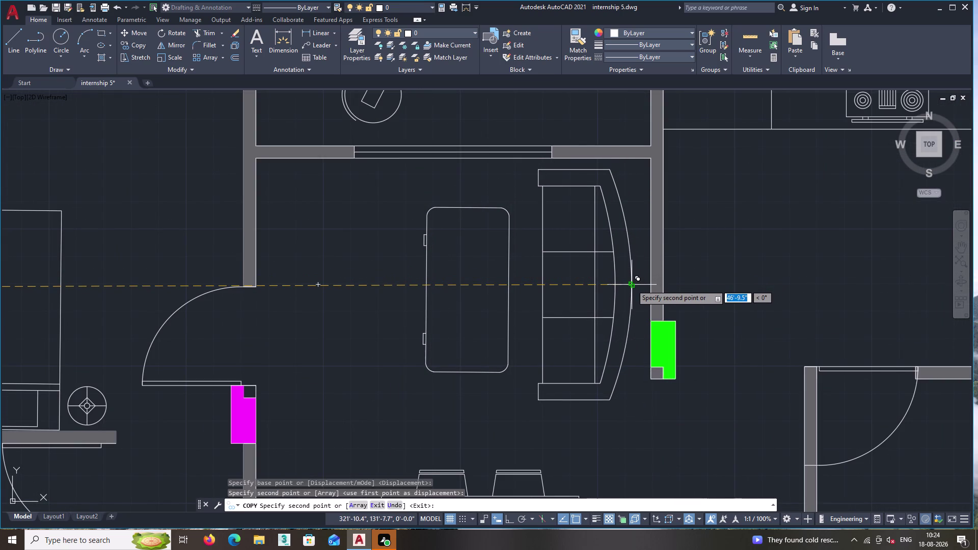
key(Escape)
scroll(down, 3)
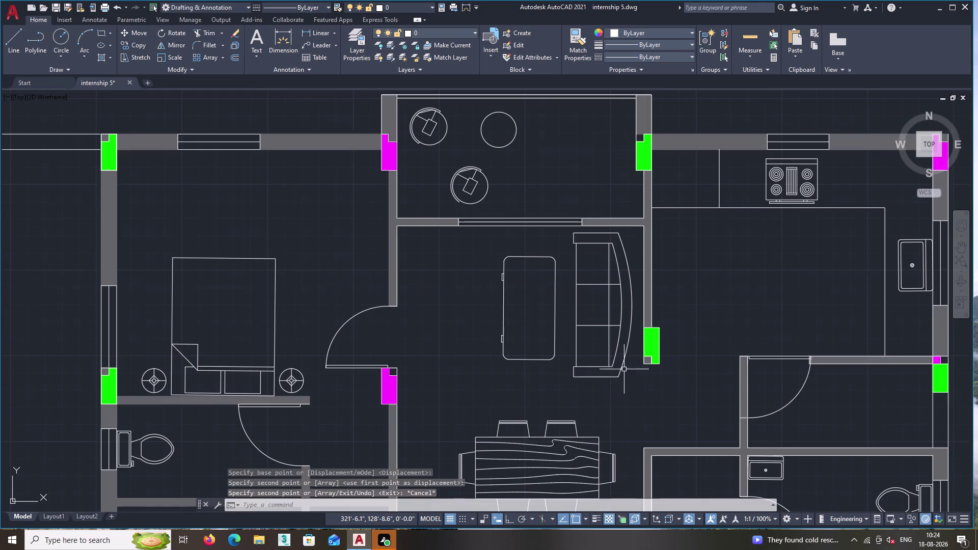
Resize the copied curved sofa from a base point on it.
click(621, 385)
click(590, 325)
right_click(587, 311)
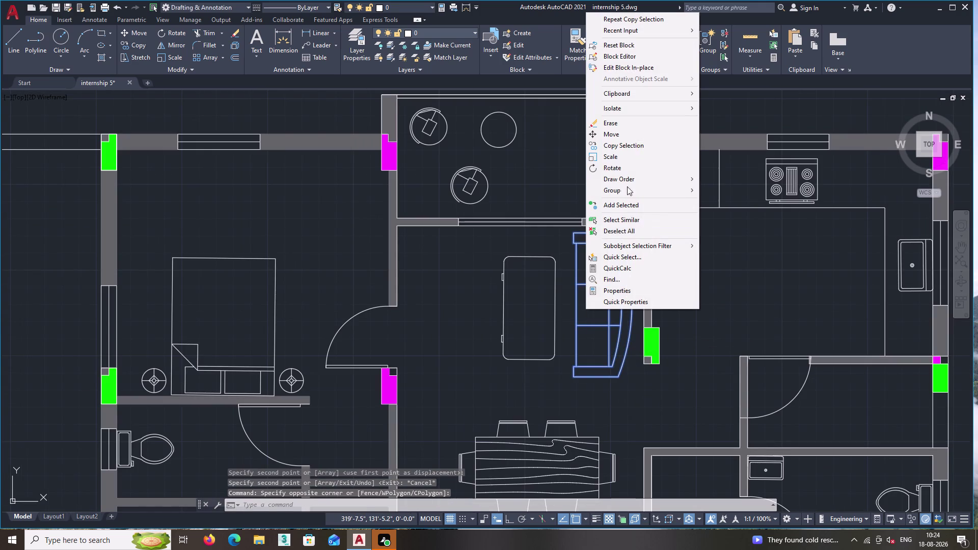
click(626, 157)
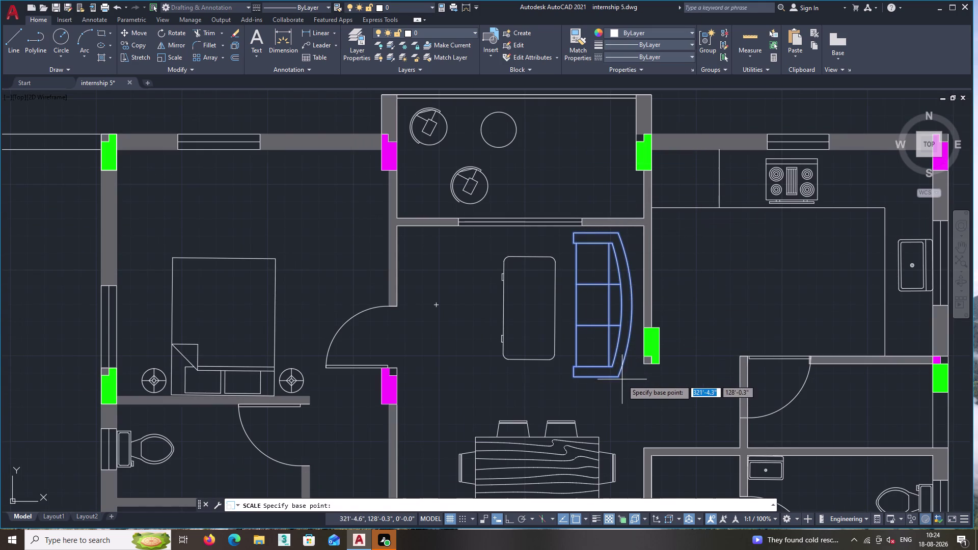
double_click(617, 377)
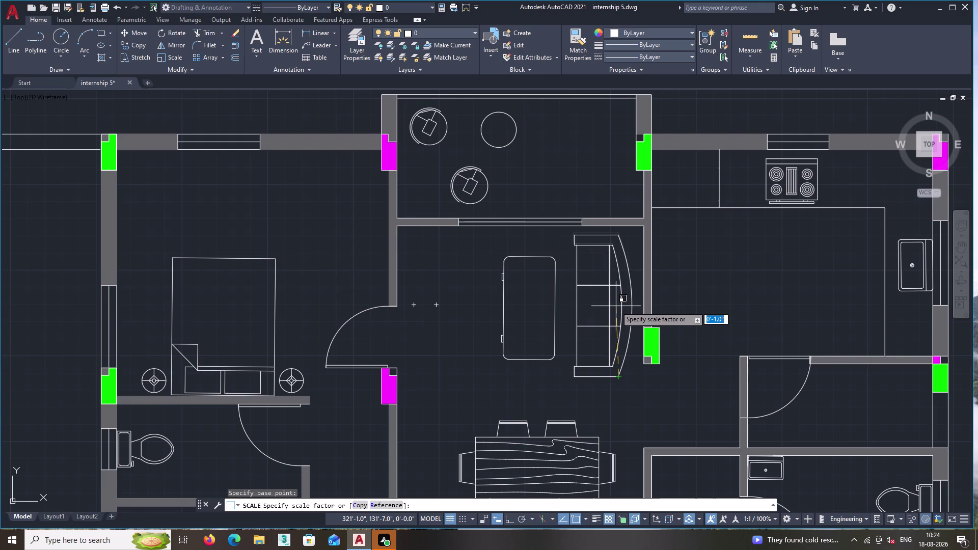
double_click(616, 309)
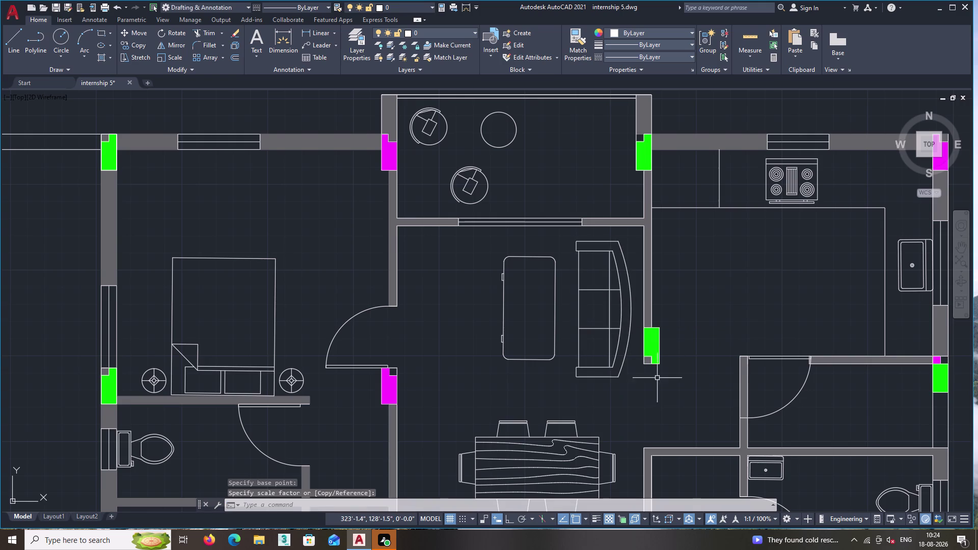
Move the curved sofa against the living-room wall.
click(639, 380)
click(607, 333)
right_click(604, 325)
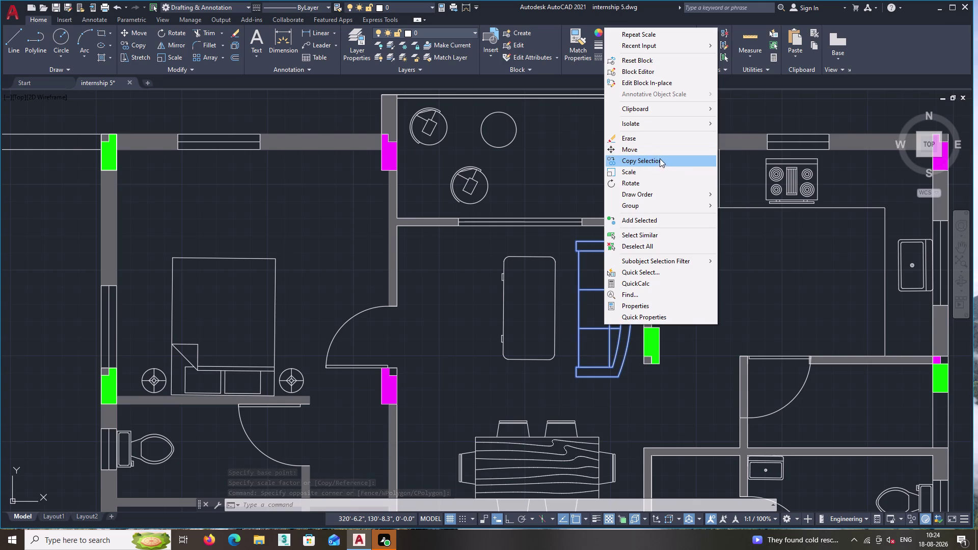
double_click(635, 149)
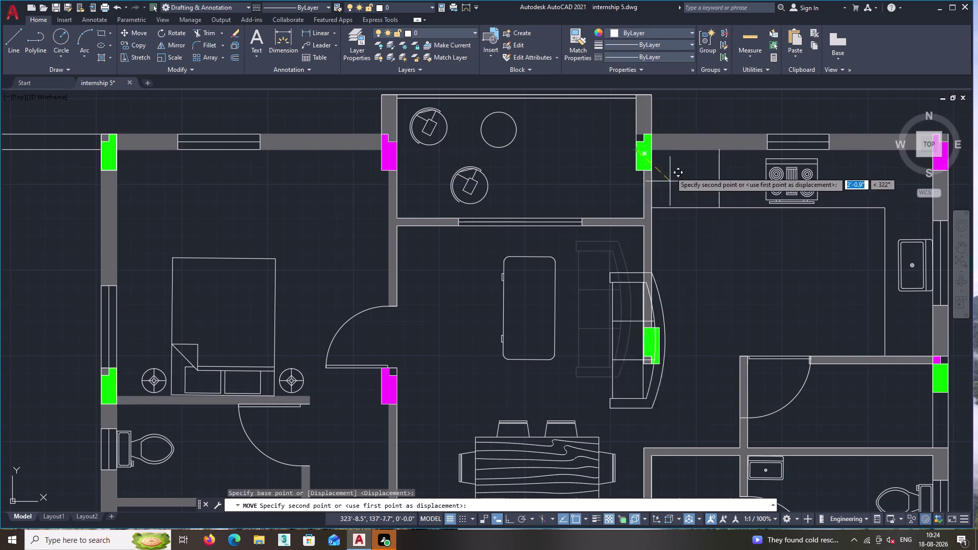
middle_drag(654, 130, 666, 157)
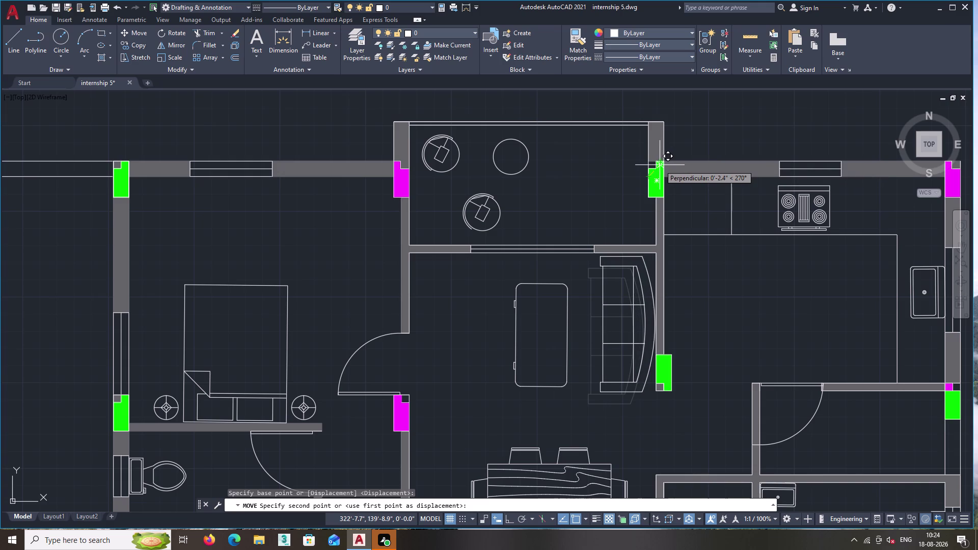
click(658, 165)
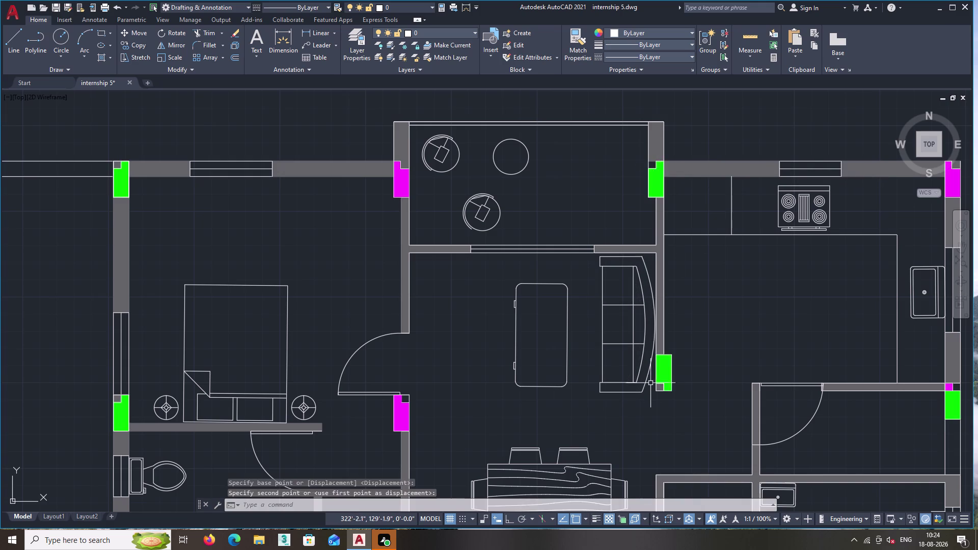
scroll(up, 3)
scroll(up, 3)
Window-select the sofa and nudge it from a base point on its curved back.
click(627, 433)
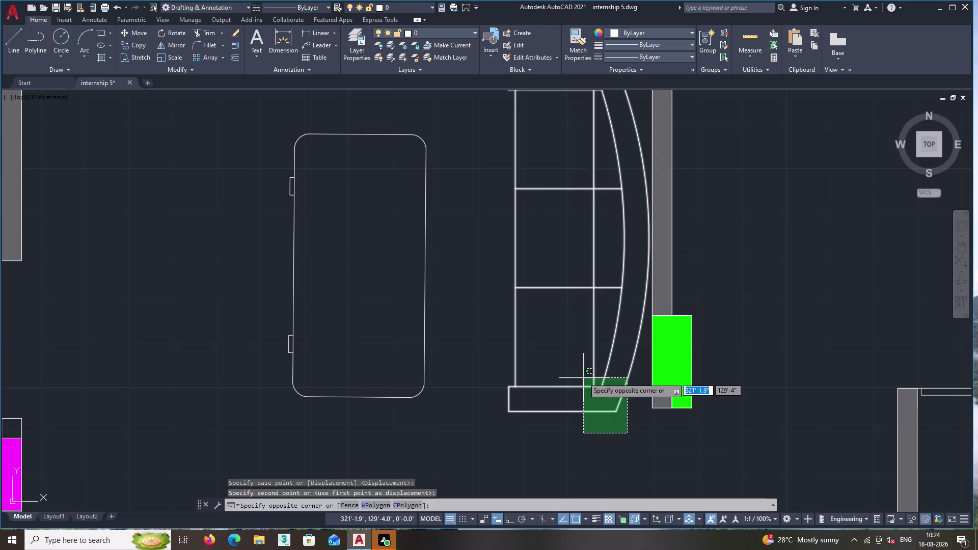
click(583, 377)
right_click(626, 219)
click(648, 338)
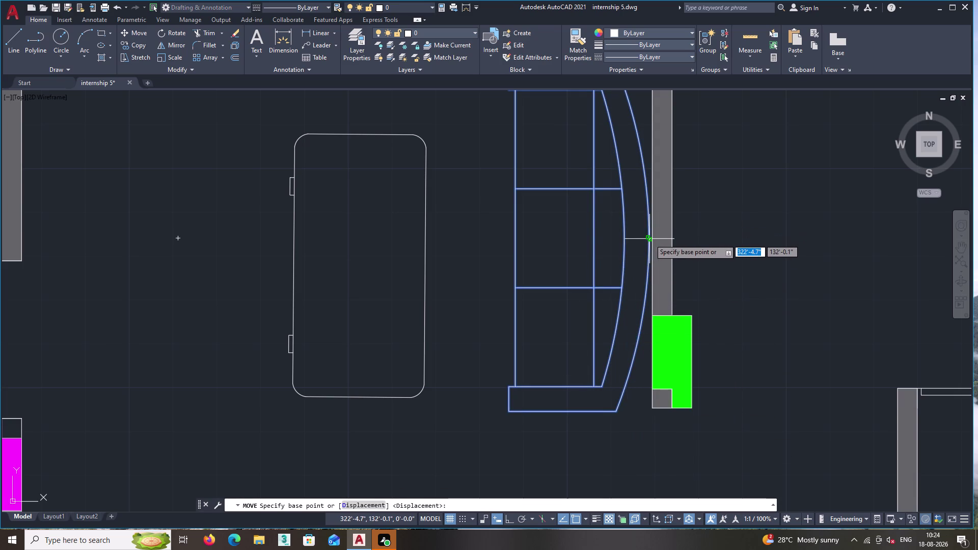
click(649, 238)
click(651, 239)
scroll(down, 3)
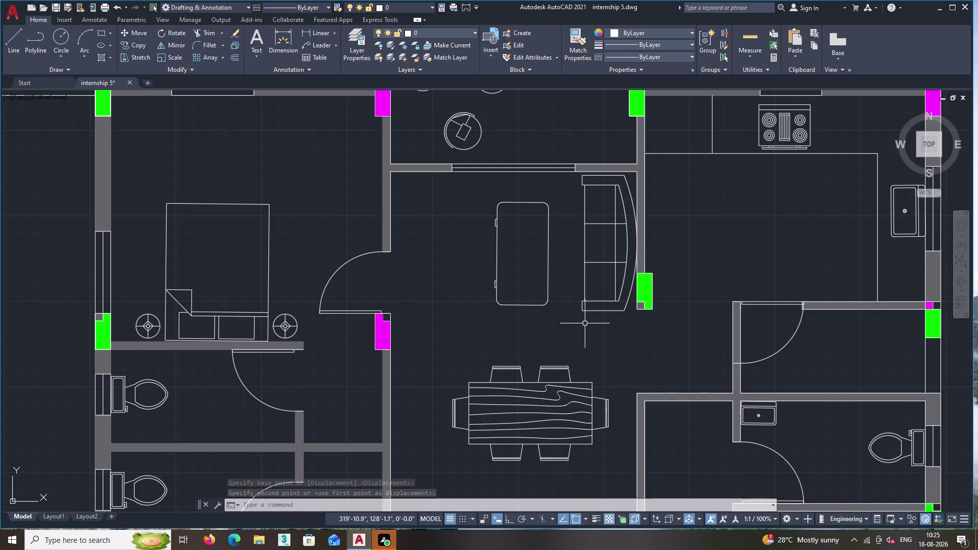
Move the rounded coffee table right, so it sits just beside the curved sofa.
double_click(548, 314)
double_click(506, 268)
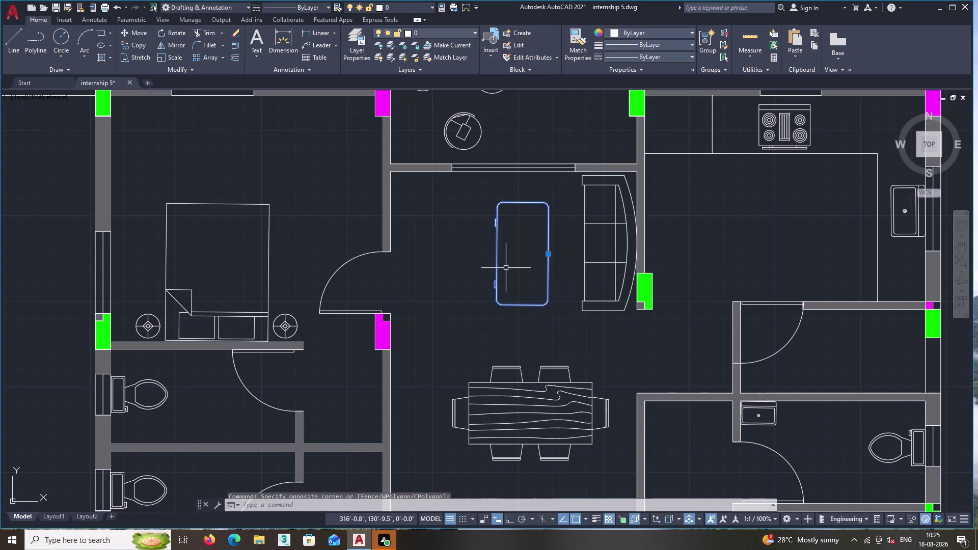
right_click(502, 261)
double_click(532, 355)
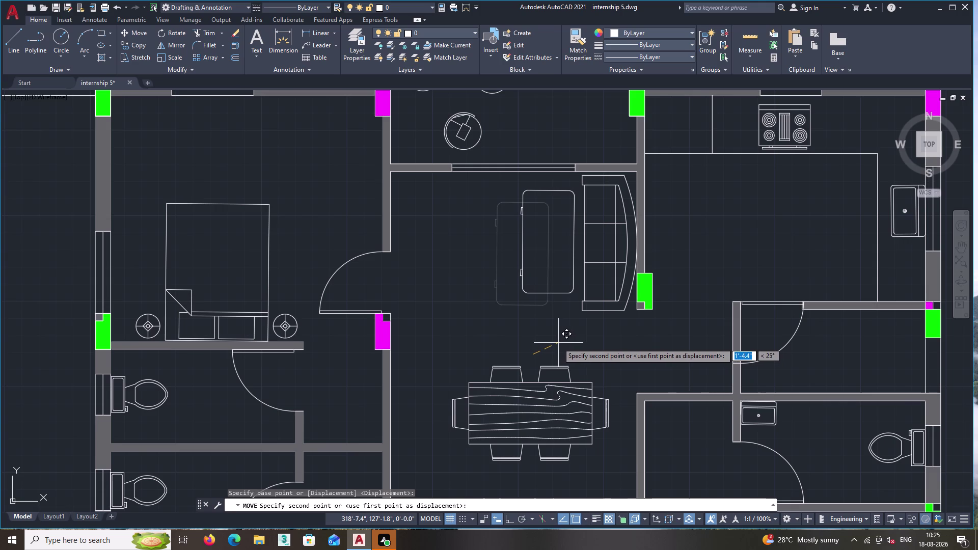
click(555, 342)
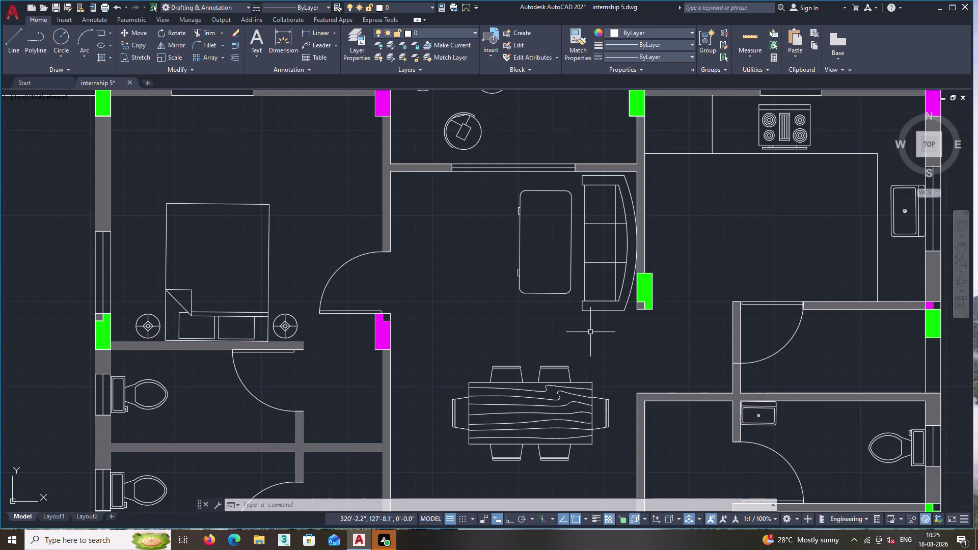
scroll(down, 3)
middle_drag(386, 338, 498, 330)
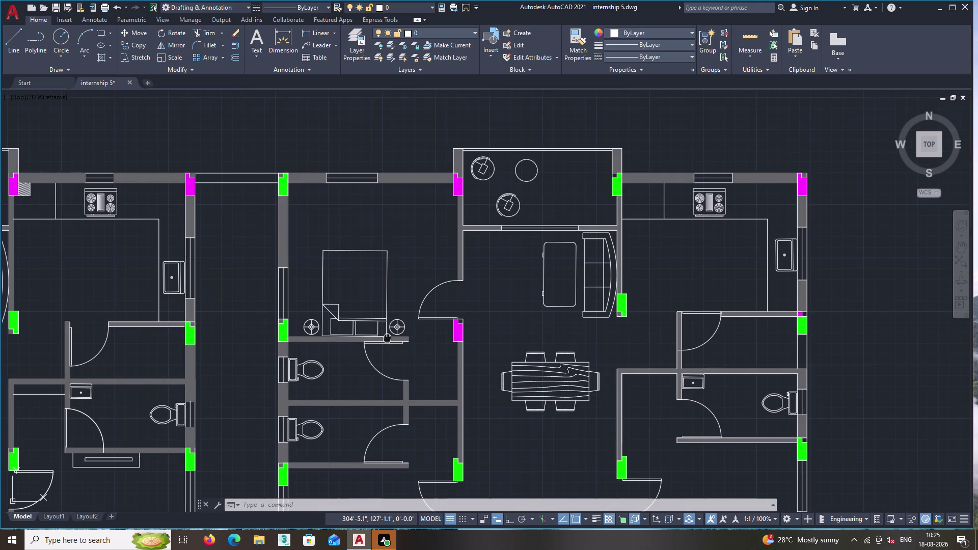
middle_drag(498, 330, 539, 328)
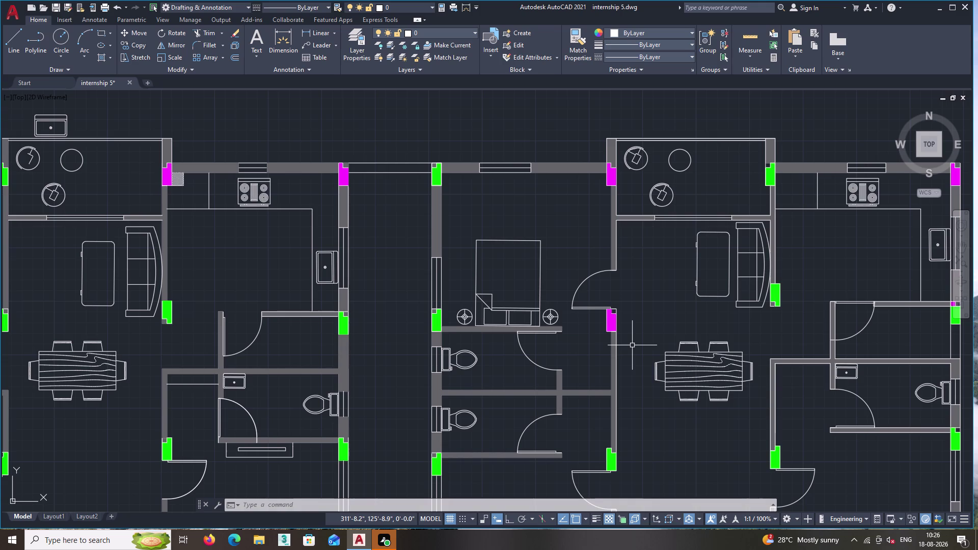
middle_drag(873, 419, 802, 235)
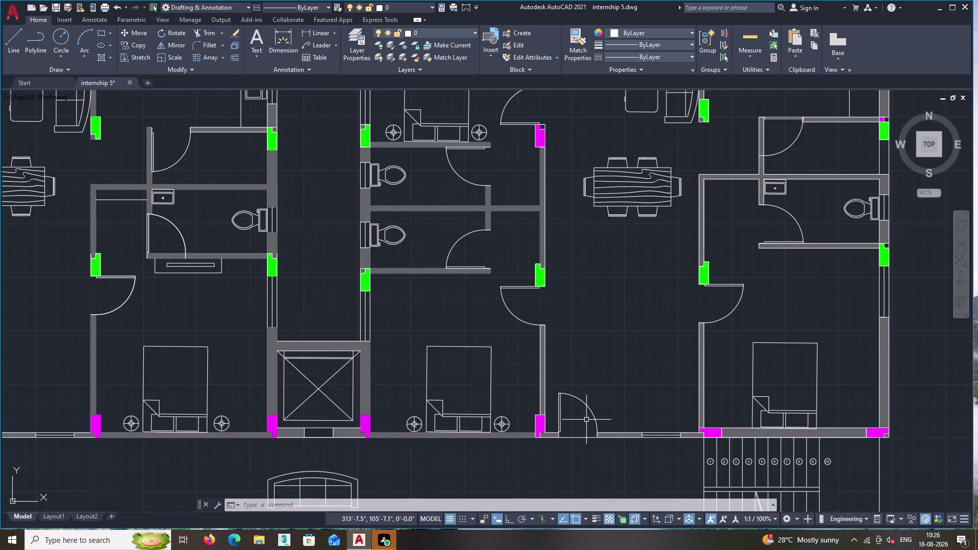
double_click(17, 41)
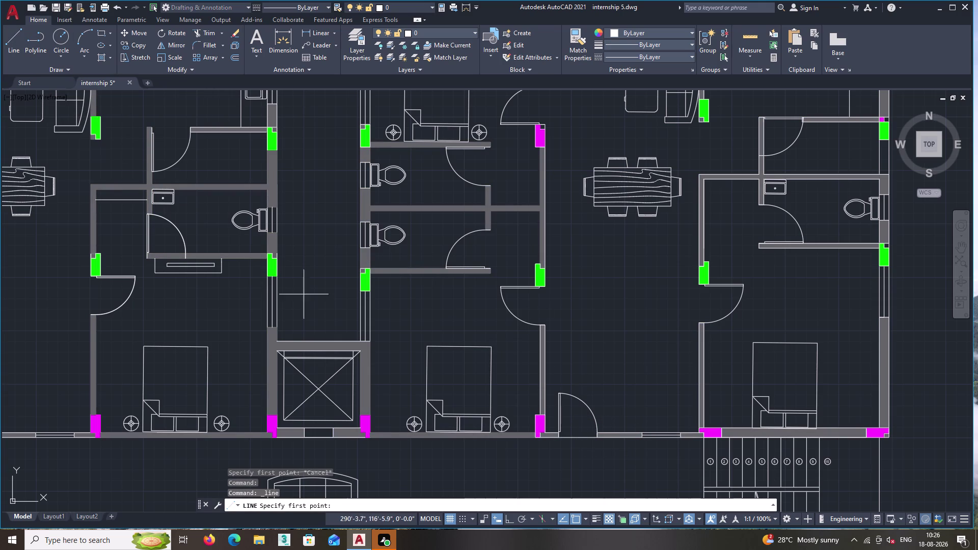
With Ortho on, draw the wardrobe outline's left side beside the lower bedroom door.
middle_drag(603, 421, 516, 388)
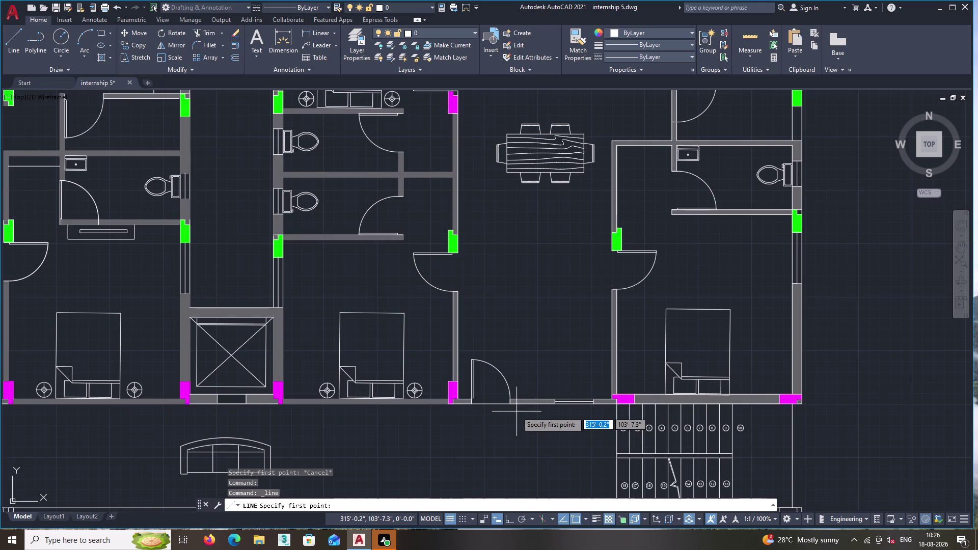
scroll(up, 3)
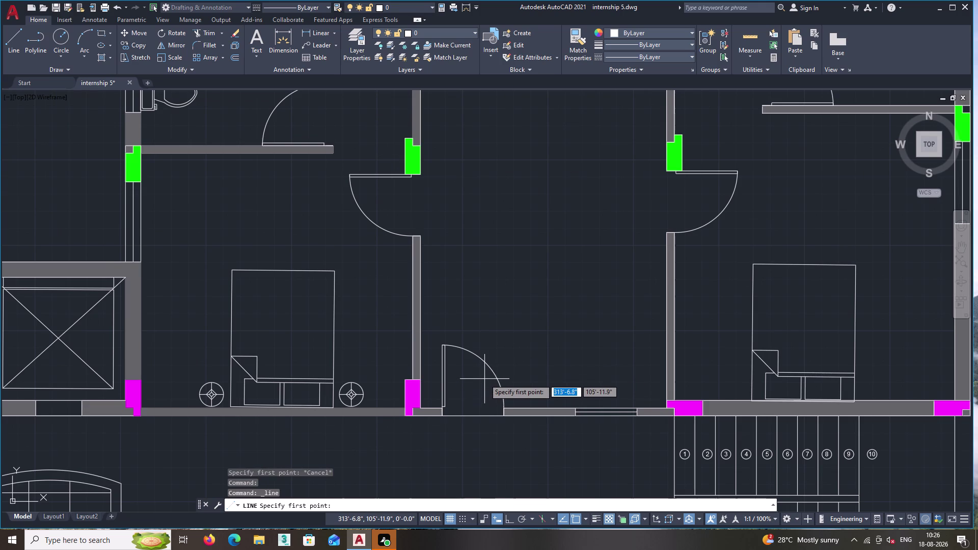
scroll(down, 3)
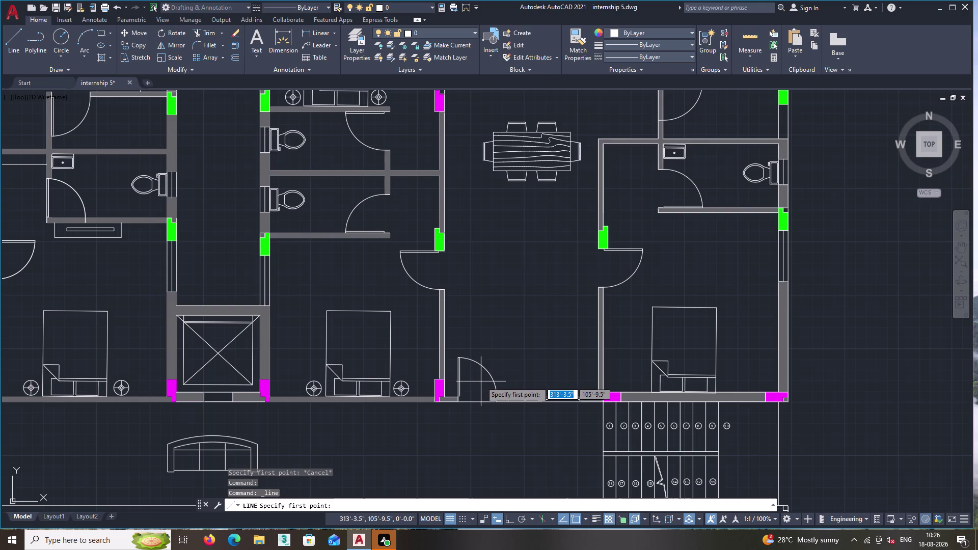
double_click(487, 277)
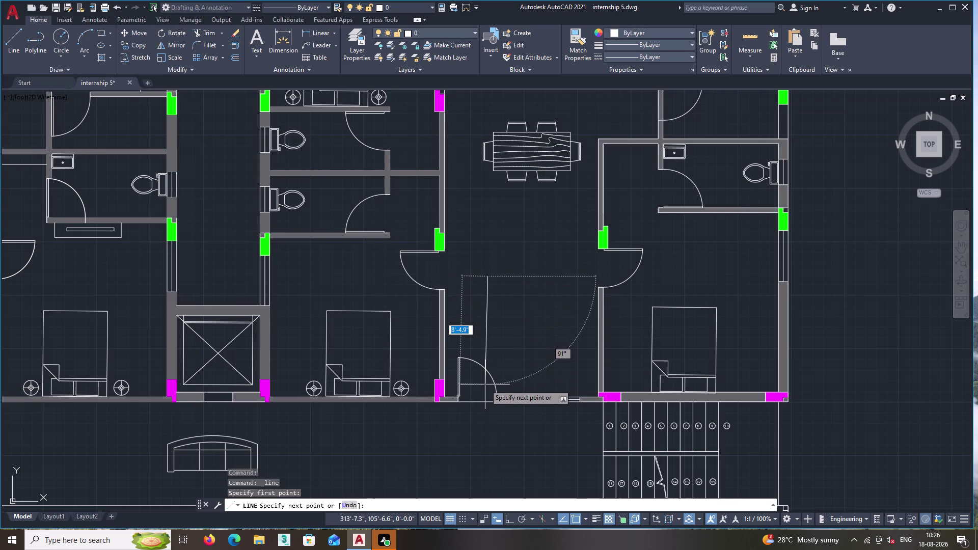
key(F8)
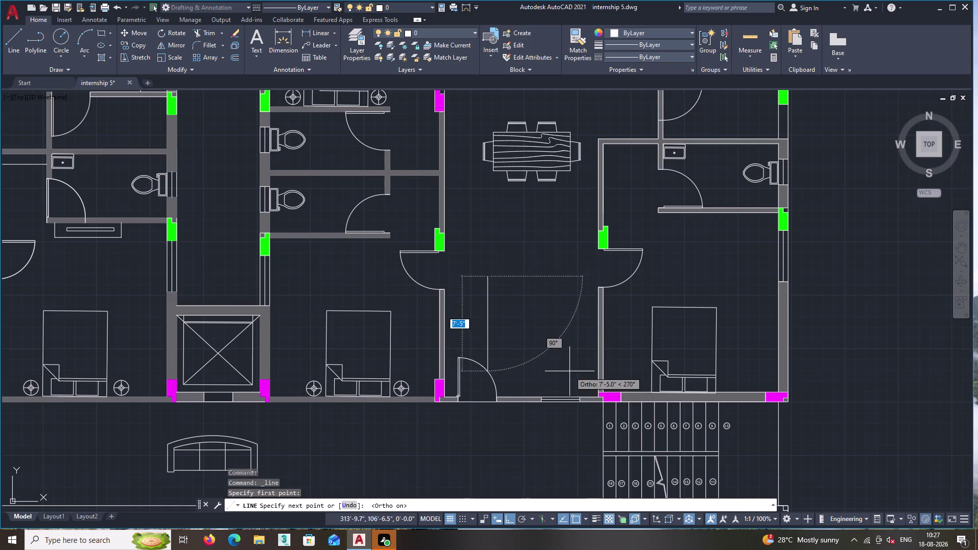
click(490, 384)
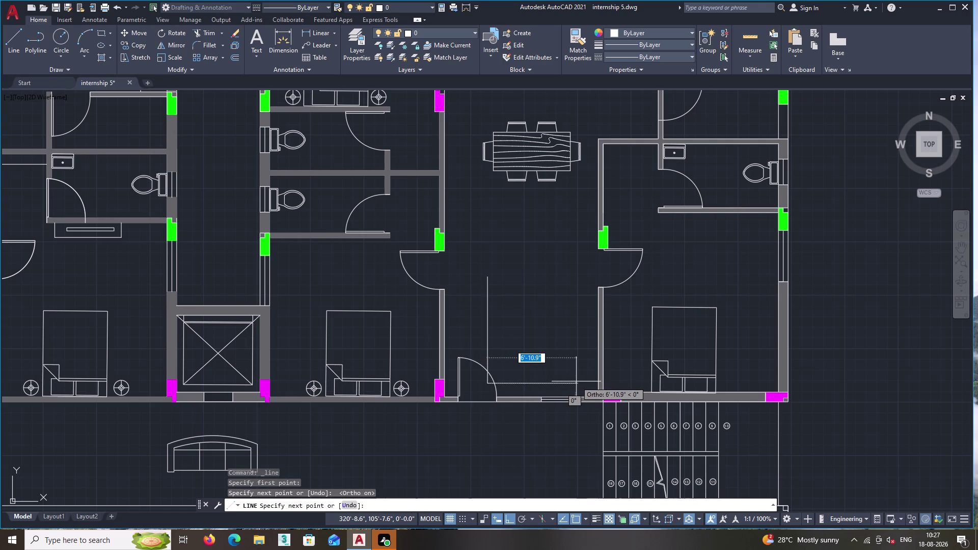
Draw the wardrobe's bottom, right and top edges, overshooting the top-left corner.
scroll(up, 3)
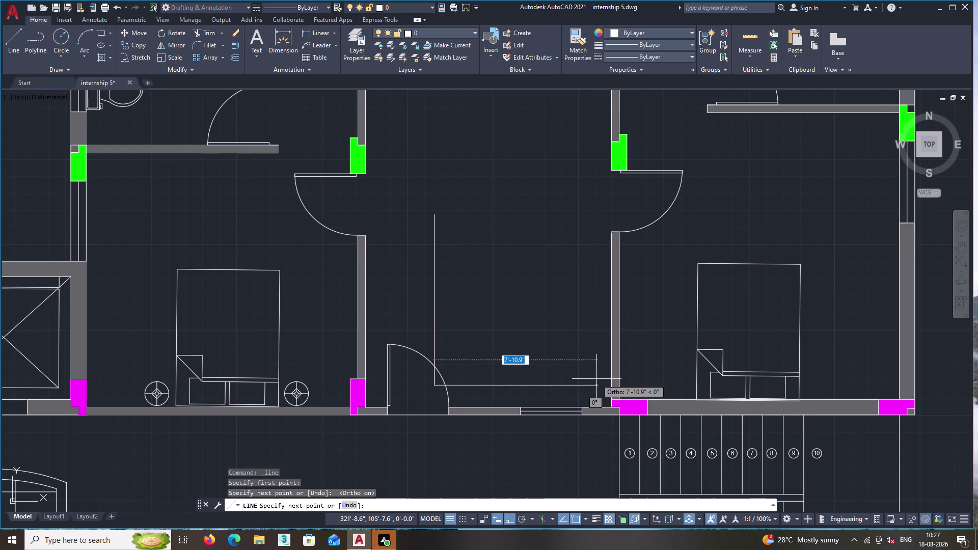
double_click(600, 378)
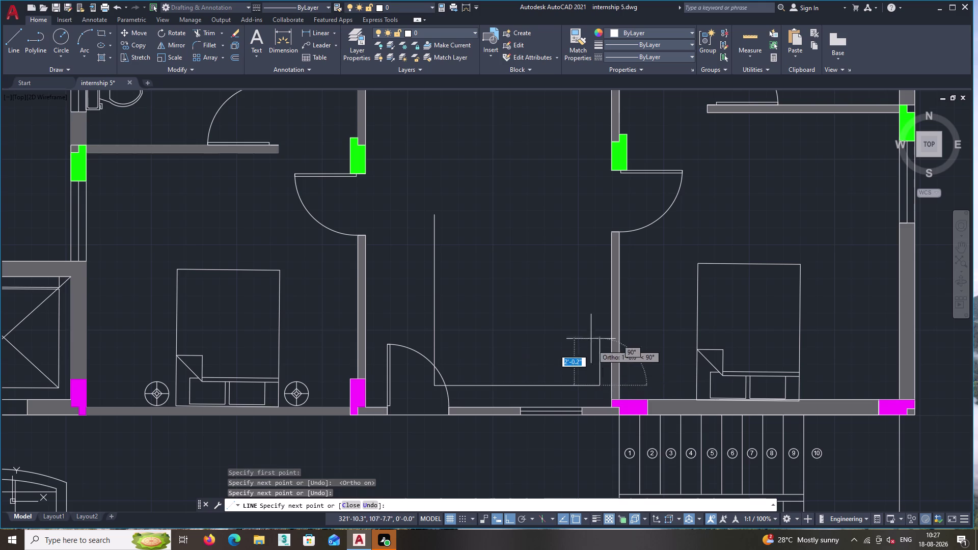
double_click(583, 231)
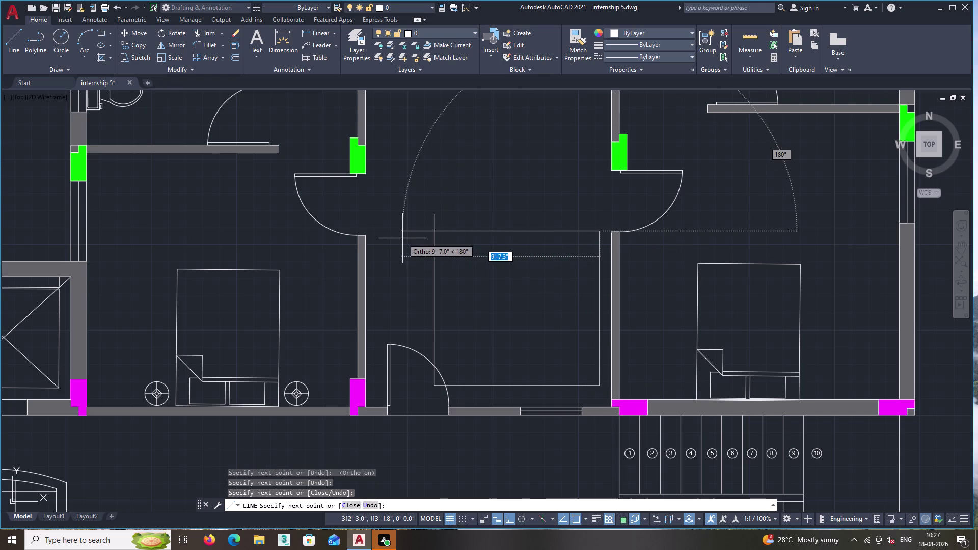
click(401, 238)
key(Escape)
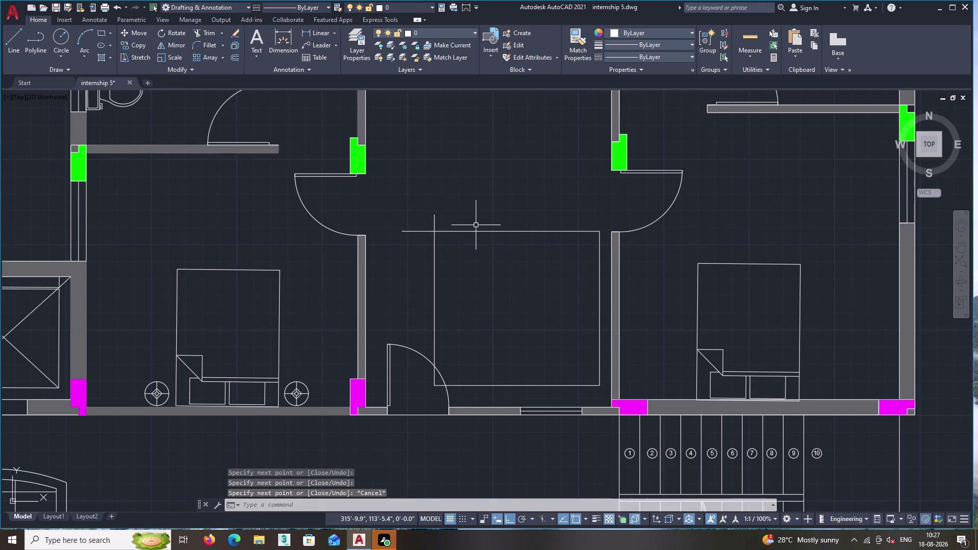
text(tr)
key(Return)
Trim the two overshooting line ends at the wardrobe's top-left corner.
scroll(up, 3)
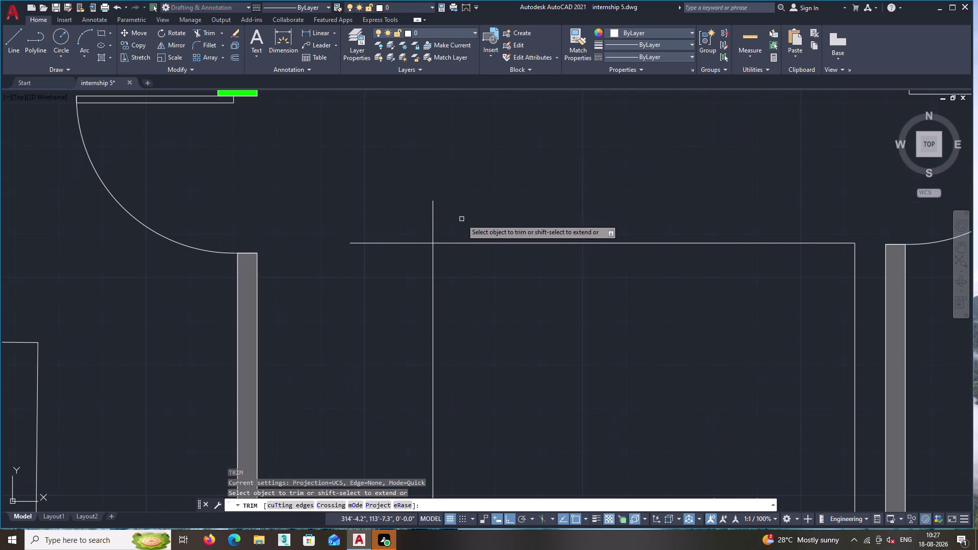
click(456, 219)
click(399, 267)
scroll(down, 3)
scroll(down, 3)
middle_drag(726, 190, 626, 192)
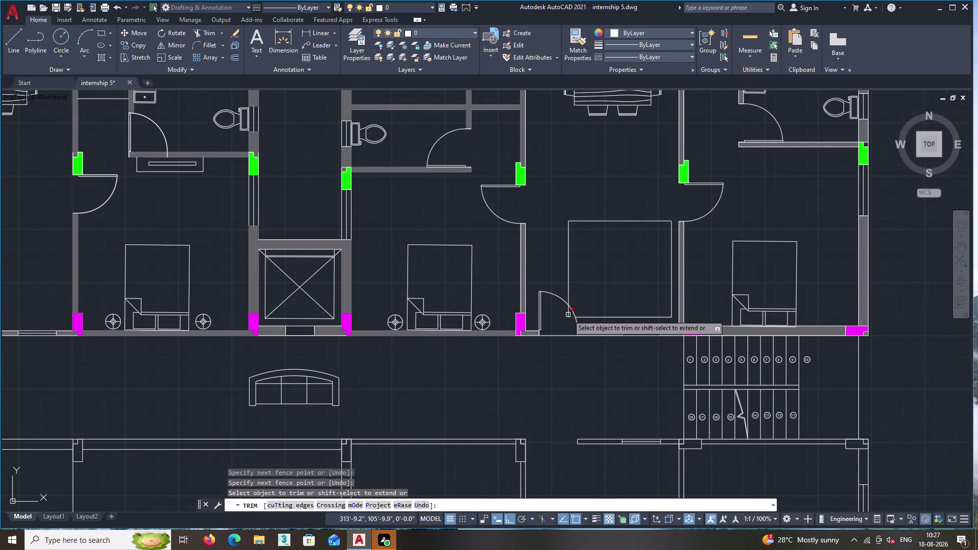
scroll(up, 3)
key(Return)
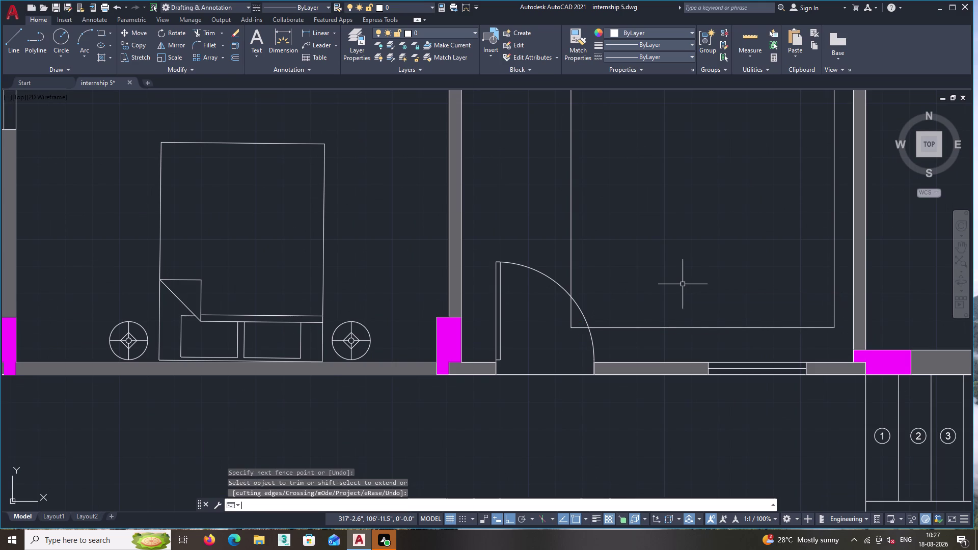
Draw a horizontal line from the door swing arc to the wardrobe's right side.
double_click(13, 35)
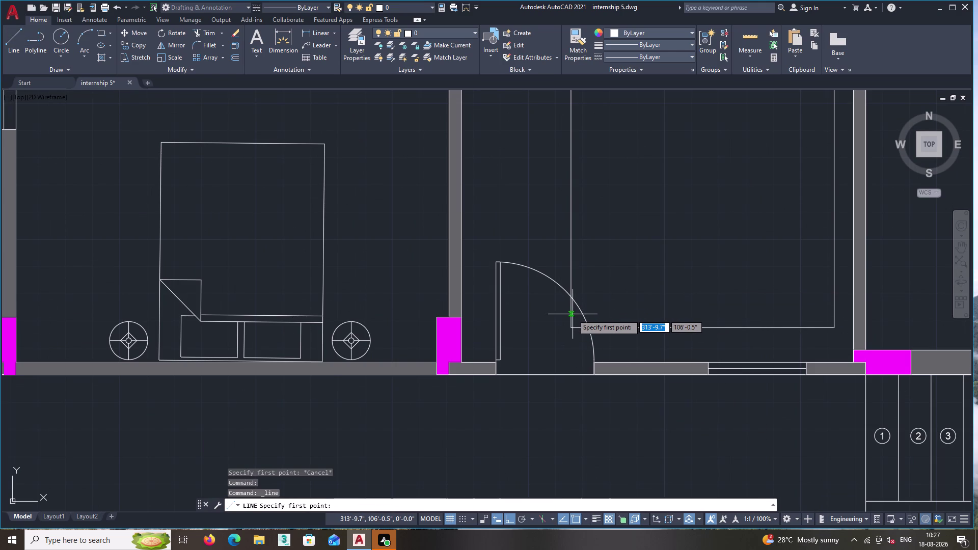
click(572, 314)
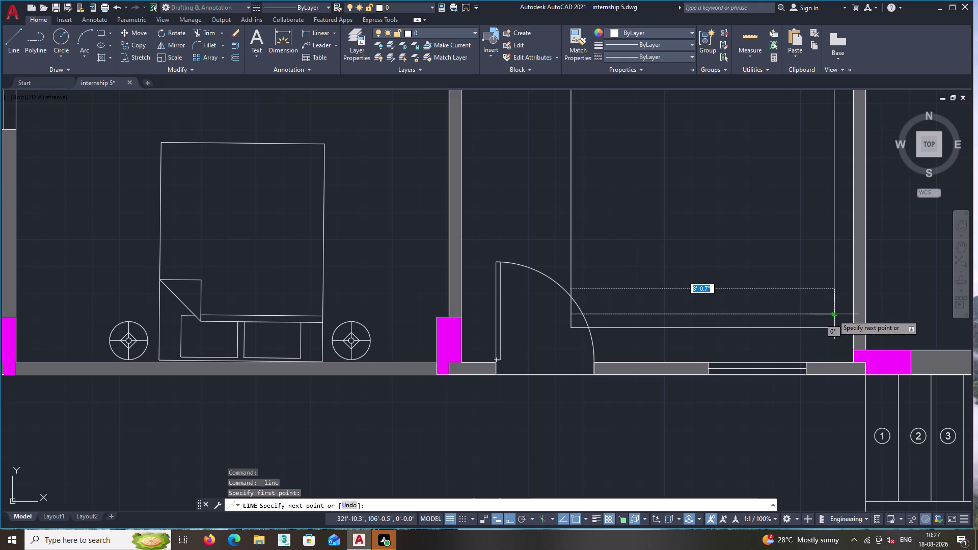
click(833, 314)
key(Return)
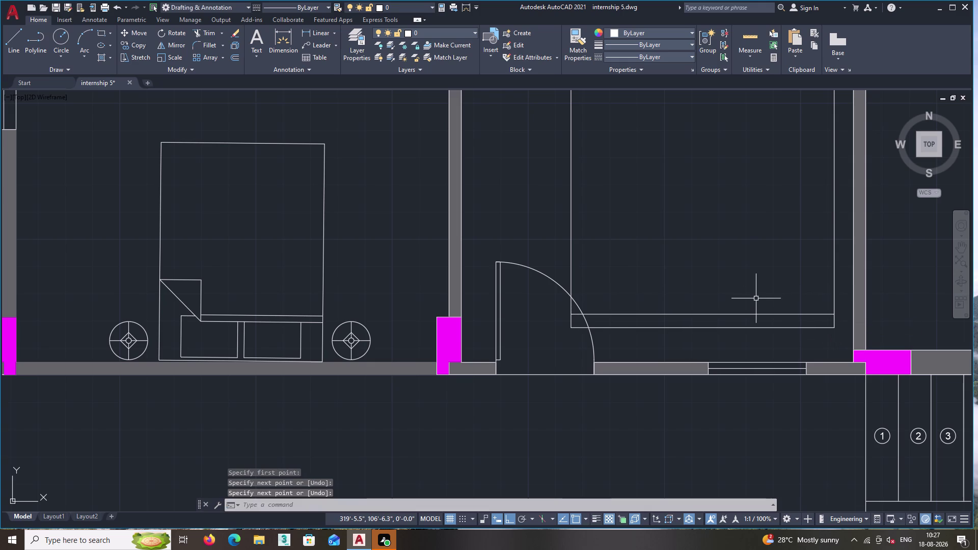
Trim the new line's extra pieces at the door arc and the right wall.
text(tr)
key(Return)
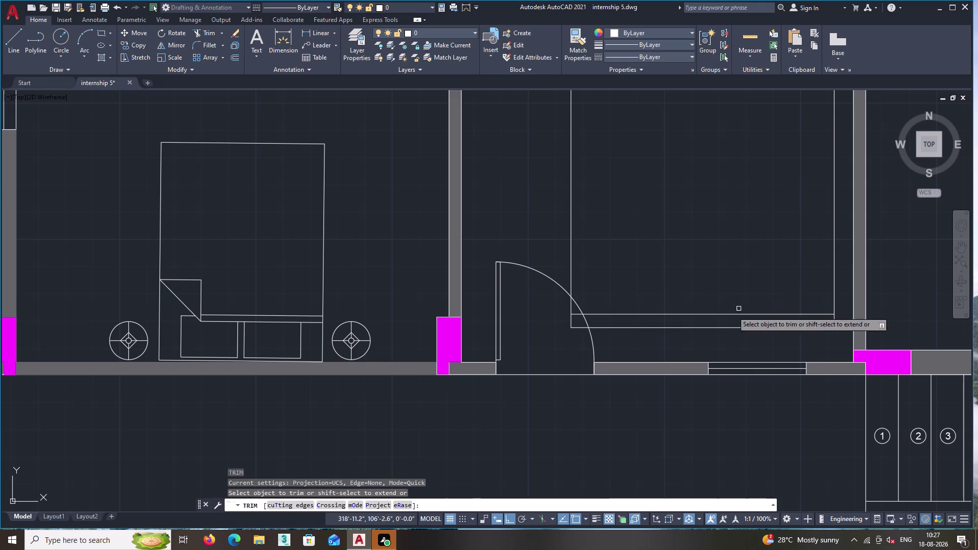
click(577, 323)
click(563, 320)
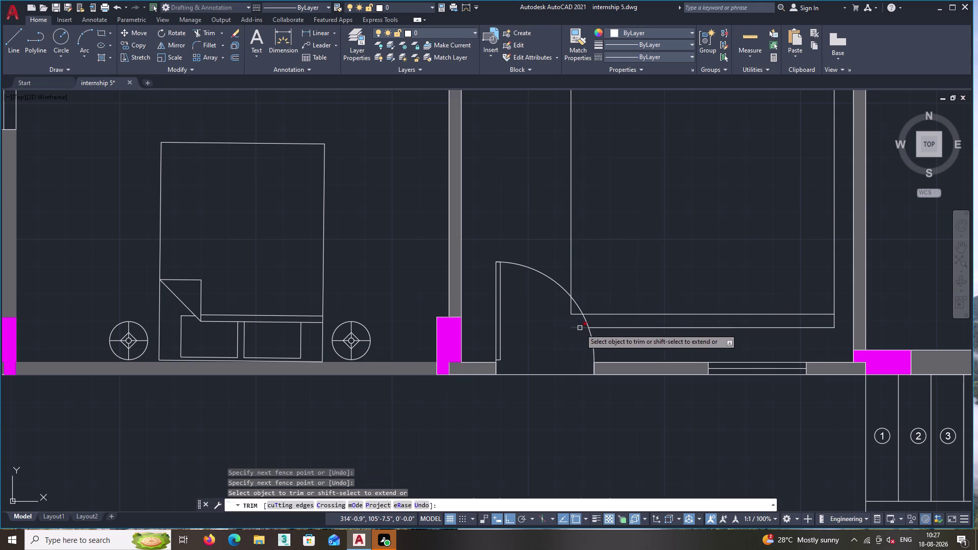
click(579, 327)
click(618, 328)
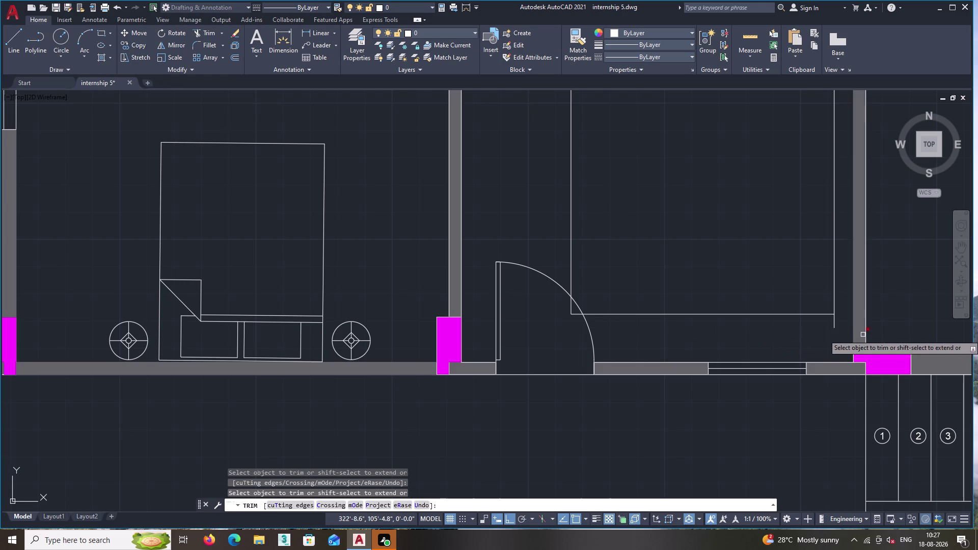
click(839, 321)
click(823, 324)
scroll(down, 3)
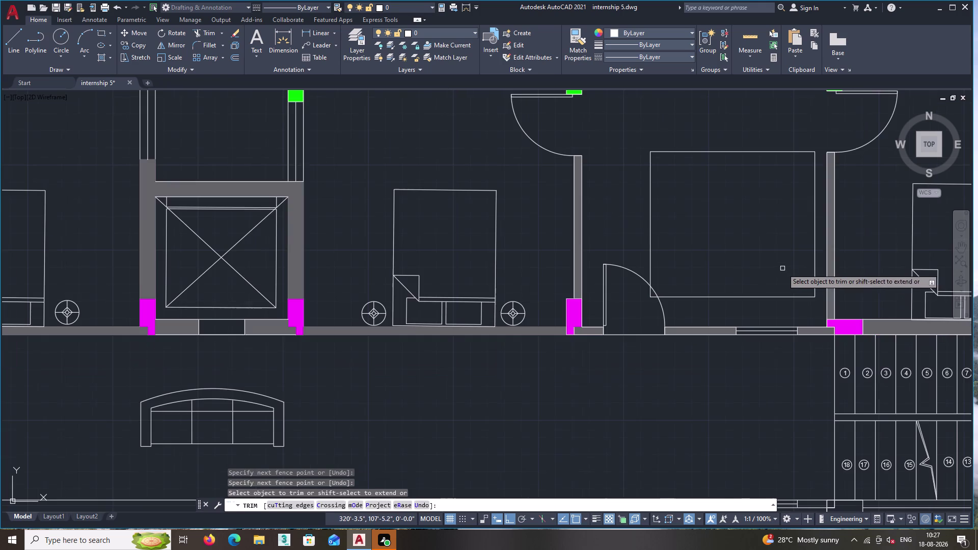
key(Return)
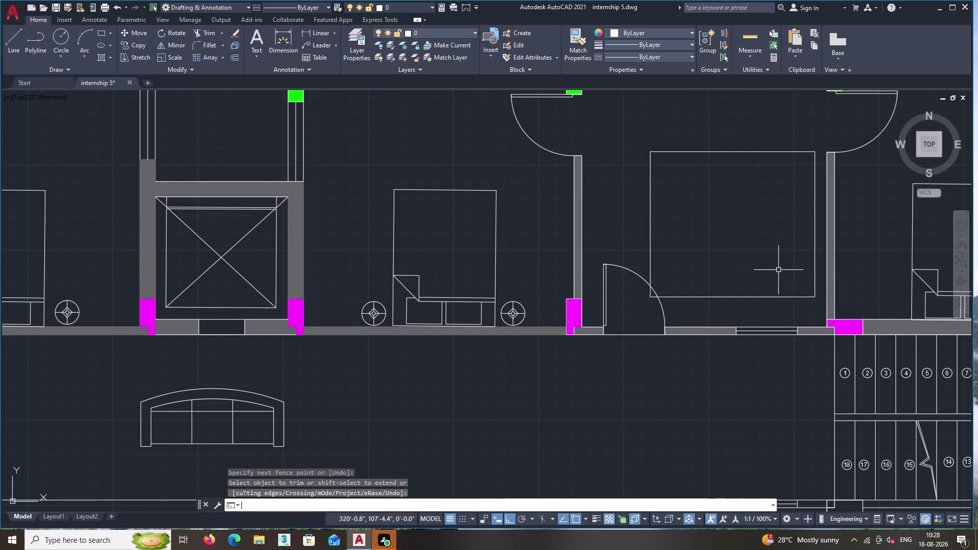
click(8, 37)
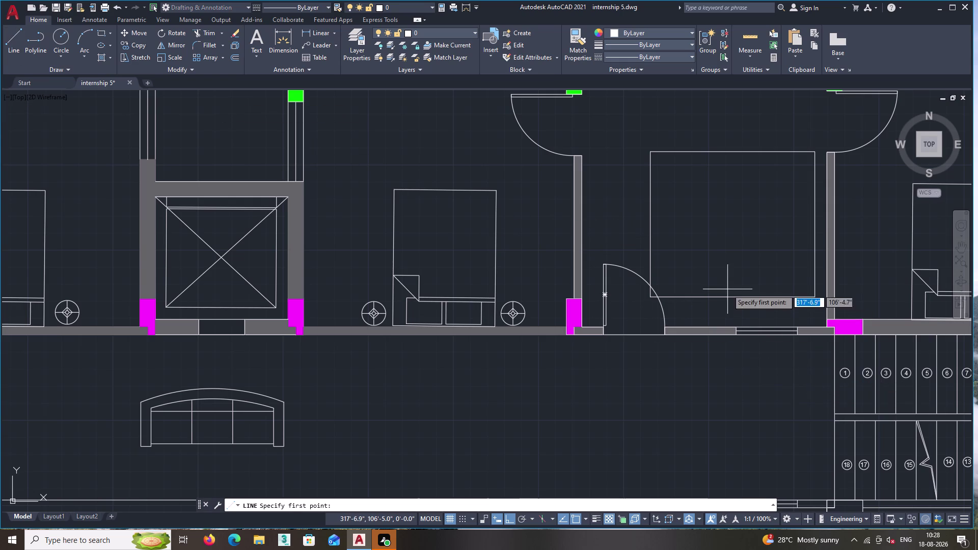
With Ortho on, draw lines up, across and back down from the wall right of the door.
middle_drag(727, 290, 607, 280)
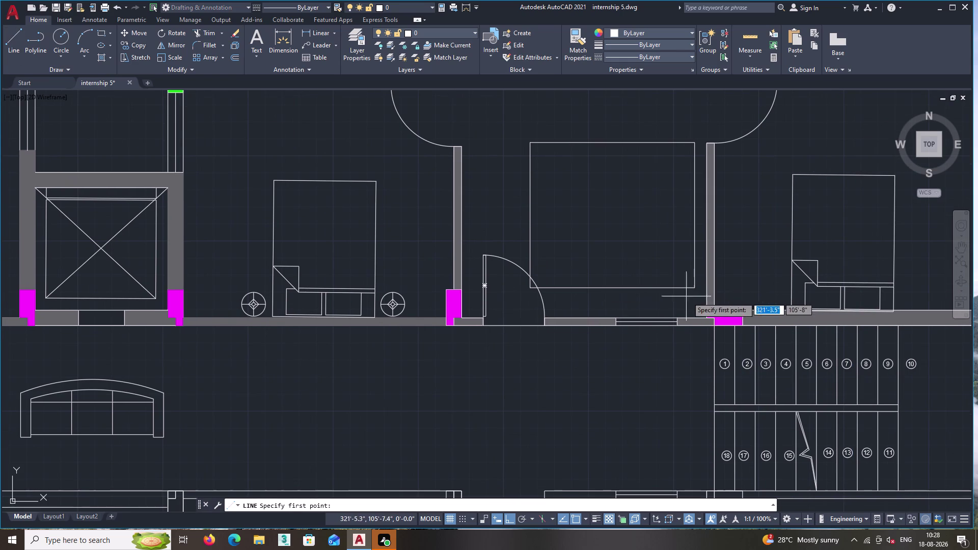
middle_drag(678, 311, 632, 308)
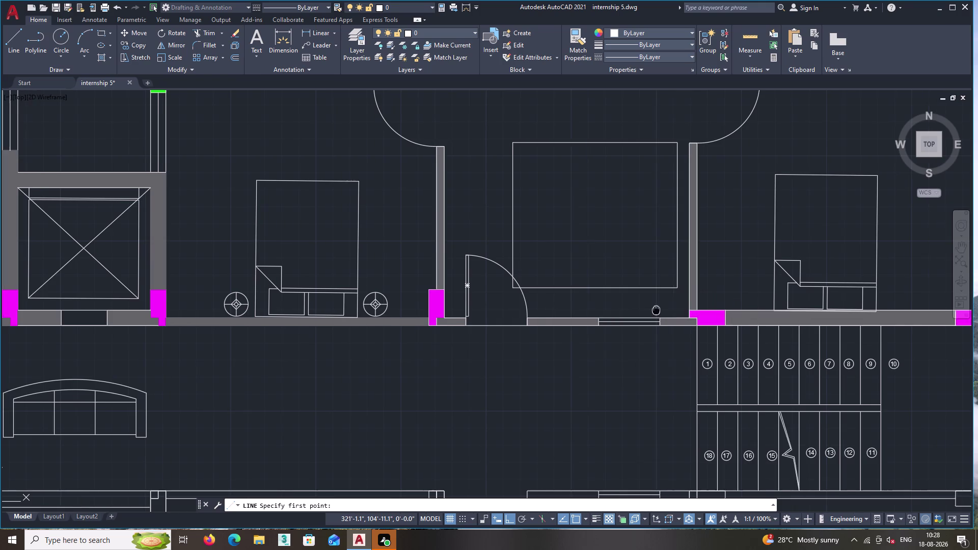
middle_drag(632, 308, 609, 306)
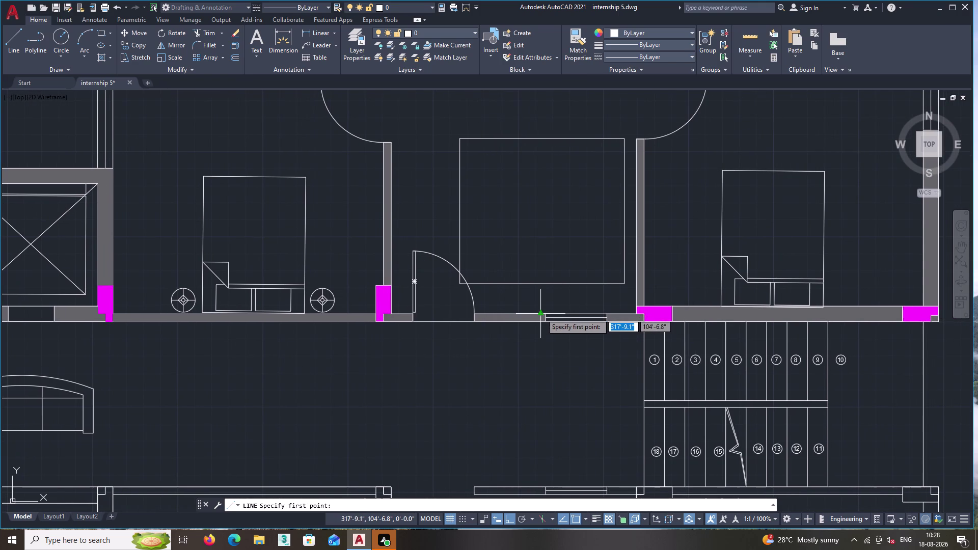
click(541, 313)
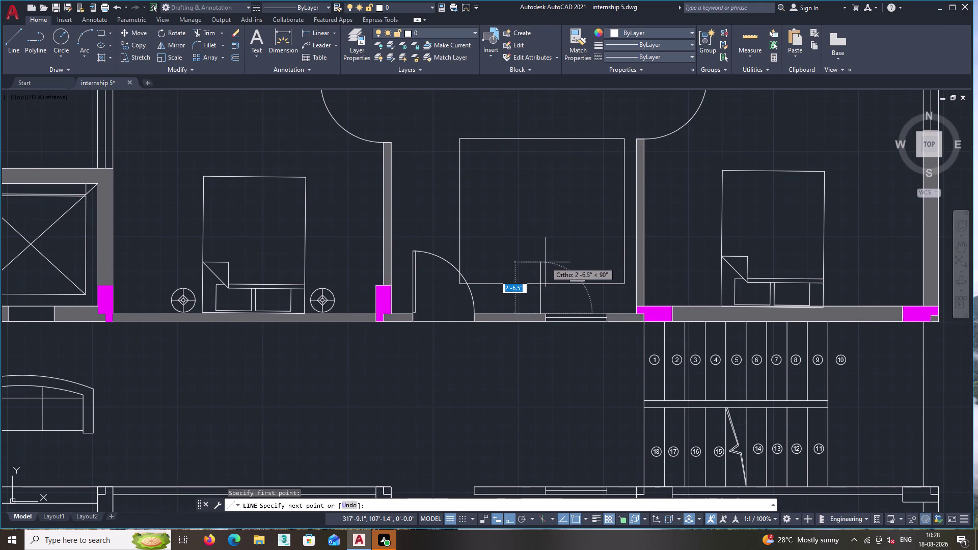
double_click(546, 259)
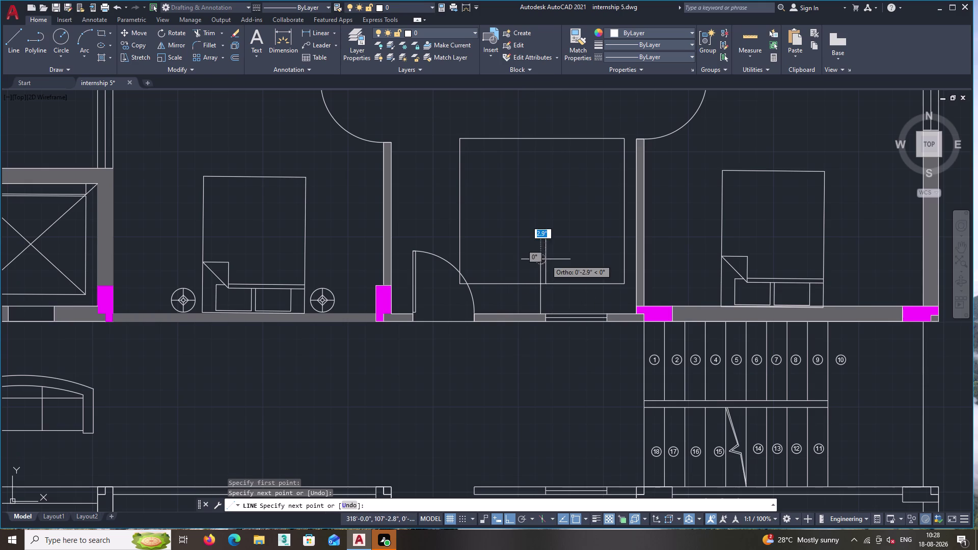
scroll(up, 3)
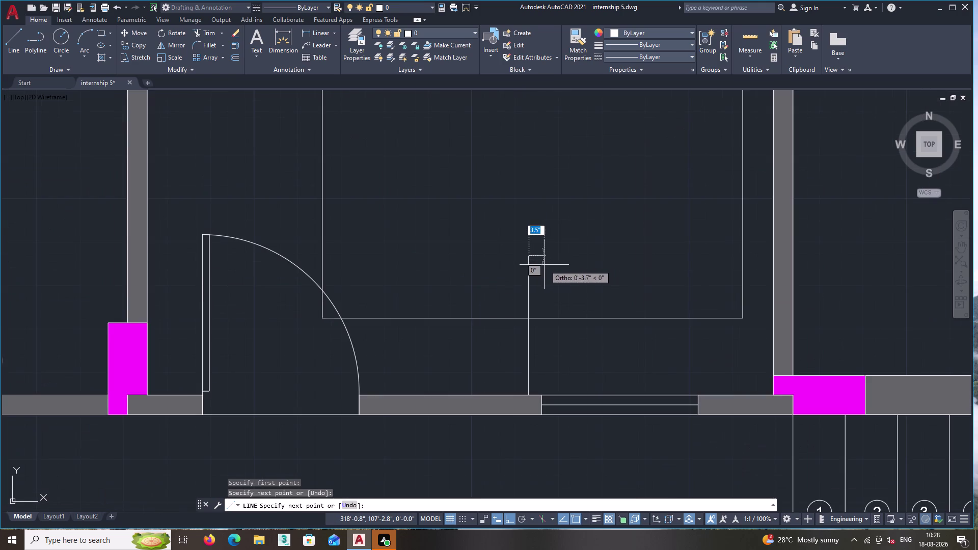
click(539, 266)
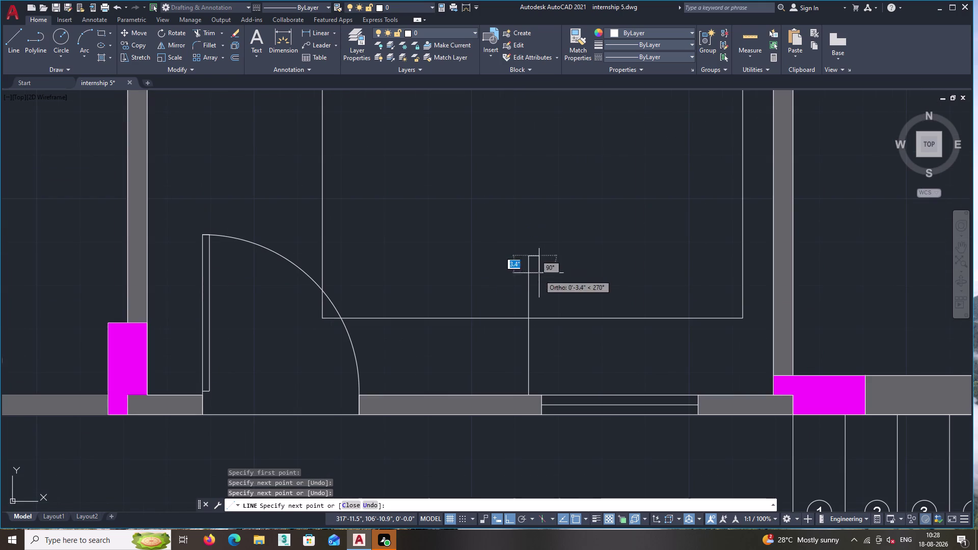
double_click(540, 395)
key(Return)
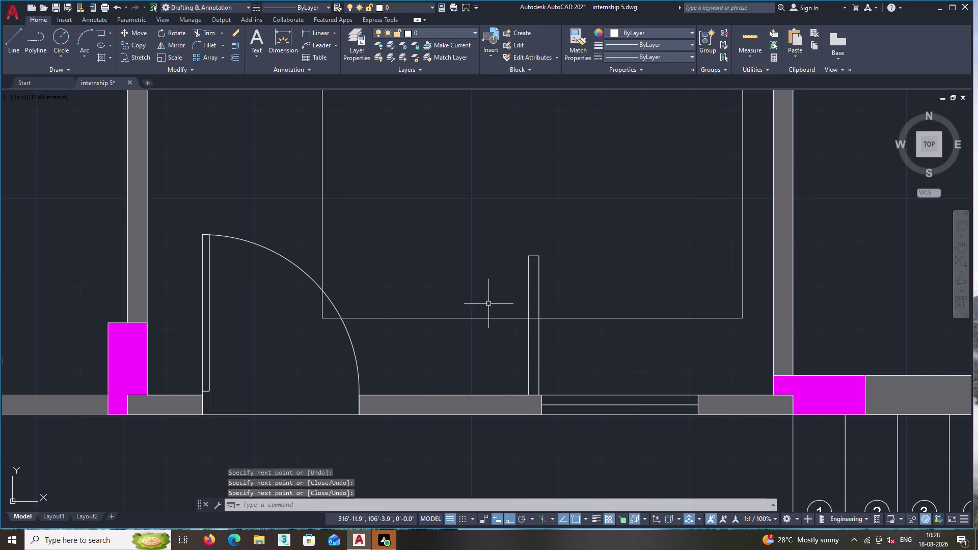
middle_drag(423, 356, 490, 342)
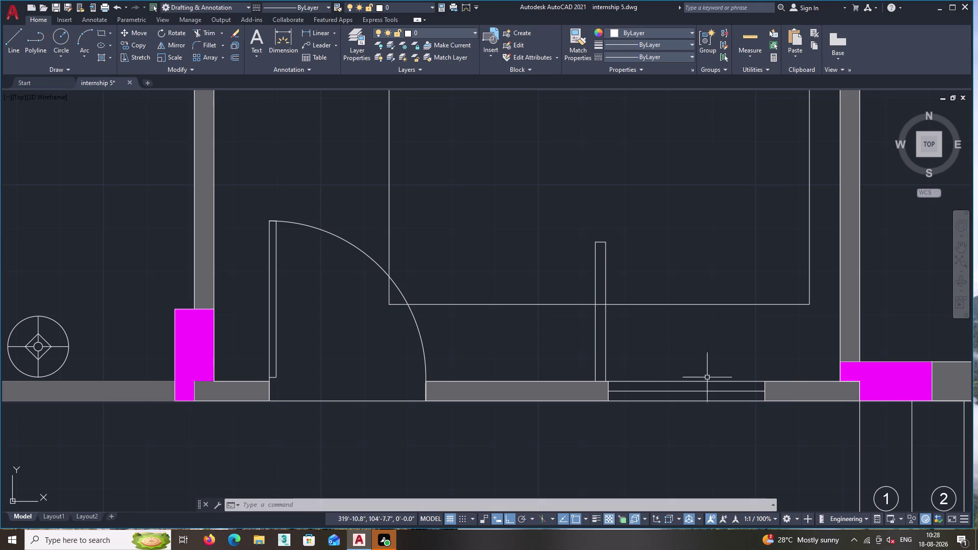
click(625, 338)
click(585, 328)
scroll(up, 3)
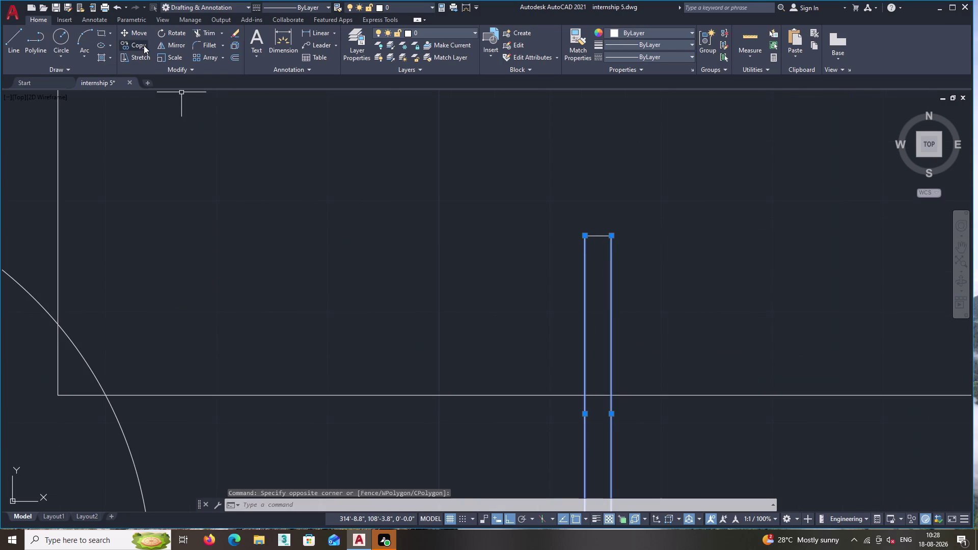
click(172, 47)
middle_drag(555, 360, 493, 179)
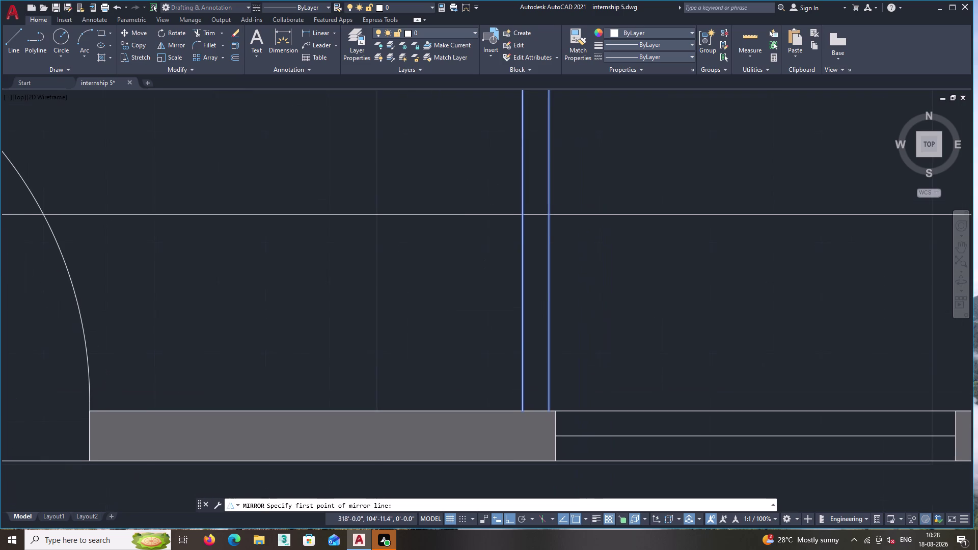
middle_drag(511, 321, 770, 323)
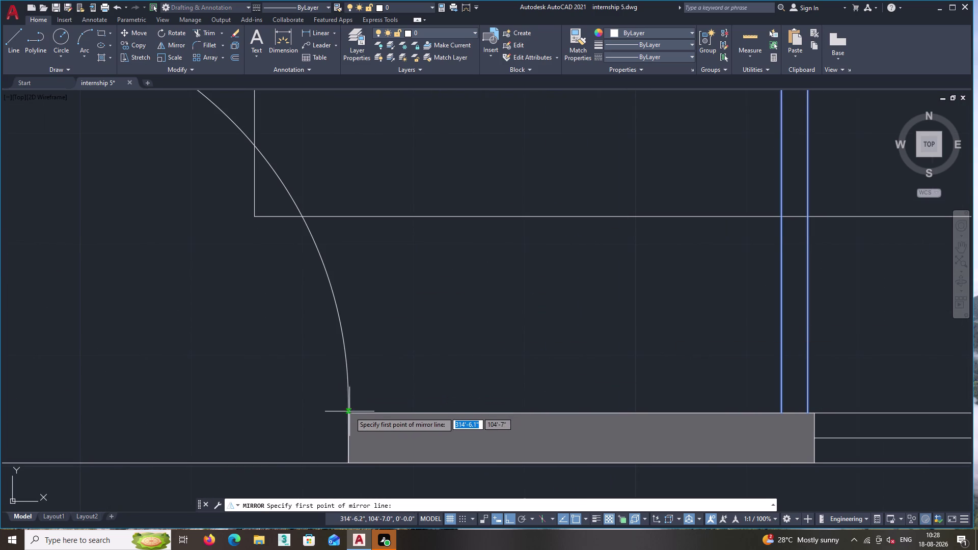
double_click(349, 413)
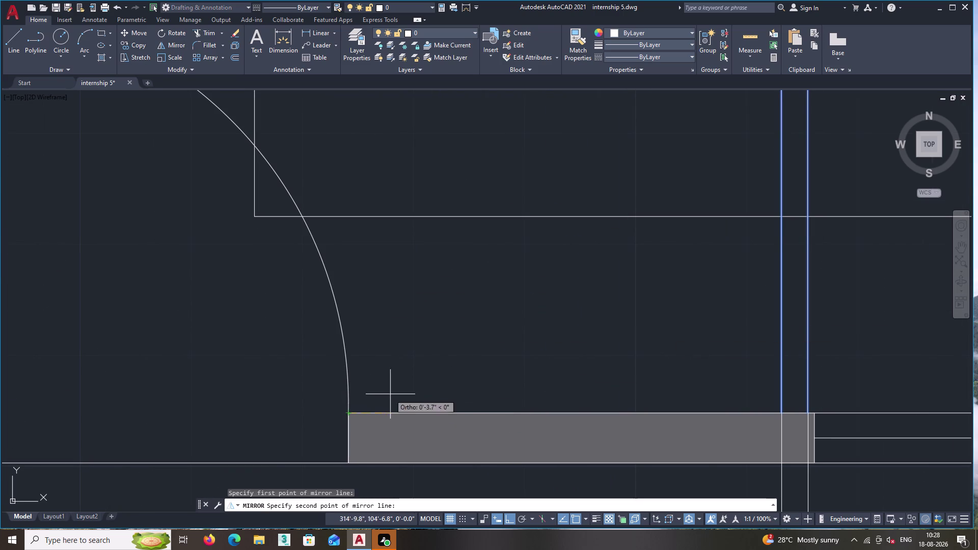
key(Escape)
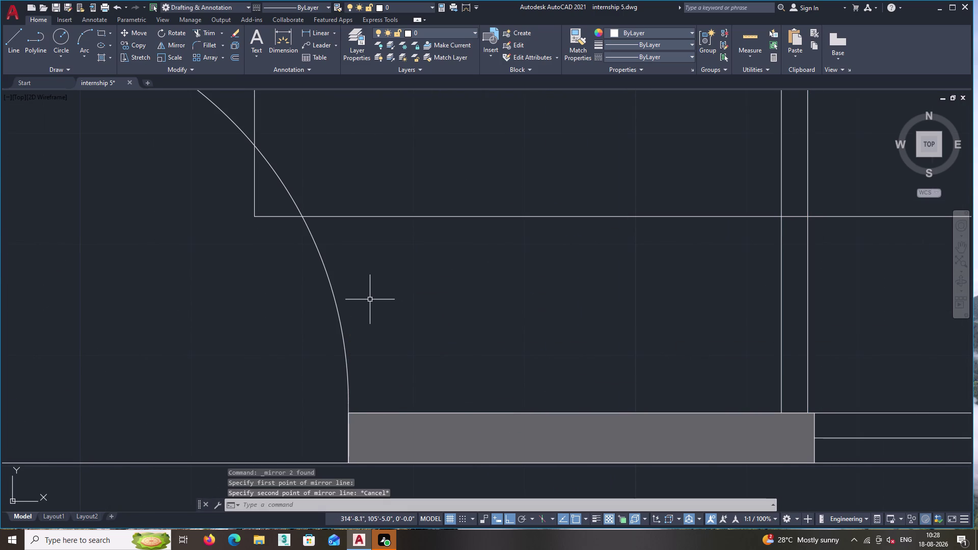
click(18, 38)
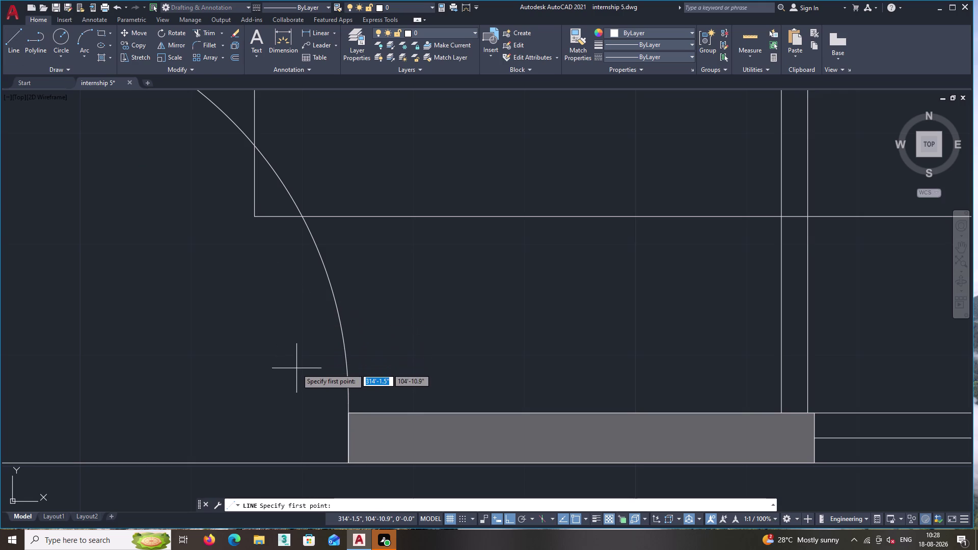
Draw an upright line from where the door arc meets the wall.
scroll(up, 3)
middle_drag(378, 430, 428, 425)
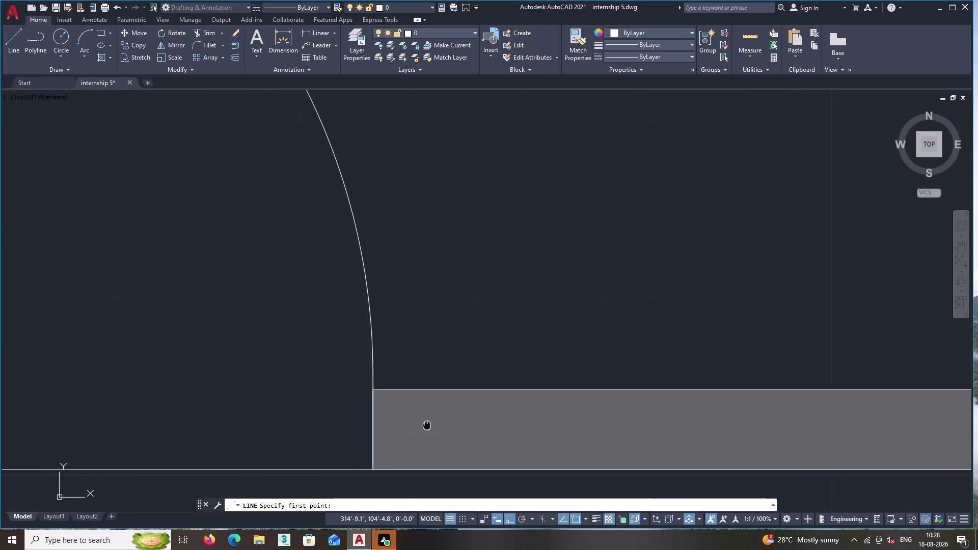
middle_drag(428, 425, 430, 426)
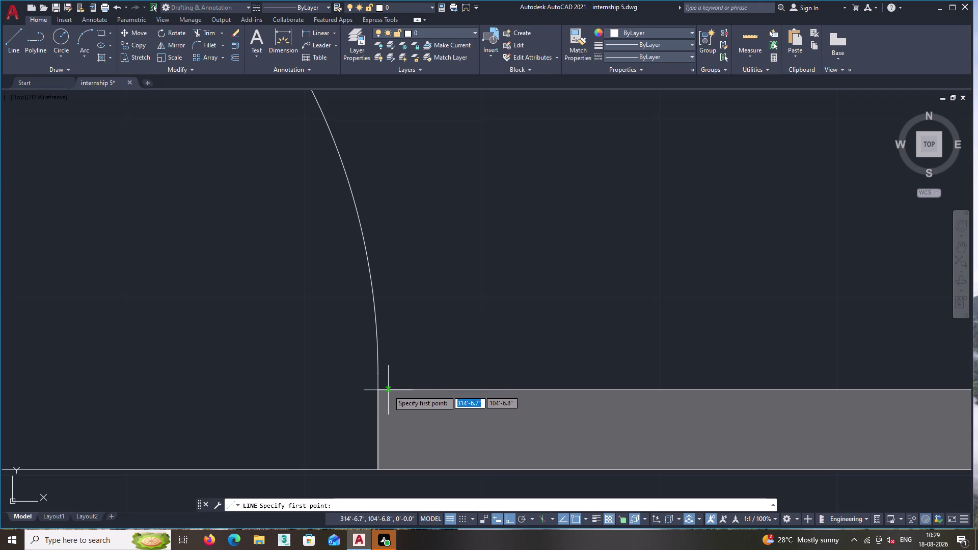
click(388, 390)
scroll(down, 3)
middle_drag(401, 229, 402, 354)
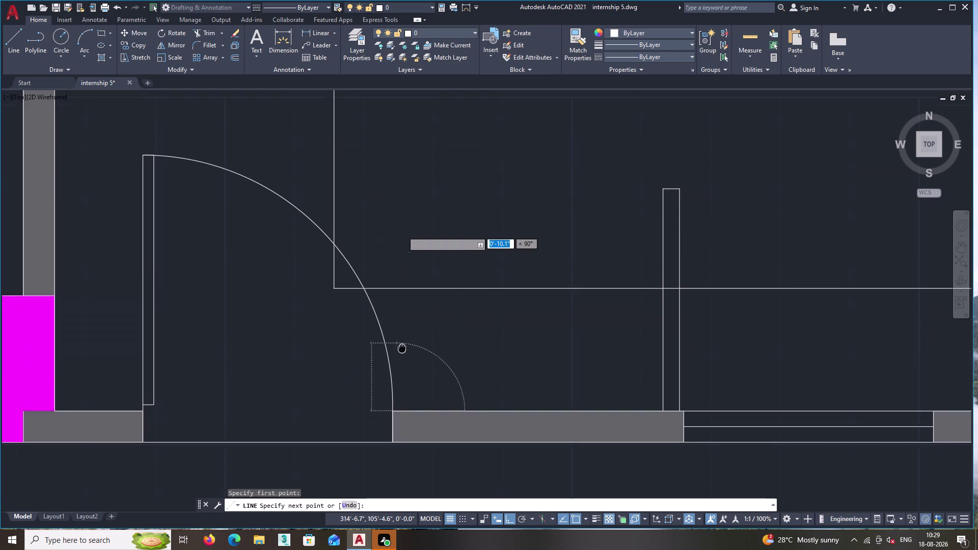
middle_drag(402, 353, 401, 354)
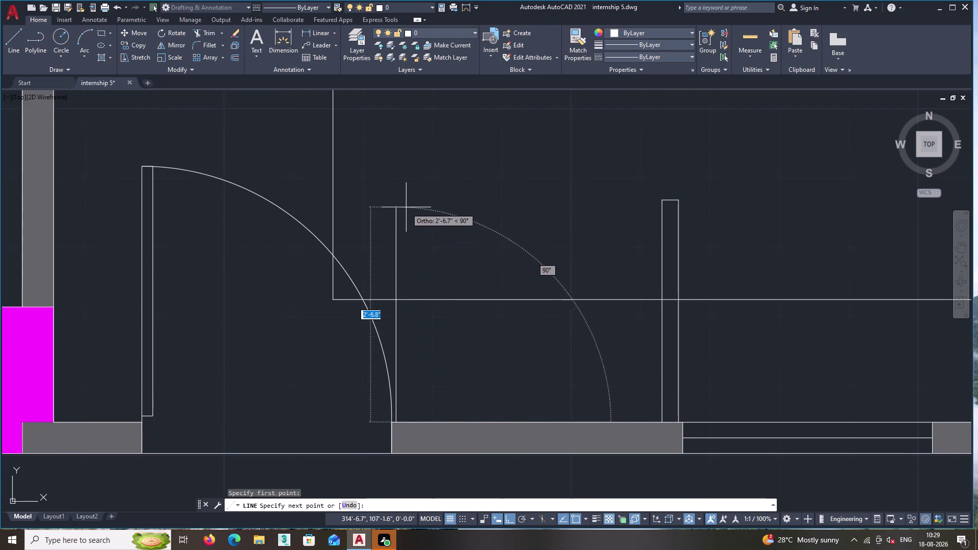
click(403, 197)
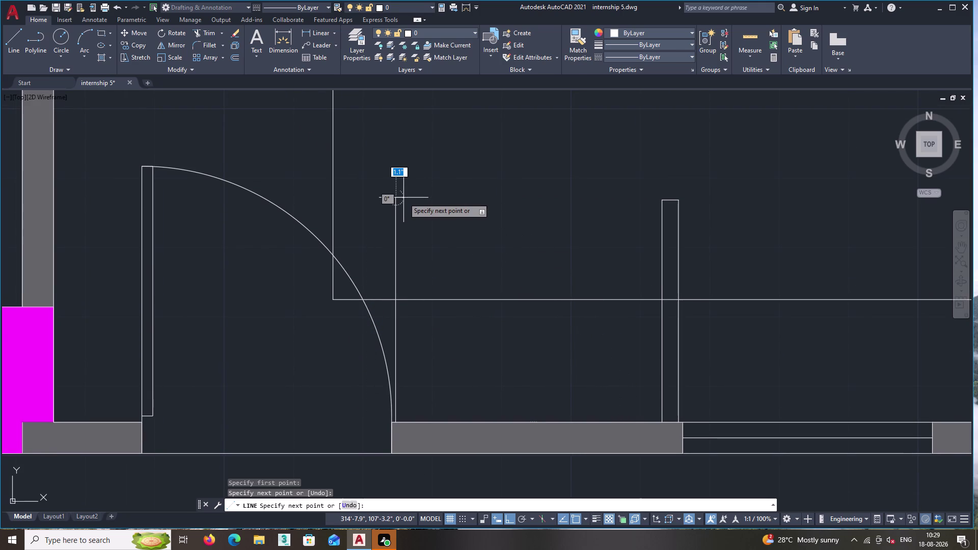
key(Return)
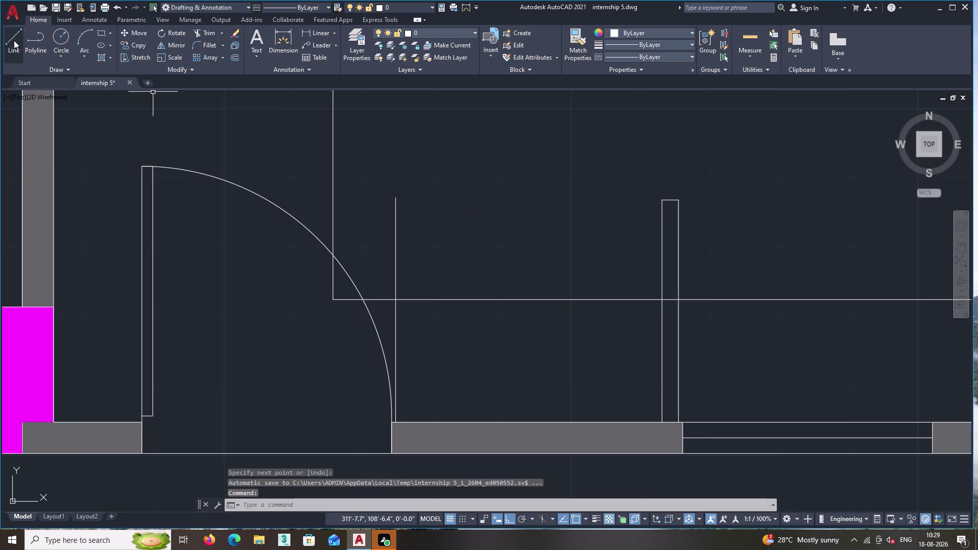
Draw a second upright line from the wall beside the first one.
click(13, 40)
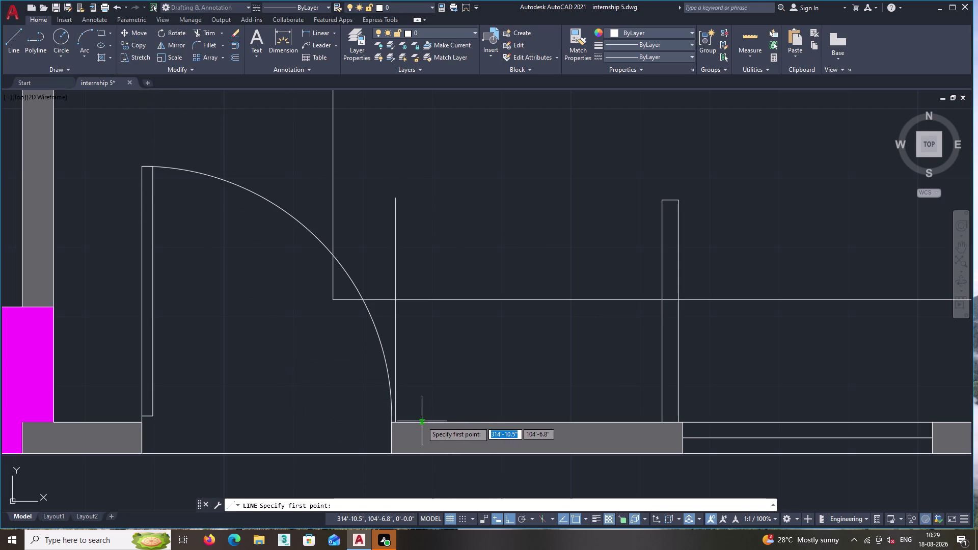
double_click(411, 423)
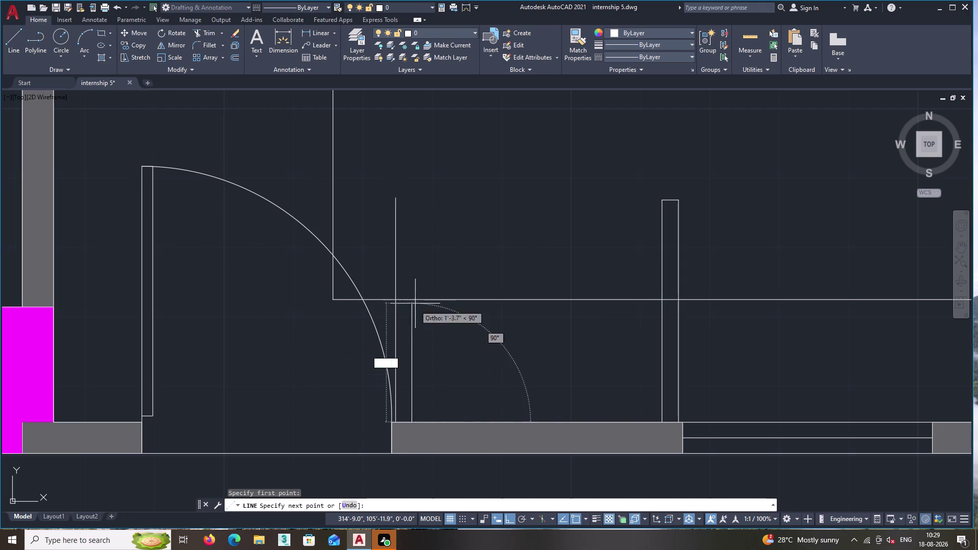
click(423, 186)
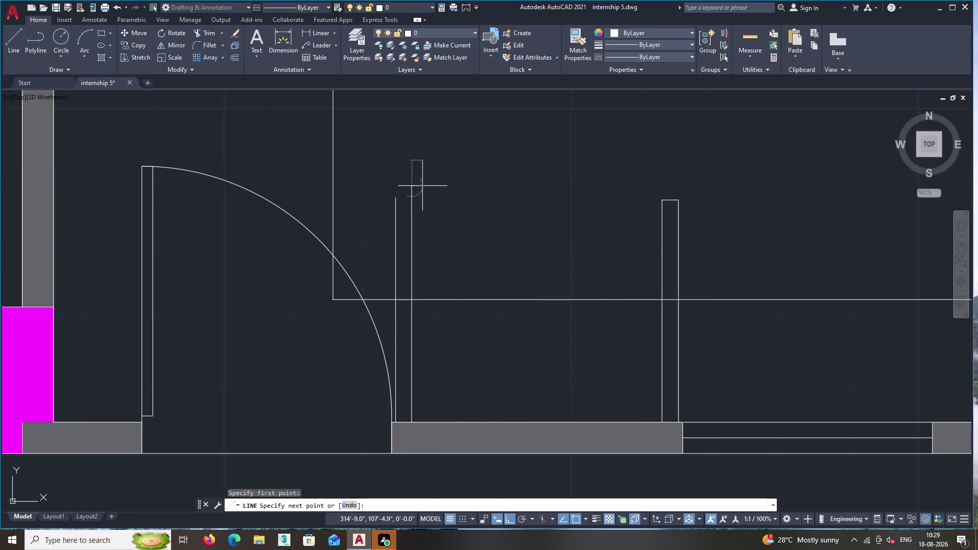
key(Return)
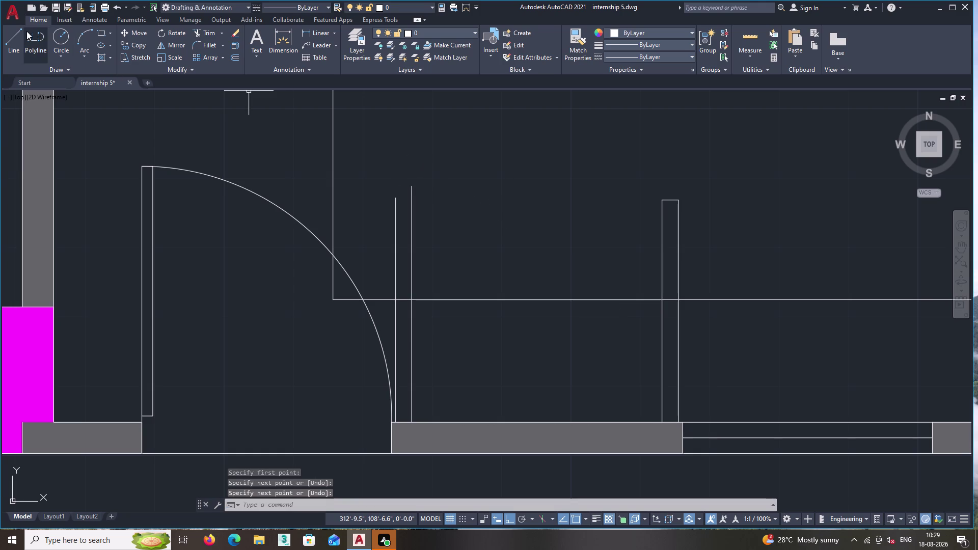
Join the two upright lines with a short horizontal line near their tops.
click(15, 34)
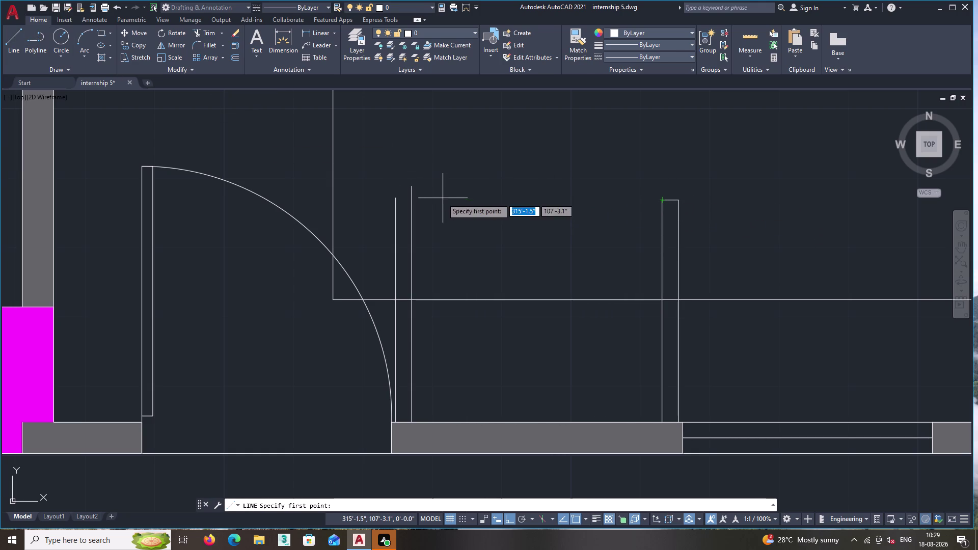
double_click(411, 201)
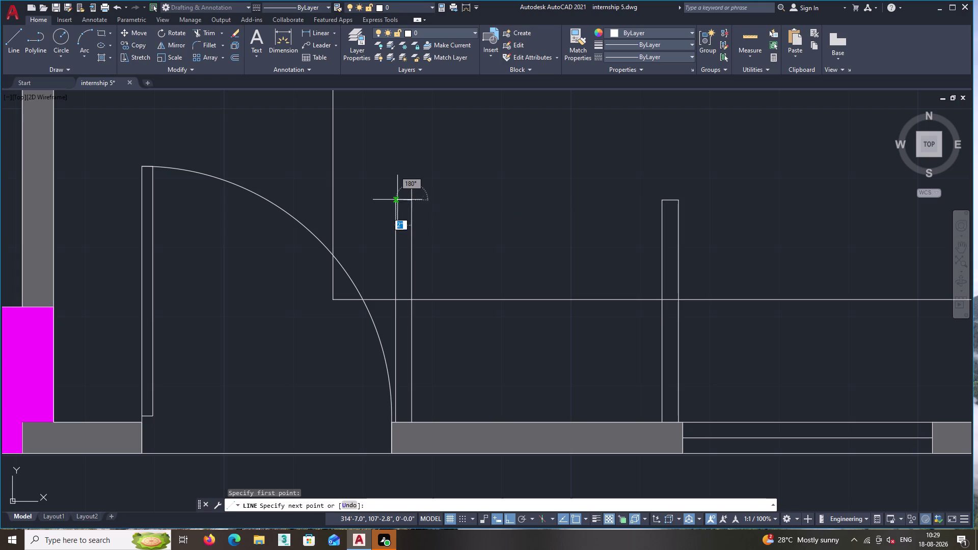
scroll(up, 3)
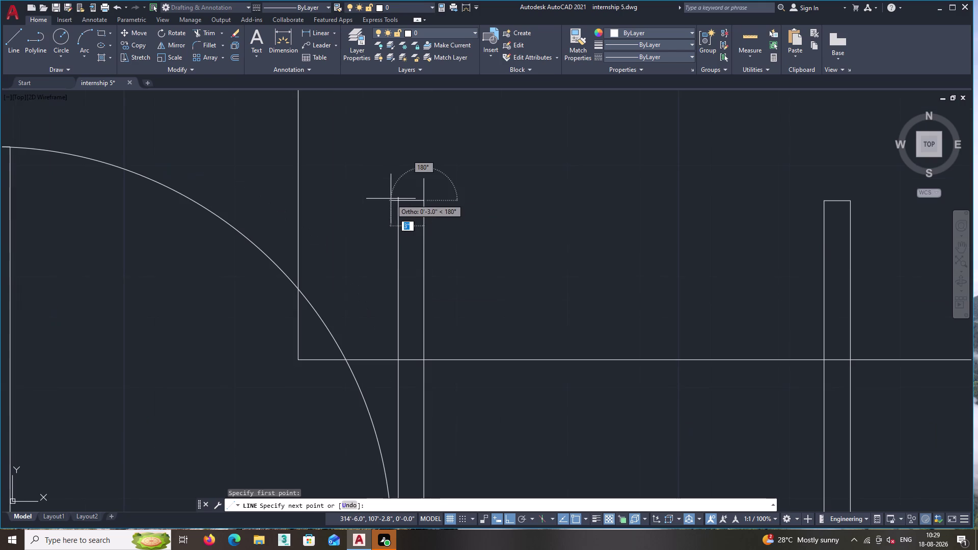
click(390, 199)
key(Return)
scroll(up, 3)
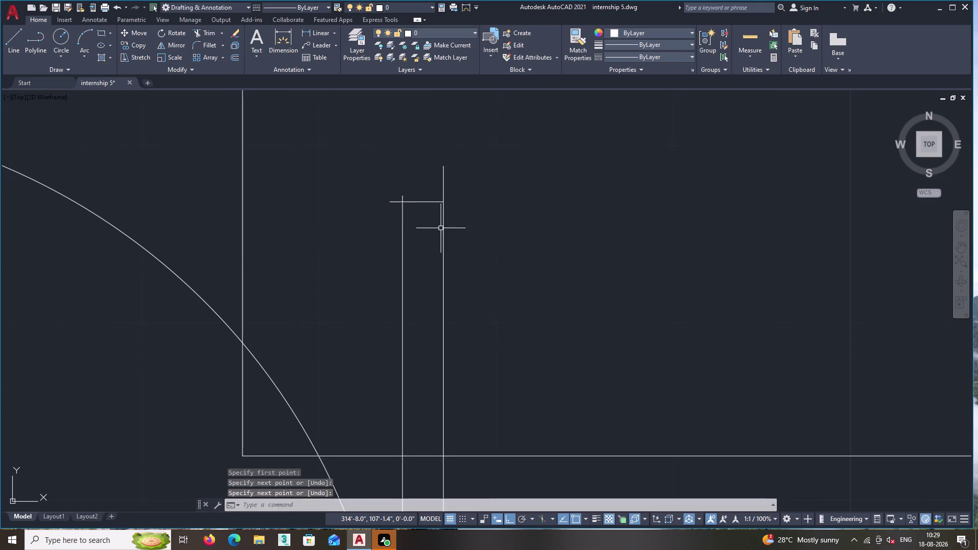
middle_click(582, 244)
Trim the overshooting line ends off the new strip's tops with TR, then end the trim.
text(tr)
key(Return)
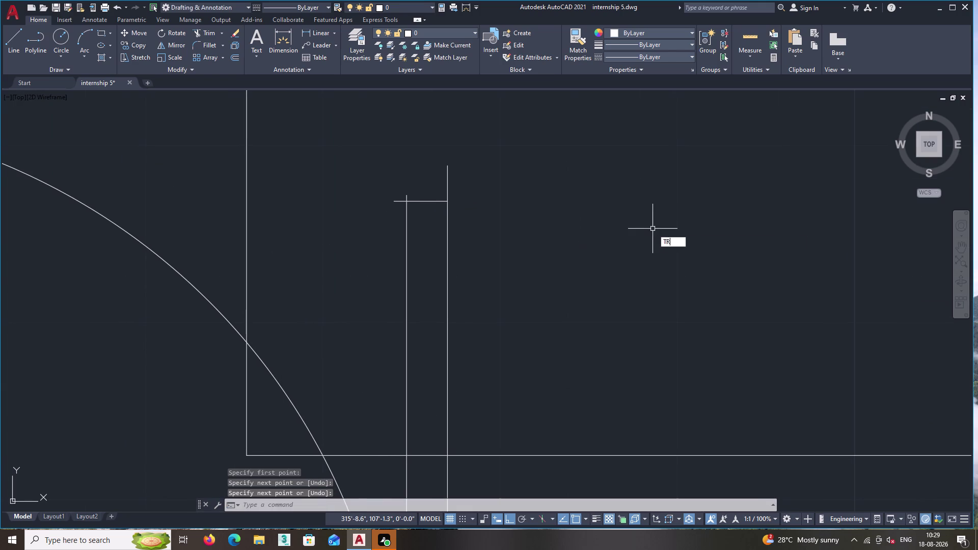
scroll(up, 3)
scroll(up, 3)
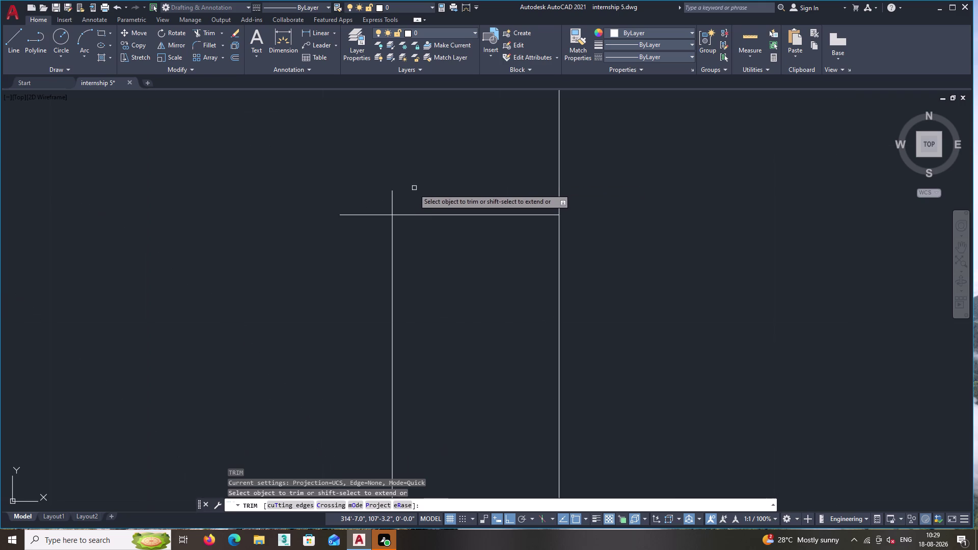
scroll(up, 3)
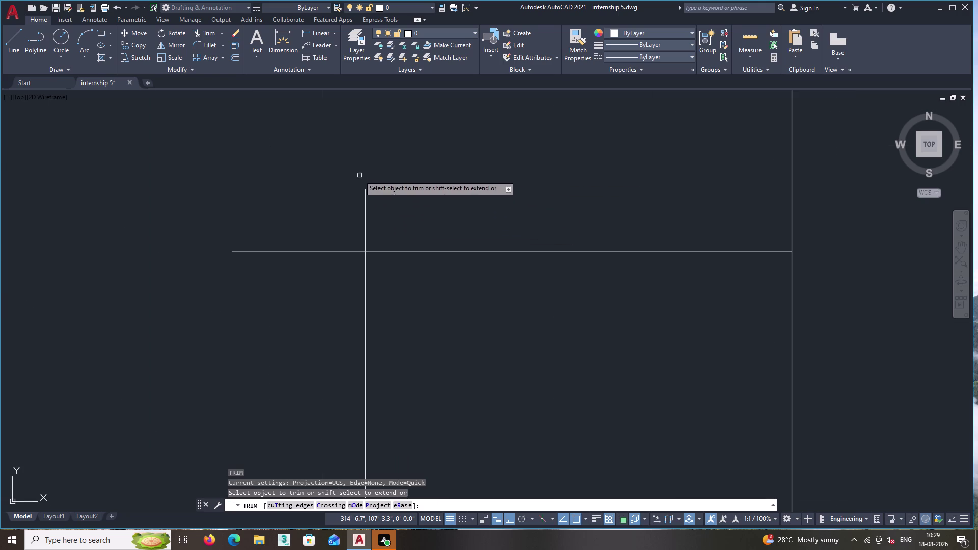
double_click(381, 214)
click(327, 261)
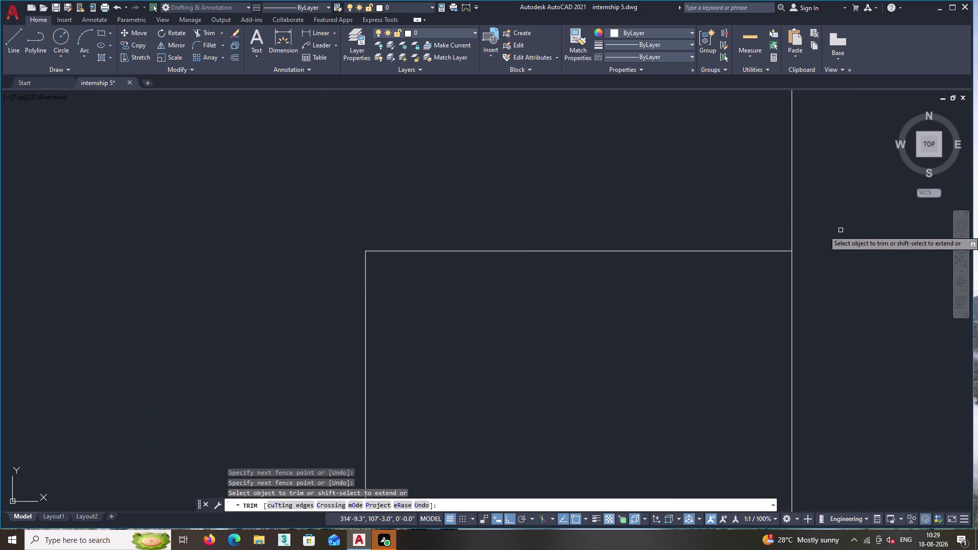
click(840, 230)
click(657, 157)
middle_click(658, 157)
scroll(down, 3)
middle_drag(614, 145, 606, 147)
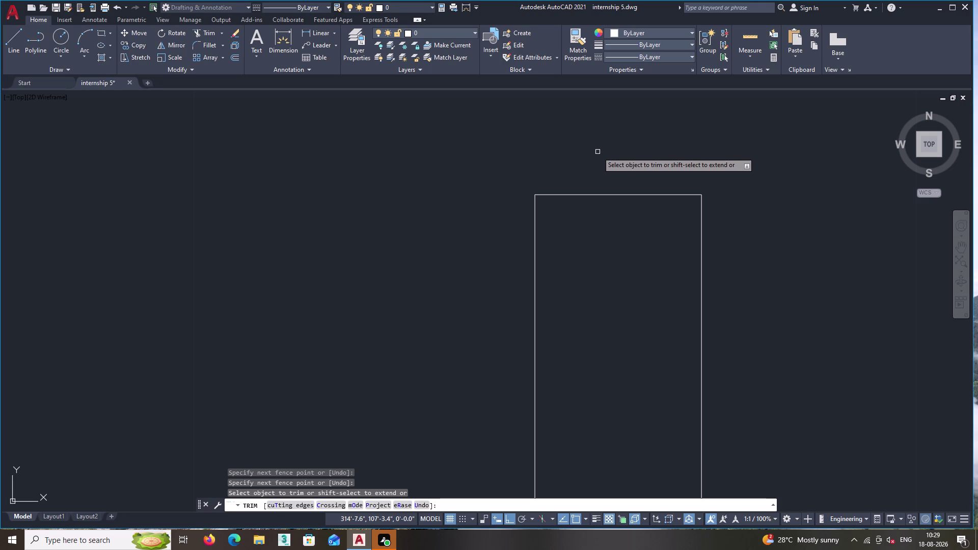
key(Escape)
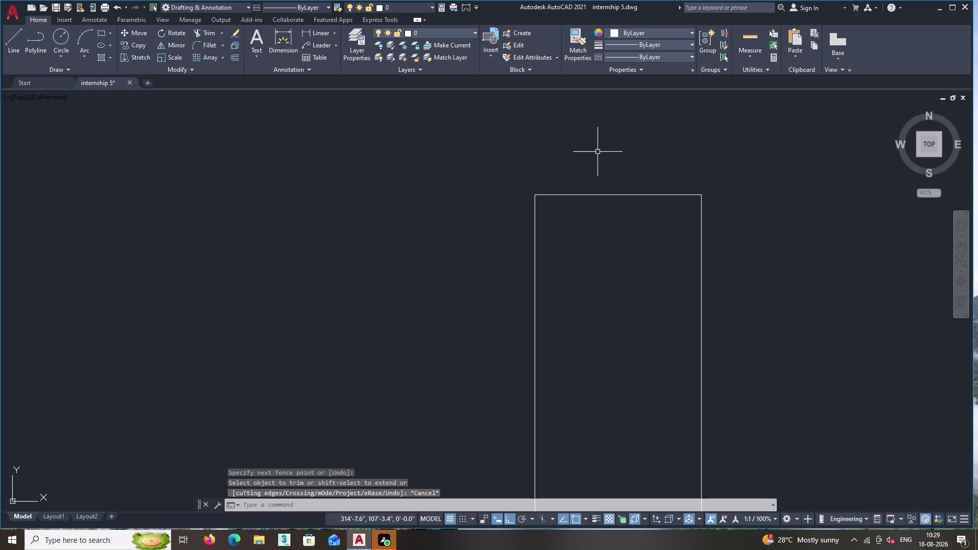
Zoom and pan to center the wardrobe beside the bedroom door.
scroll(down, 3)
scroll(down, 3)
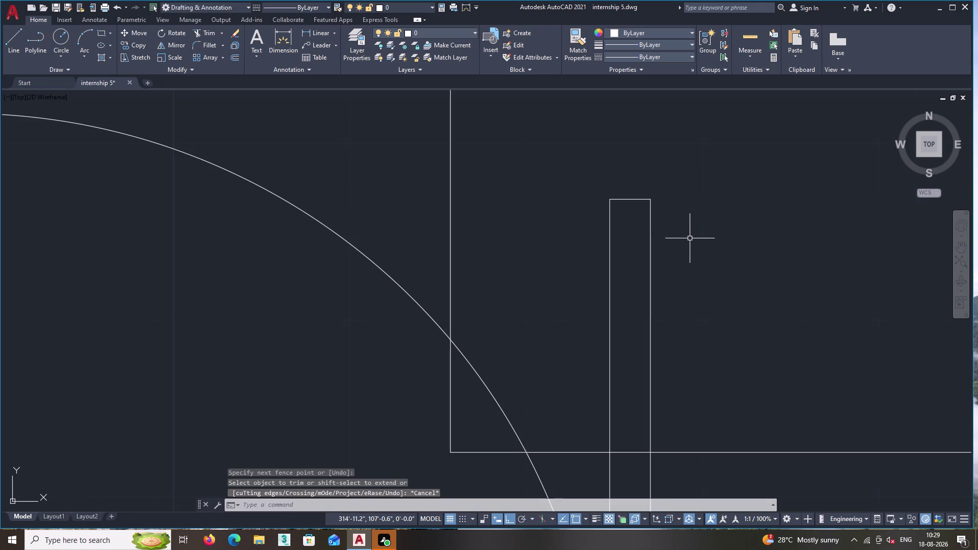
scroll(down, 3)
middle_click(680, 251)
scroll(down, 3)
middle_drag(680, 251, 518, 209)
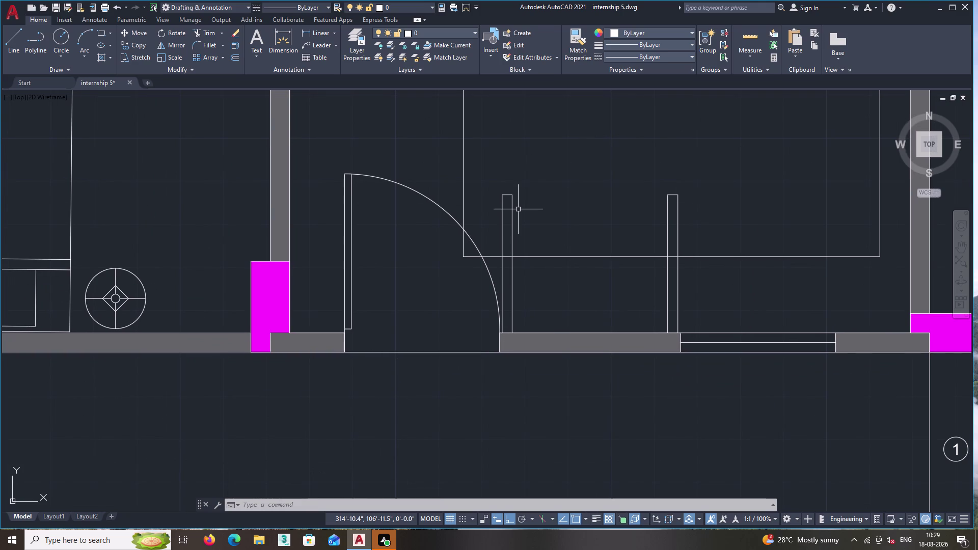
middle_drag(565, 223, 445, 220)
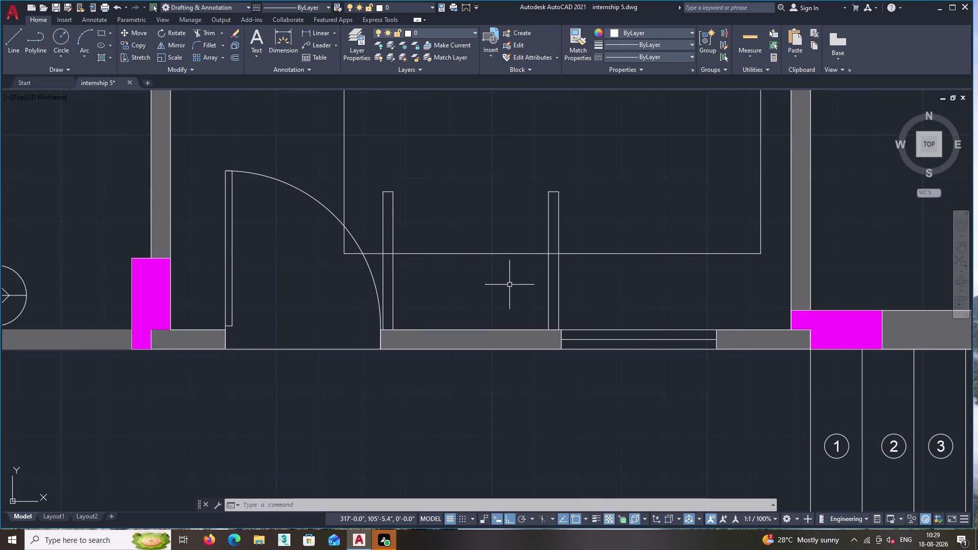
scroll(up, 3)
Fence-trim the top line where it runs through the first panel.
text(tr)
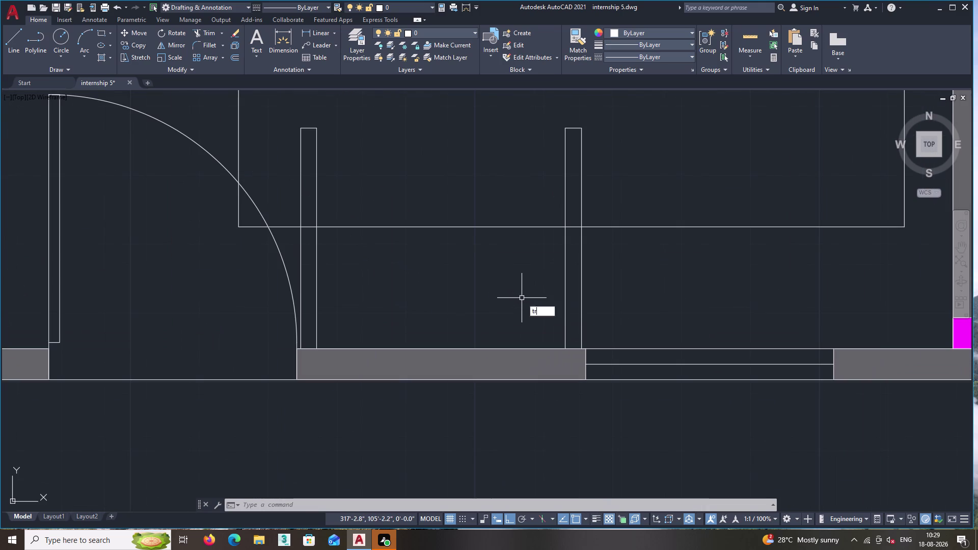
key(Return)
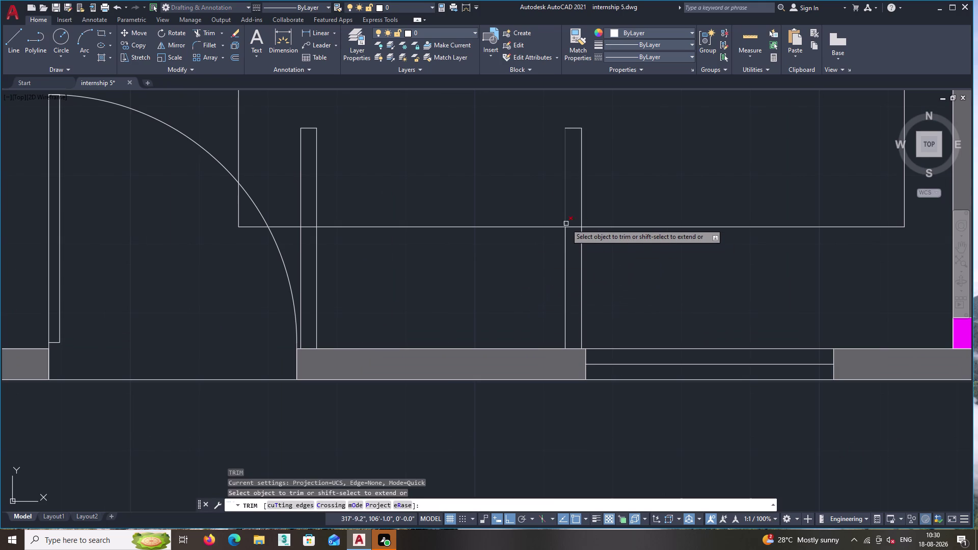
click(573, 227)
right_click(572, 227)
click(572, 227)
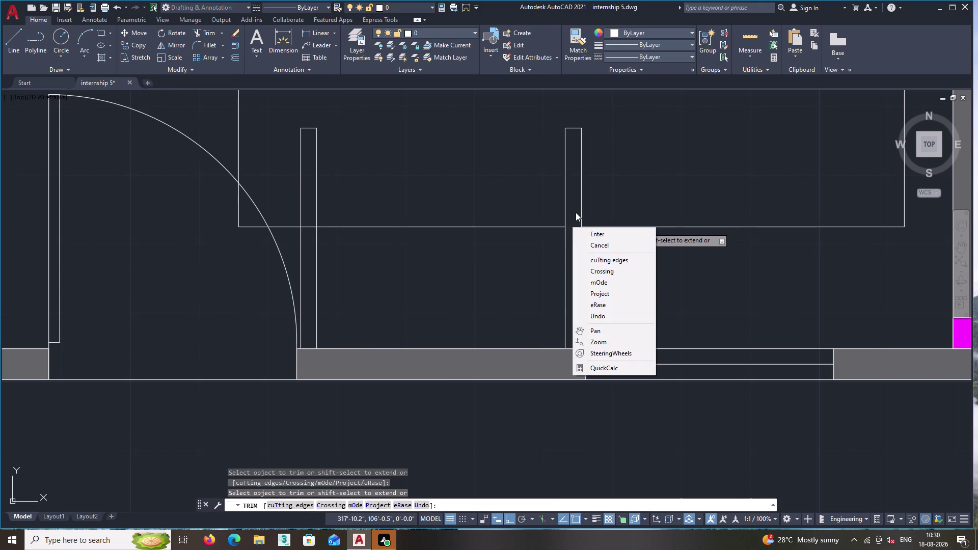
click(575, 212)
click(573, 236)
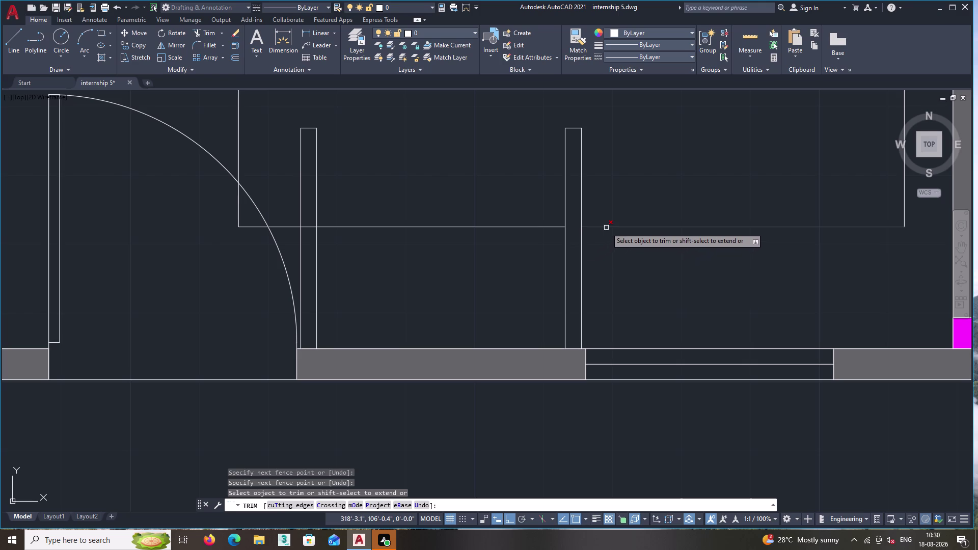
Trim away the top-line pieces crossing the door swing.
scroll(down, 3)
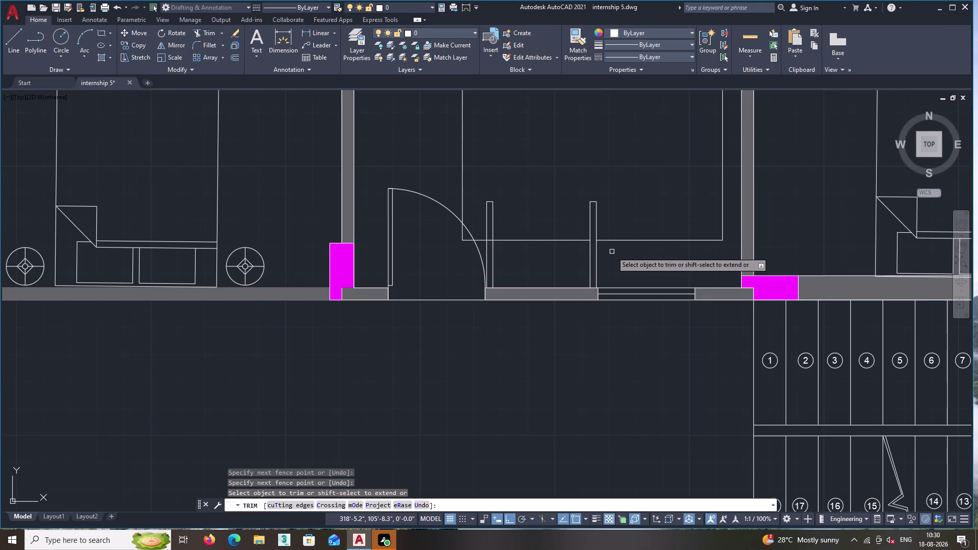
scroll(up, 3)
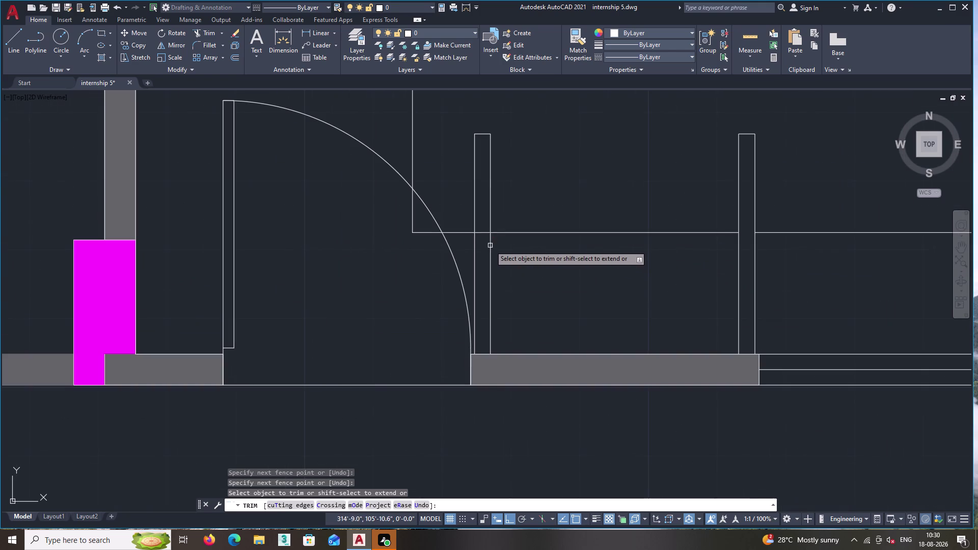
click(481, 232)
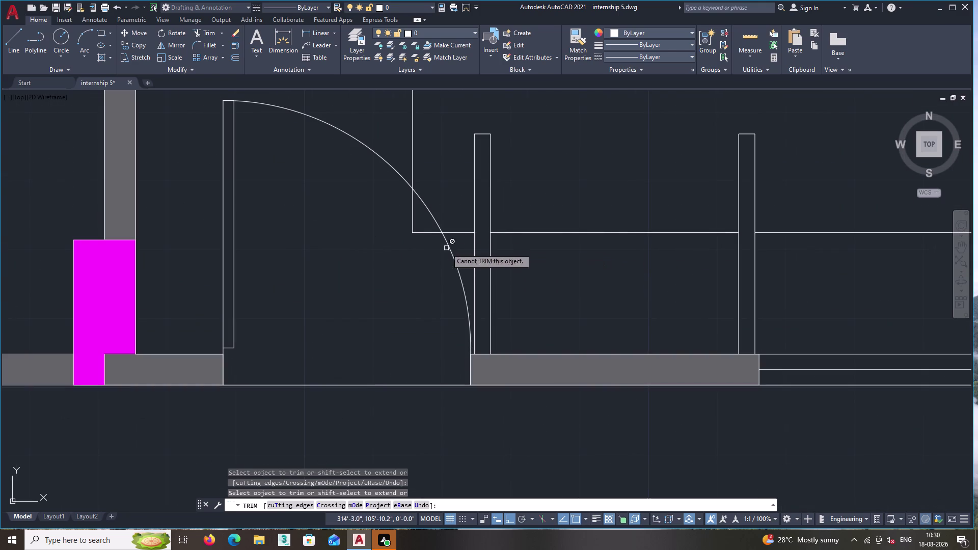
click(424, 234)
click(447, 233)
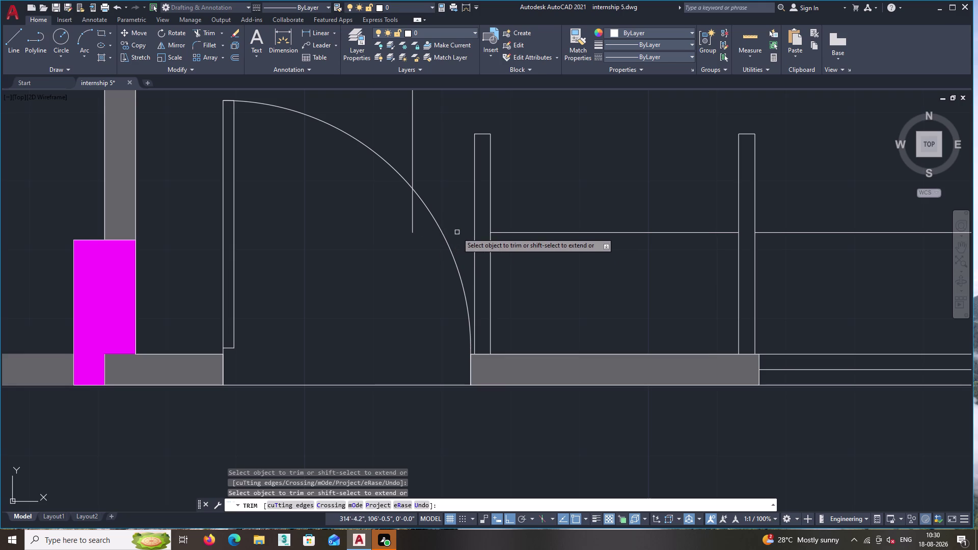
Fence-trim the top line at the right panel and end the trim.
scroll(down, 3)
click(786, 259)
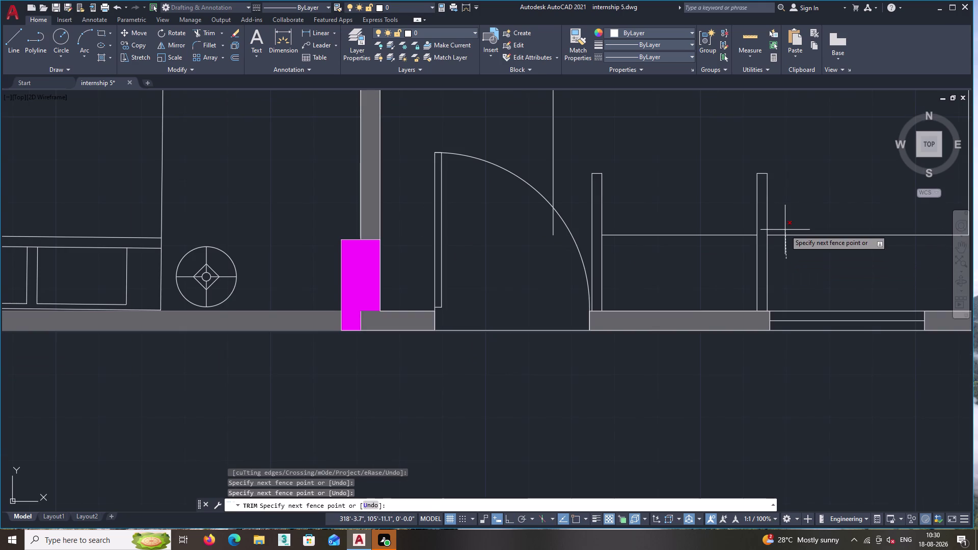
click(784, 211)
scroll(down, 3)
middle_drag(784, 211, 730, 231)
key(Return)
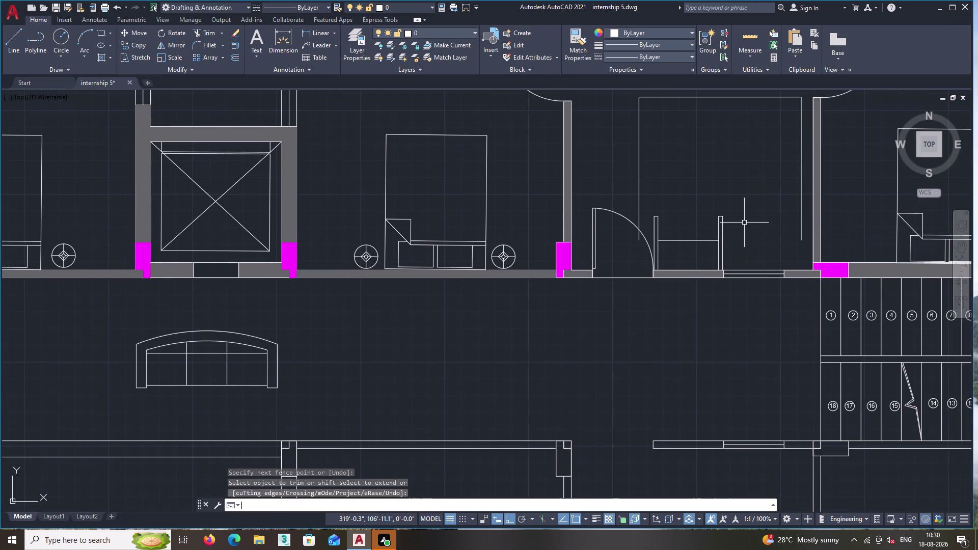
double_click(18, 43)
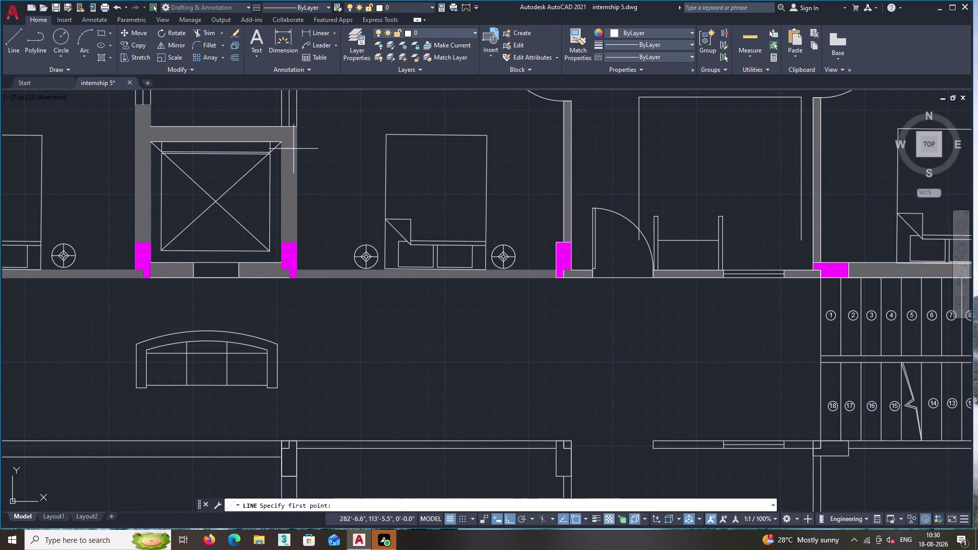
Draw a horizontal line from the right panel to the right-hand wall.
scroll(up, 3)
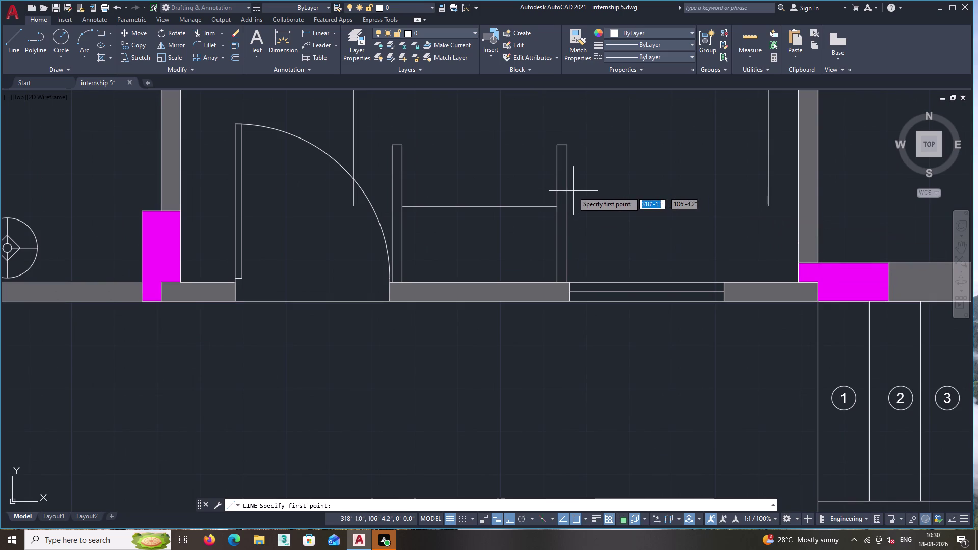
click(566, 195)
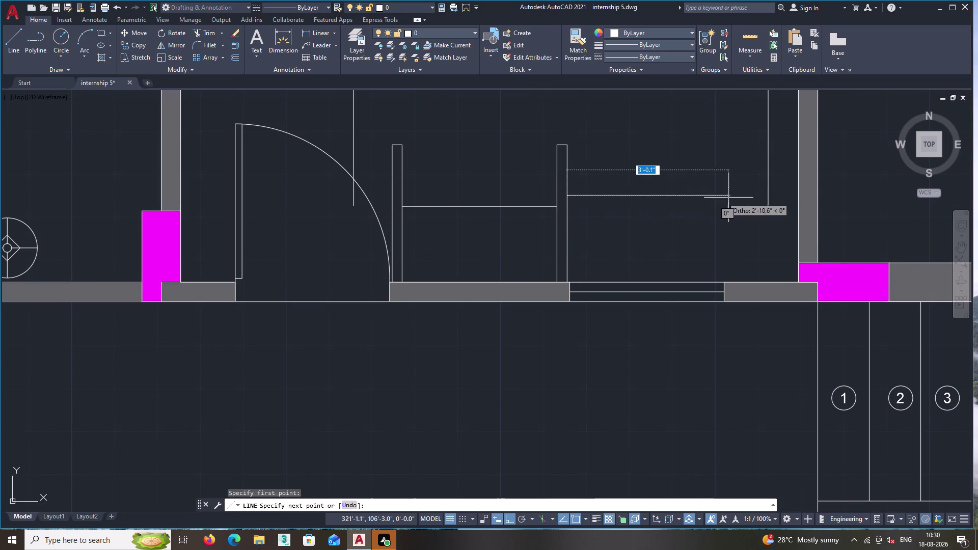
click(788, 196)
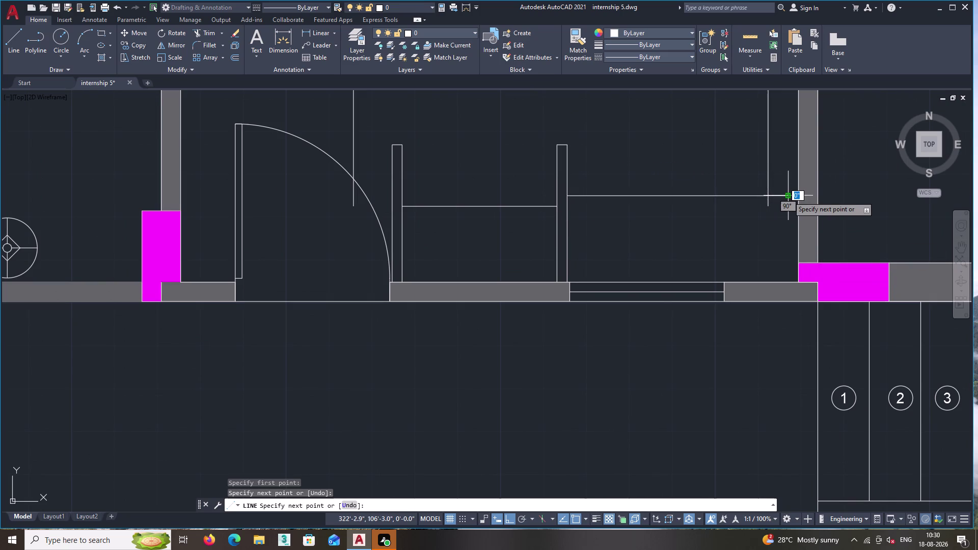
key(Return)
Draw a 10.8" line leftward from the left panel across the door swing.
key(Return)
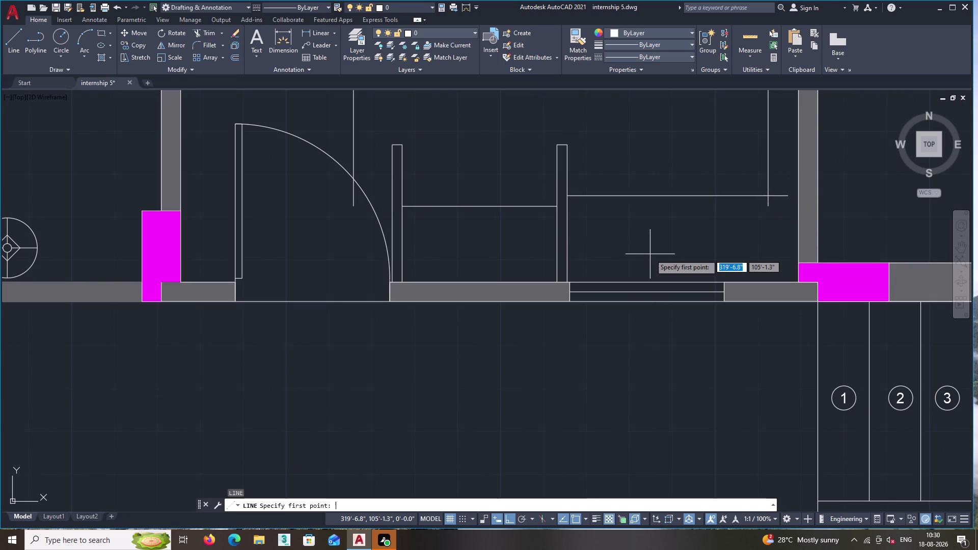
middle_drag(538, 232, 858, 280)
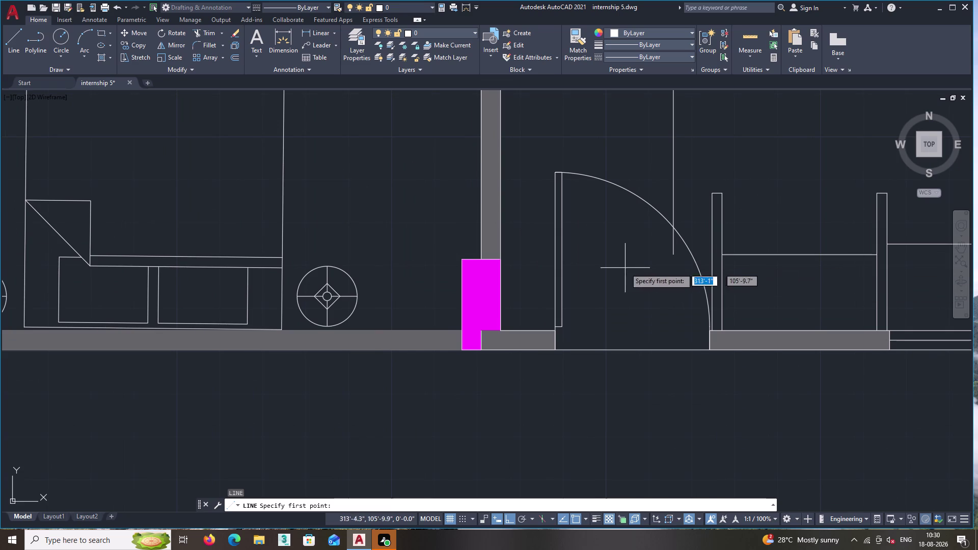
double_click(711, 247)
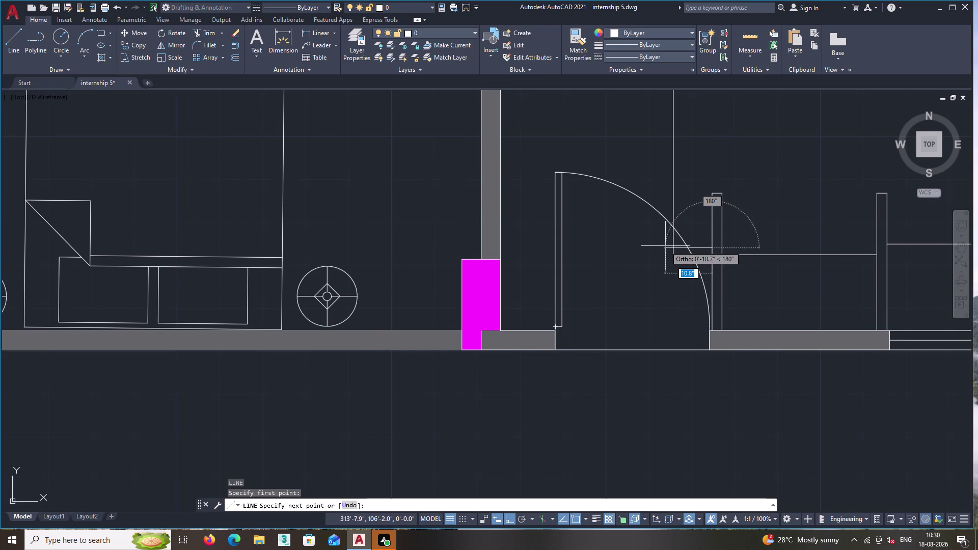
click(649, 246)
key(Return)
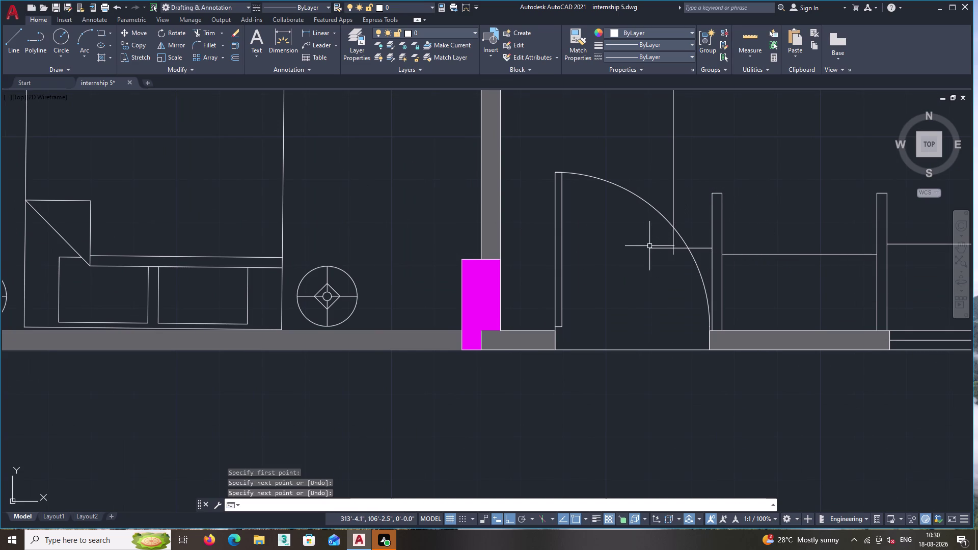
text(tr)
key(Return)
scroll(up, 3)
Fence-trim the overhanging top-line and edge ends at the wardrobe's right corner.
click(638, 215)
double_click(674, 248)
scroll(down, 3)
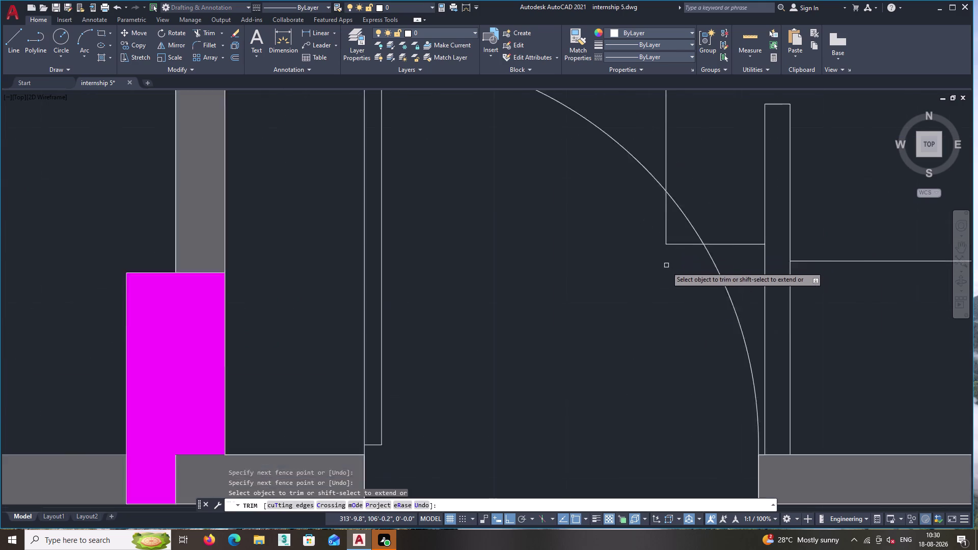
scroll(down, 3)
middle_drag(860, 187, 511, 208)
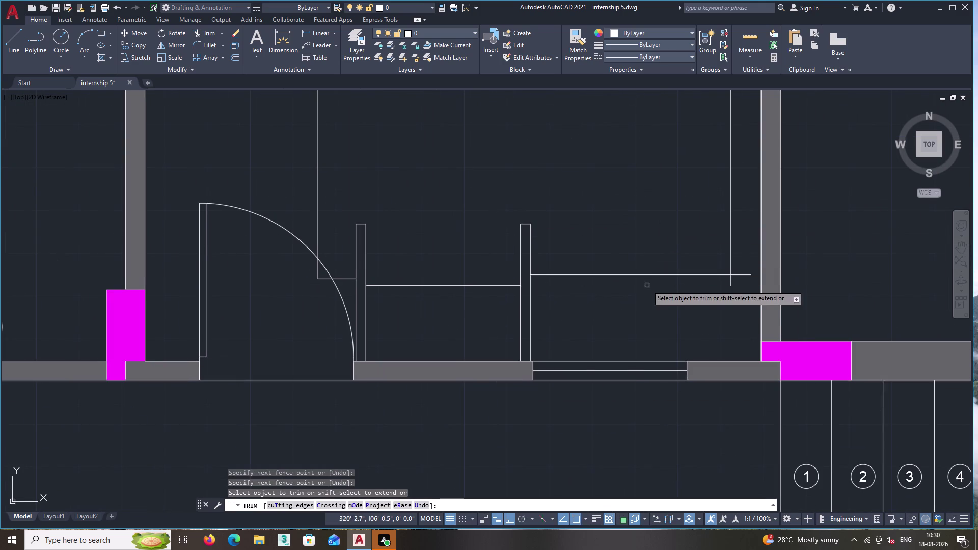
scroll(up, 3)
click(777, 252)
double_click(739, 295)
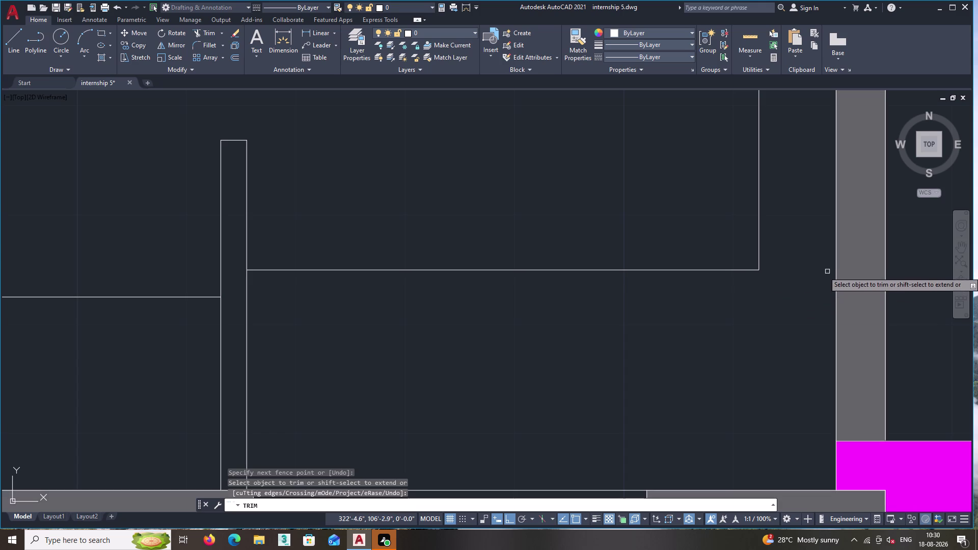
scroll(down, 3)
key(Return)
Frame the wardrobe and door, then start a new line at the left panel's top.
scroll(up, 3)
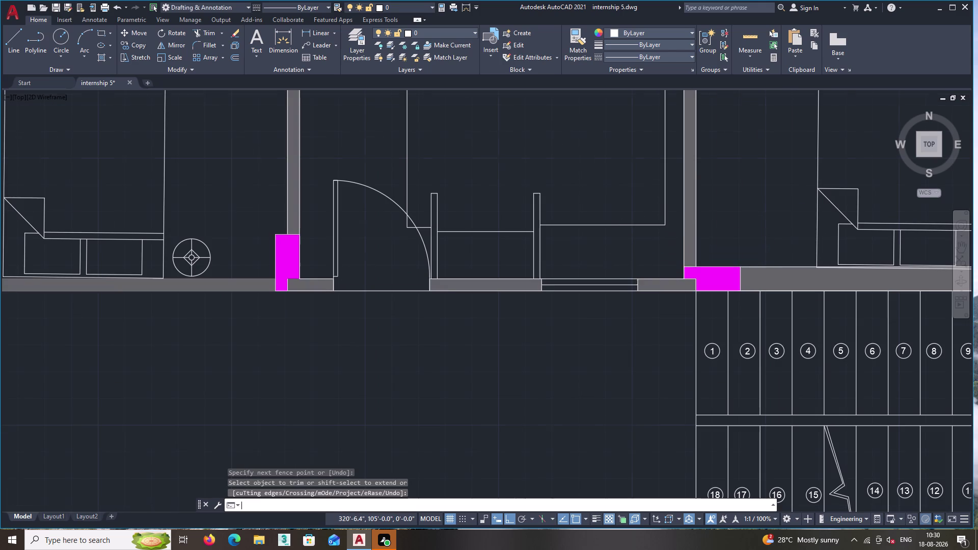
scroll(up, 3)
middle_drag(623, 250, 669, 272)
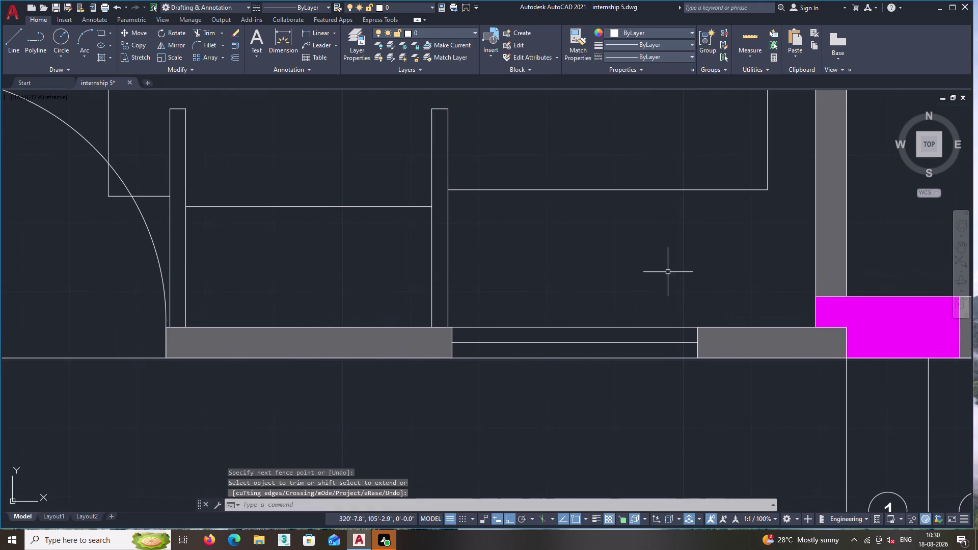
middle_drag(619, 255, 646, 305)
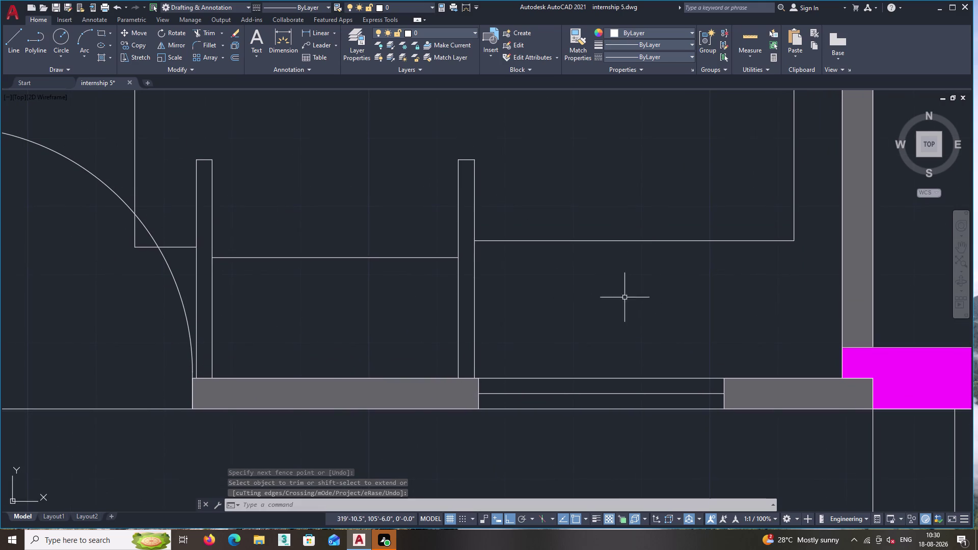
click(12, 41)
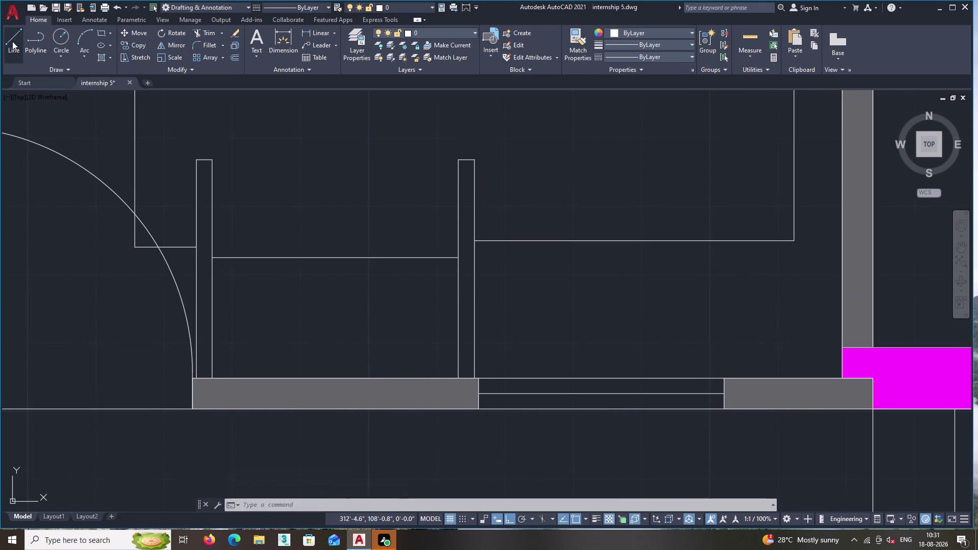
middle_drag(300, 142, 297, 243)
click(192, 262)
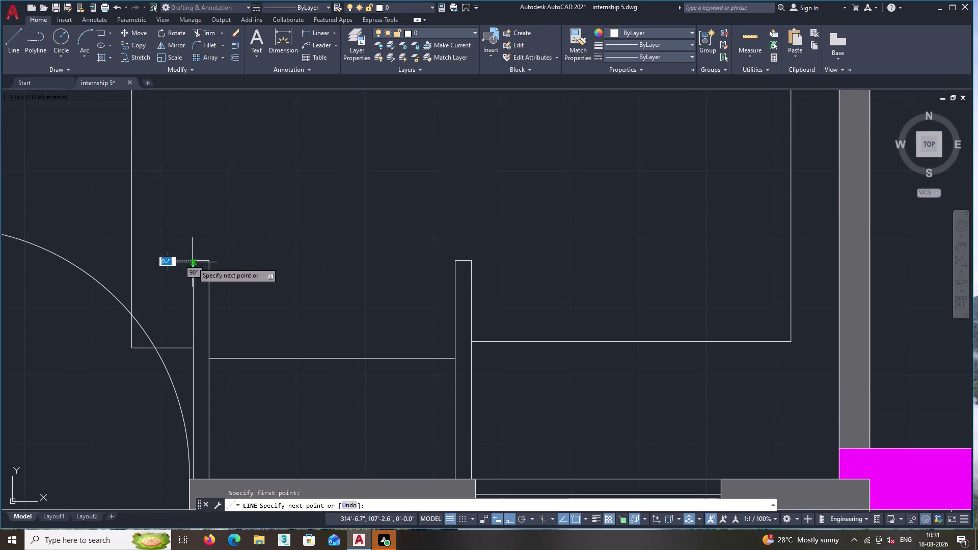